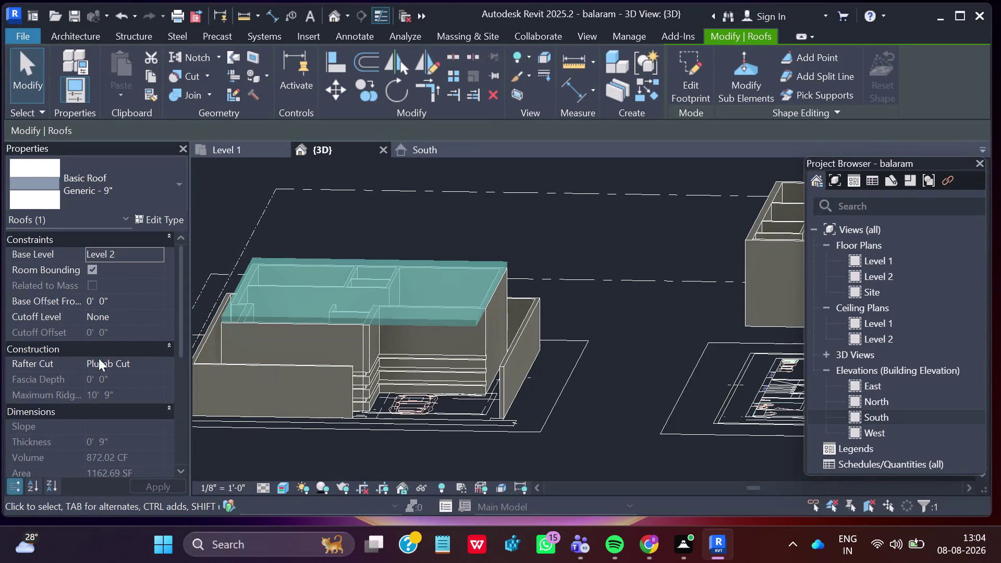
Give the Level 2 roof a 0' 6" base offset, then open the South elevation.
click(102, 294)
click(105, 306)
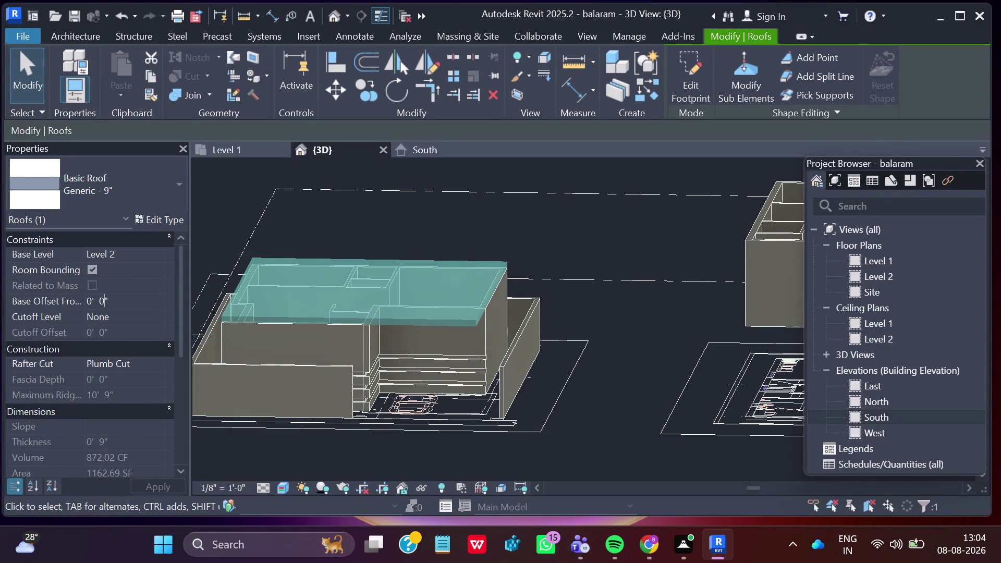
key(BackSpace)
key(6)
key(Return)
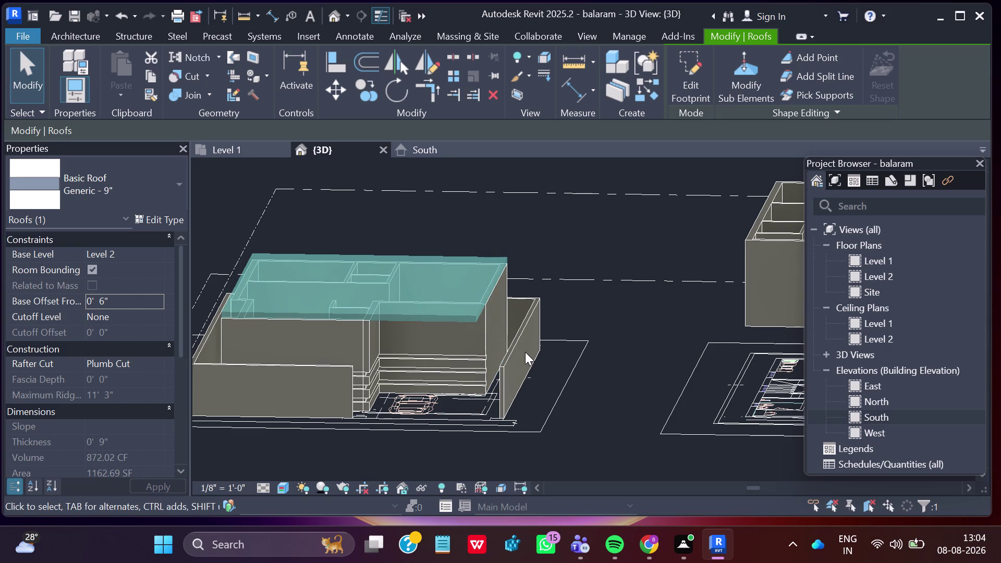
scroll(down, 3)
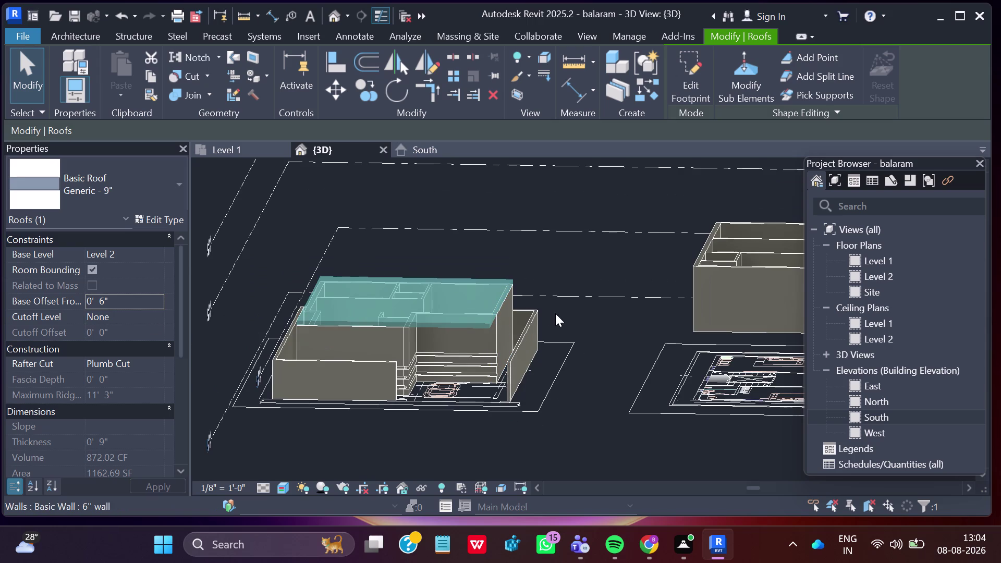
click(431, 148)
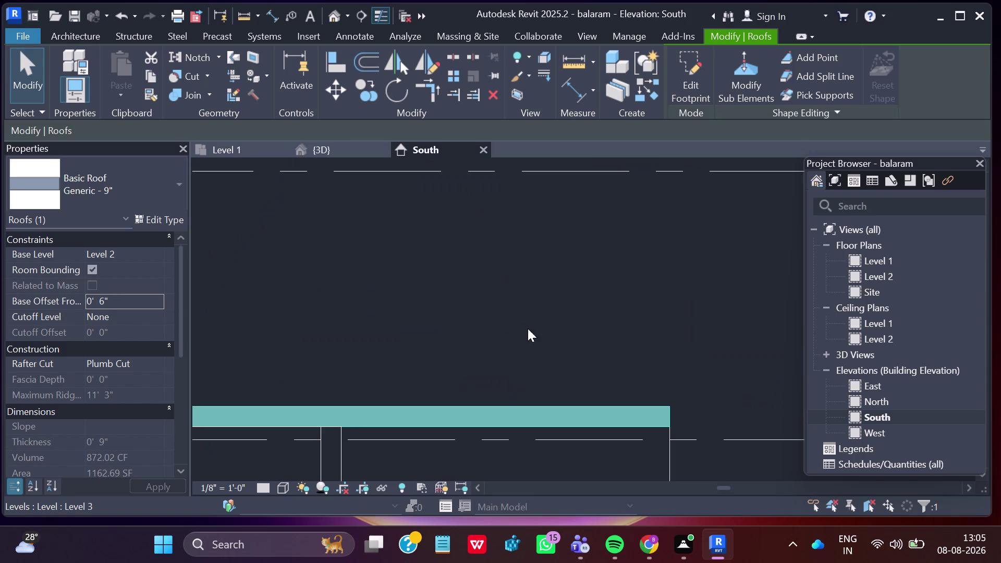
scroll(down, 3)
scroll(down, 3)
scroll(down, 3)
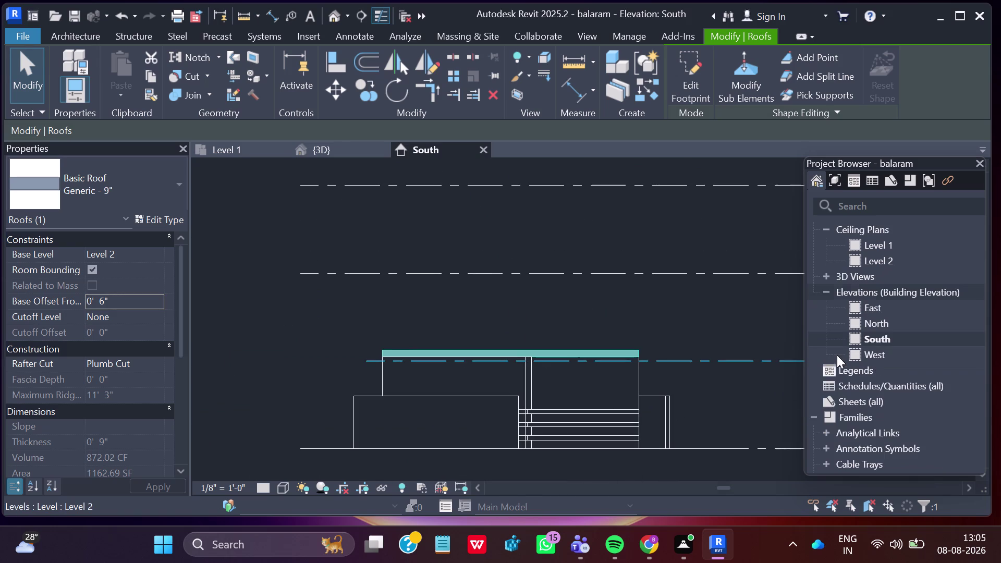
middle_drag(770, 348, 579, 328)
scroll(down, 3)
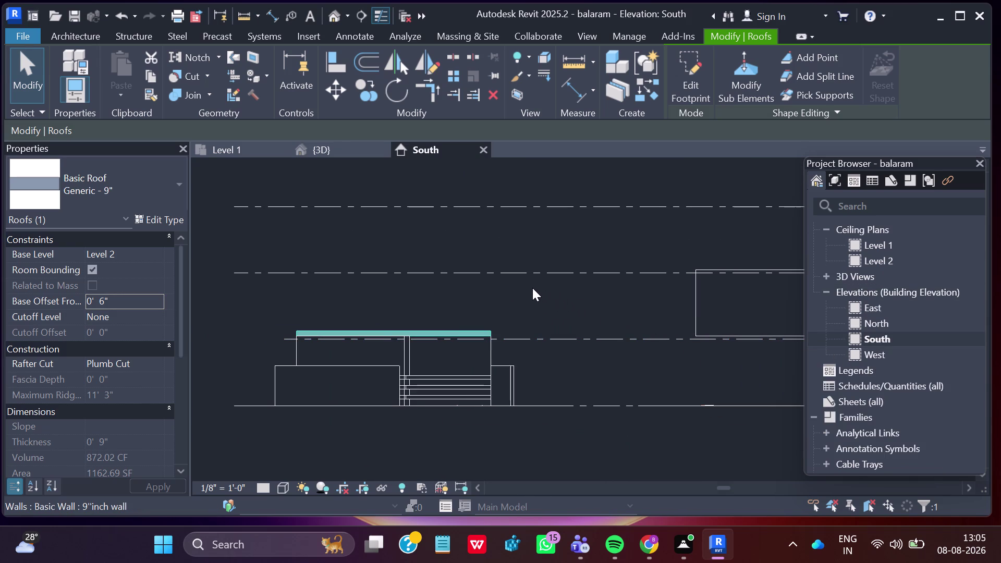
click(713, 318)
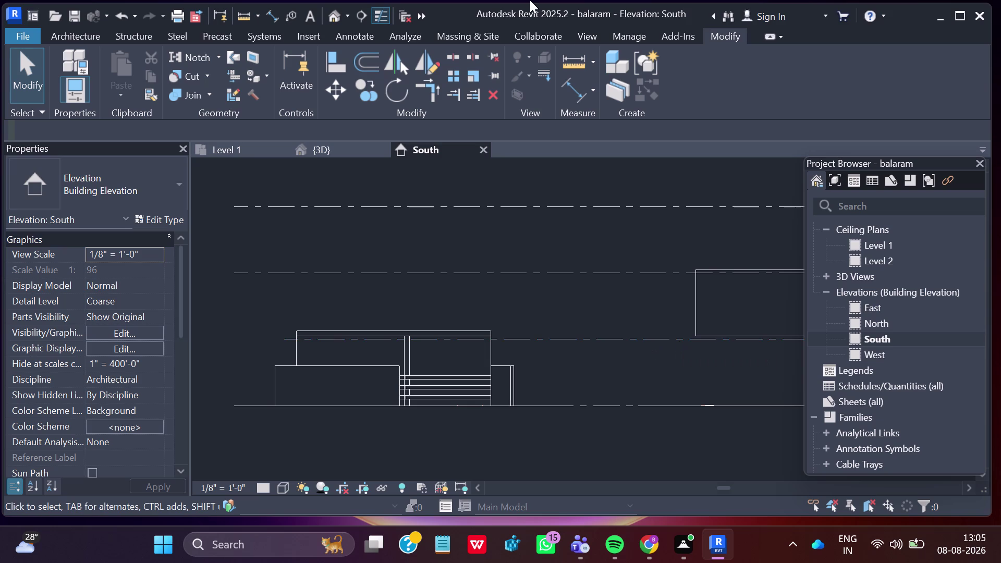
click(359, 148)
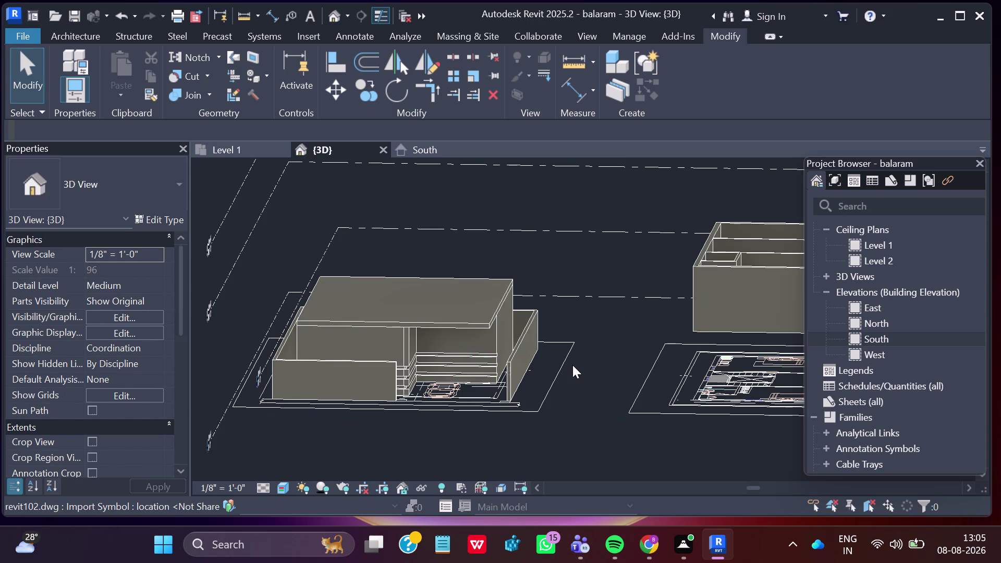
Orbit and pan the 3D house to compare its height against Levels 1 to 4.
middle_drag(567, 354, 580, 308)
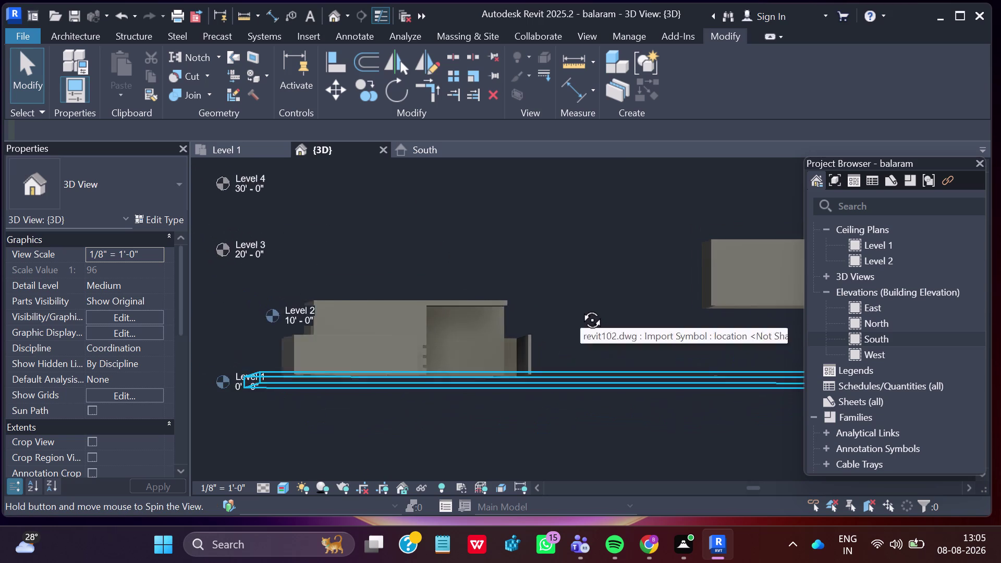
middle_drag(580, 308, 578, 319)
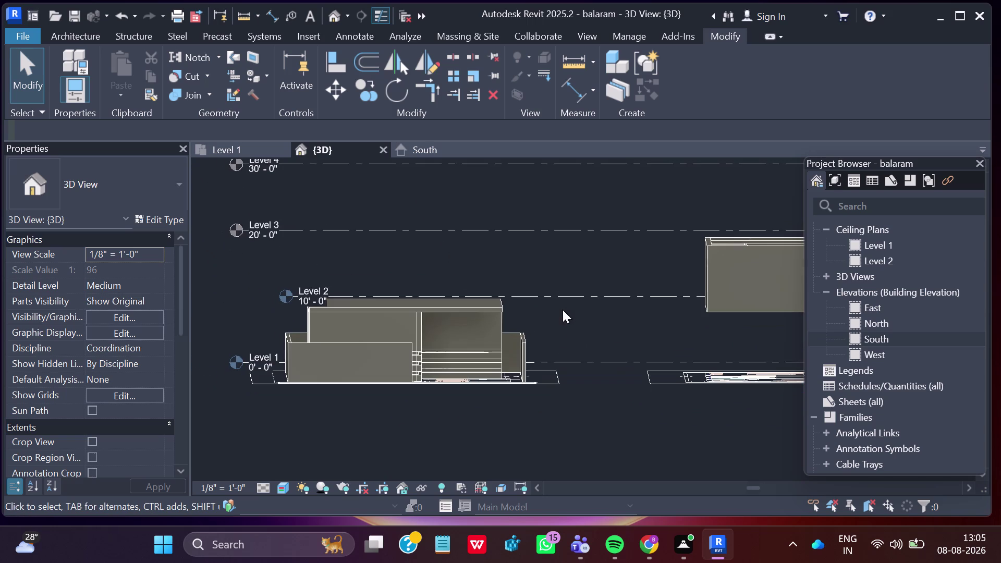
middle_drag(555, 327, 560, 308)
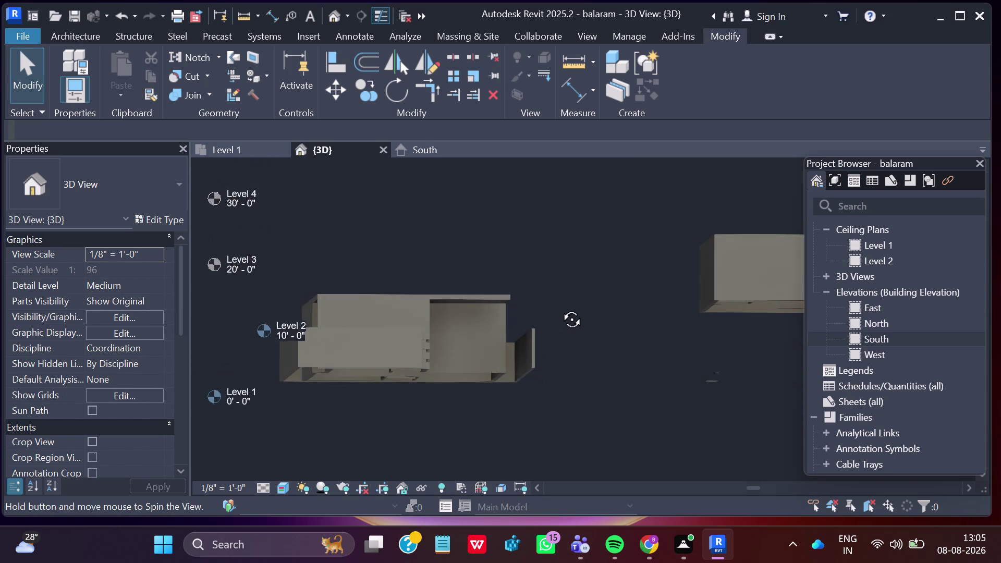
middle_drag(560, 308, 553, 313)
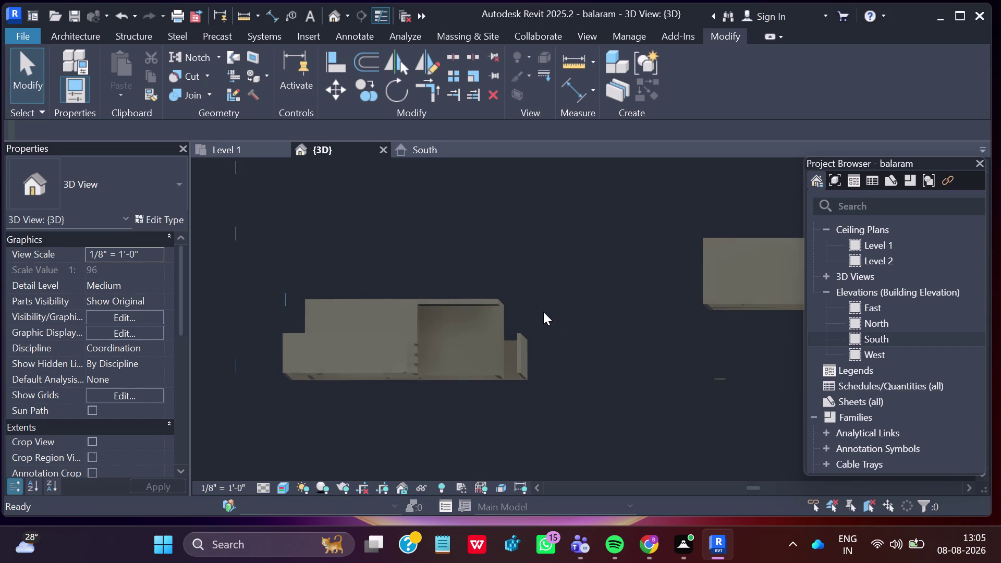
middle_drag(564, 324, 569, 339)
scroll(down, 3)
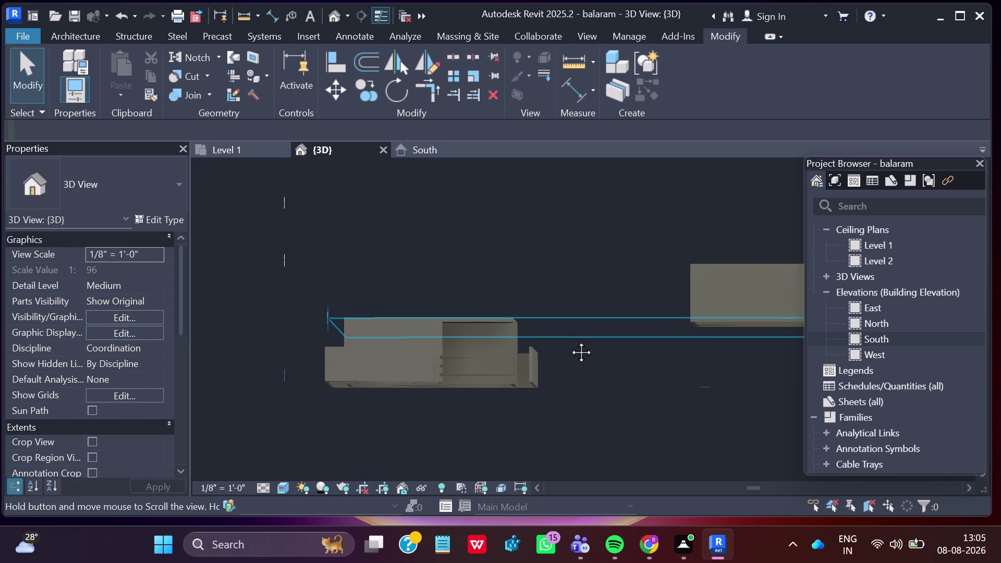
middle_drag(570, 339, 569, 352)
middle_click(567, 348)
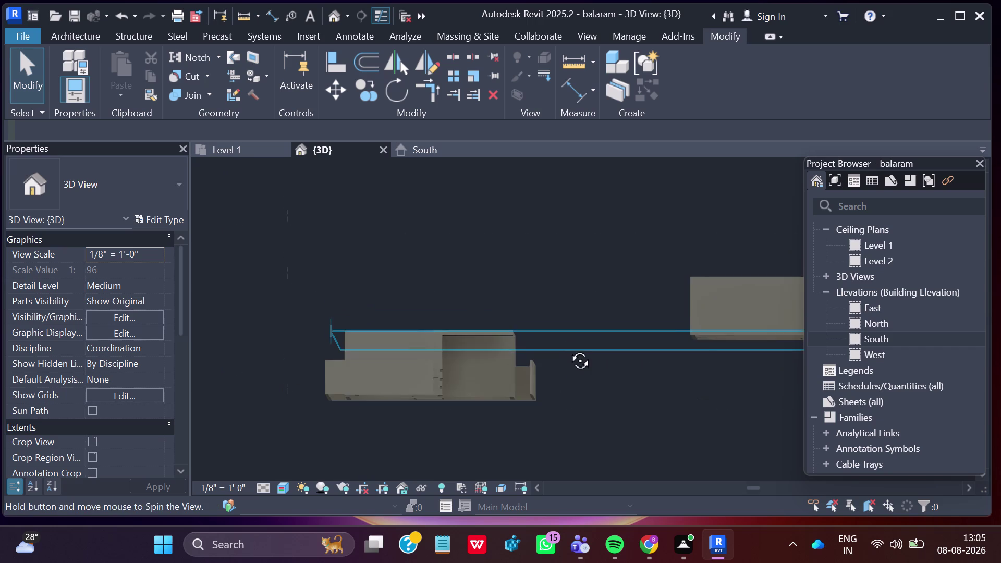
middle_drag(566, 349, 569, 362)
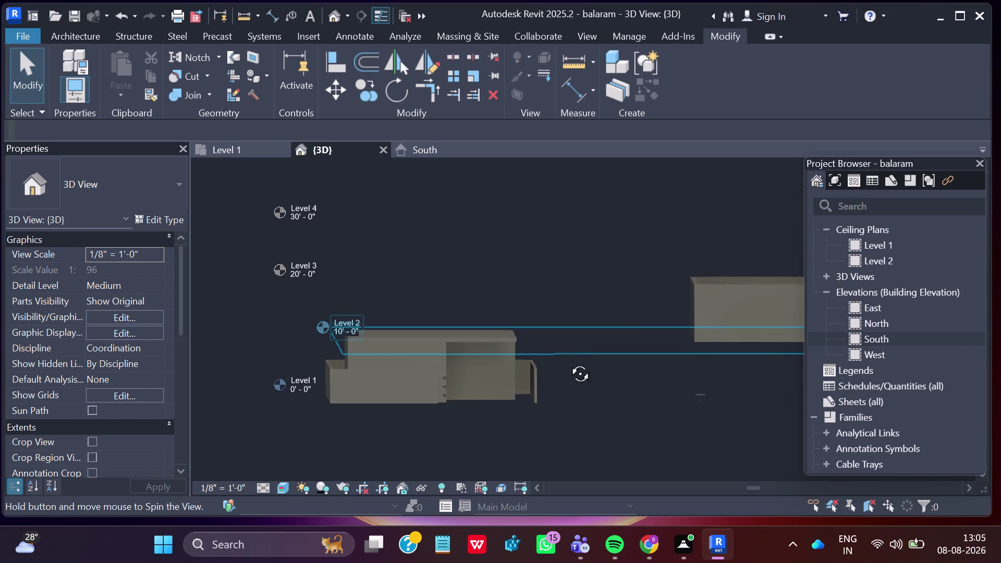
middle_drag(568, 362, 558, 352)
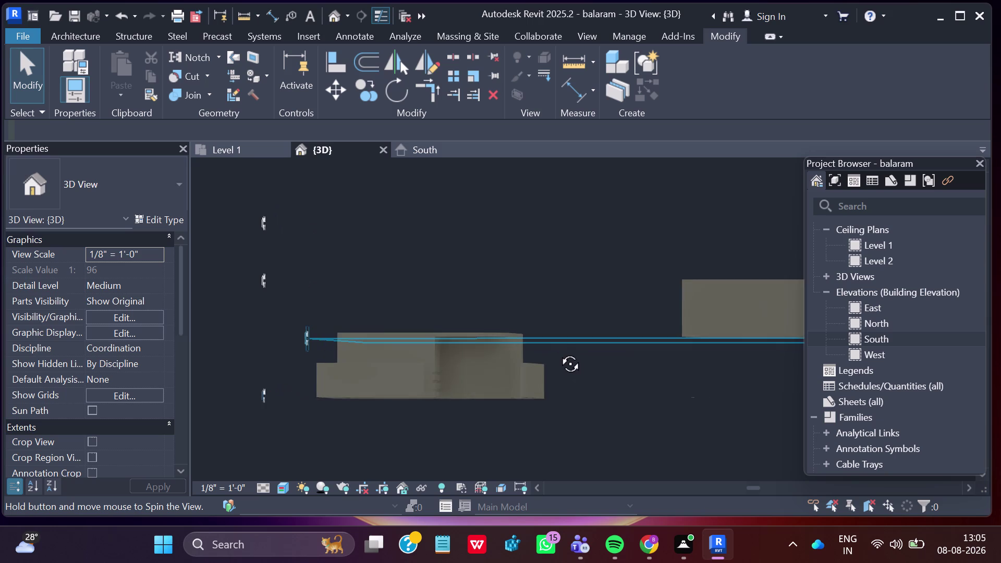
middle_drag(558, 352, 564, 359)
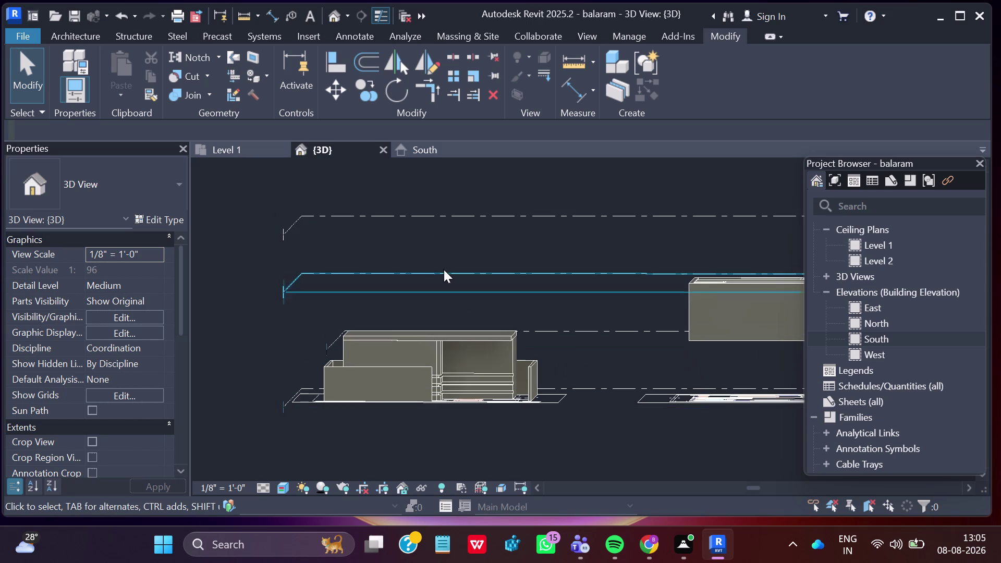
Start the Move tool from the Modify tab, then cancel it.
click(724, 34)
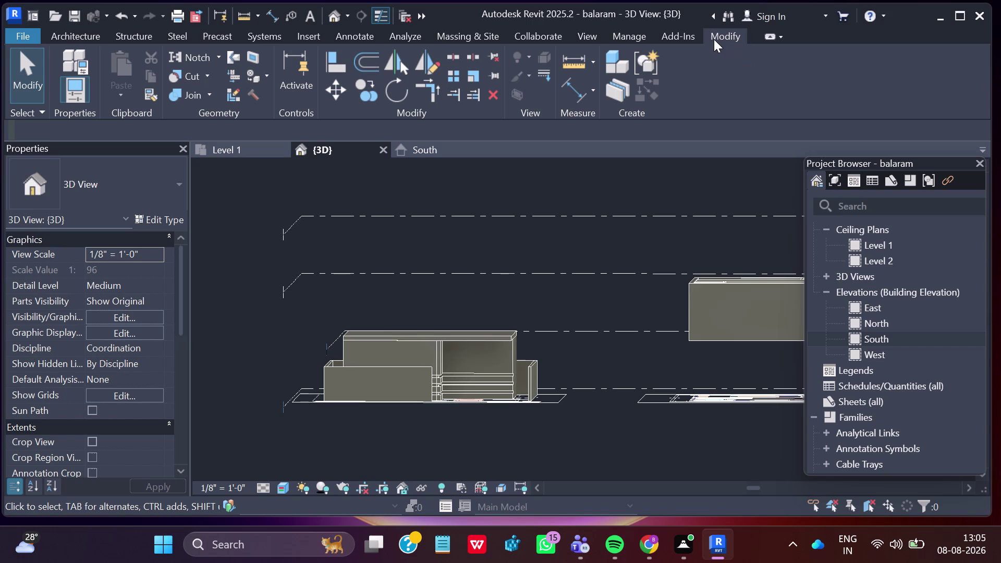
click(713, 39)
click(332, 86)
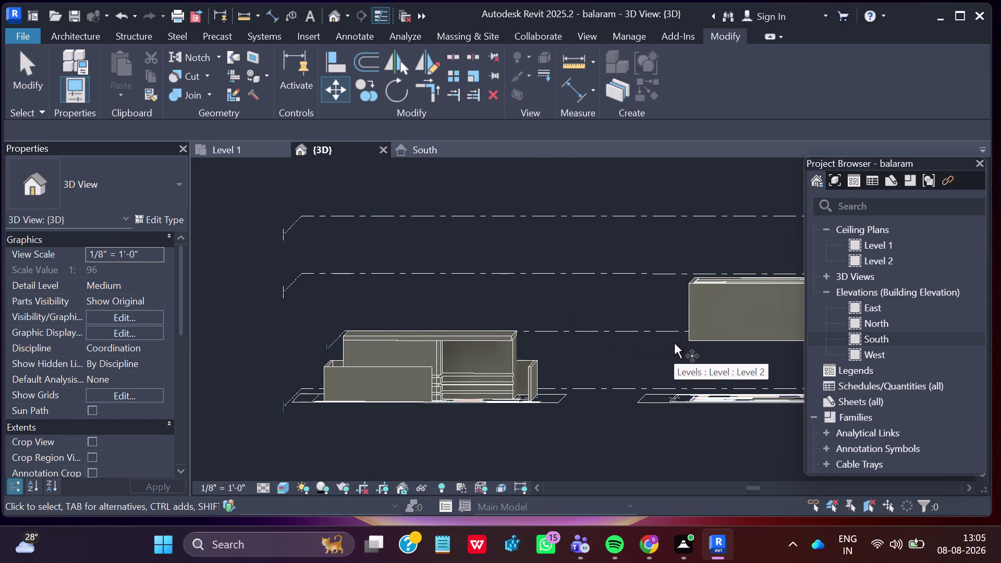
scroll(up, 3)
scroll(down, 3)
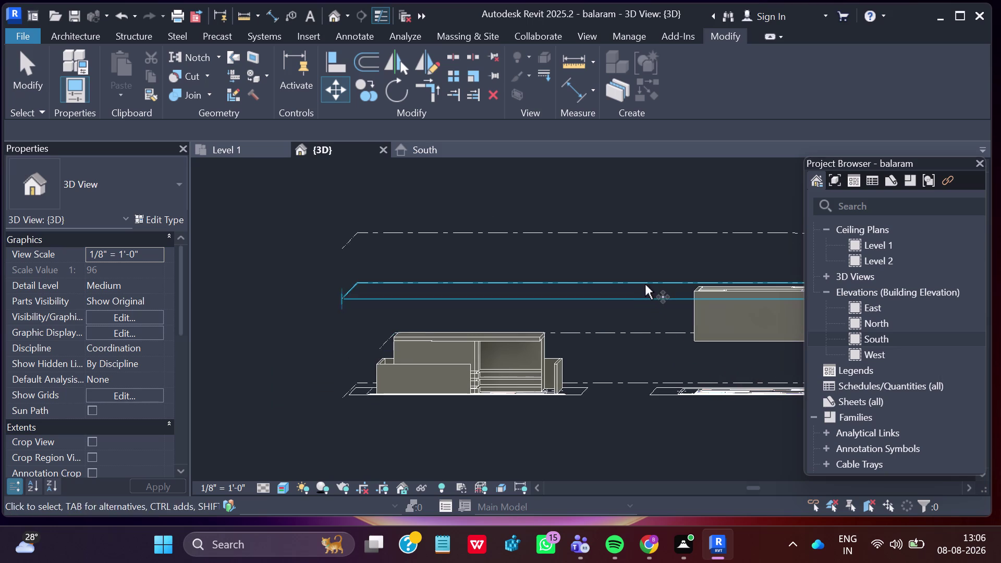
key(Escape)
Frame both wall blocks and window-select the thirteen second-floor walls.
middle_drag(646, 301, 675, 305)
scroll(down, 3)
middle_drag(688, 384, 579, 351)
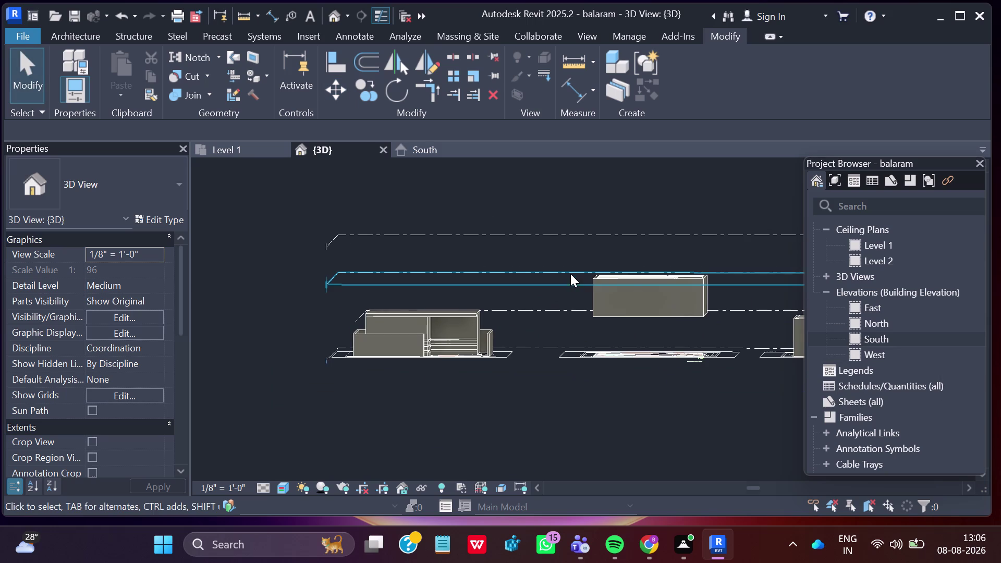
drag(550, 252, 739, 335)
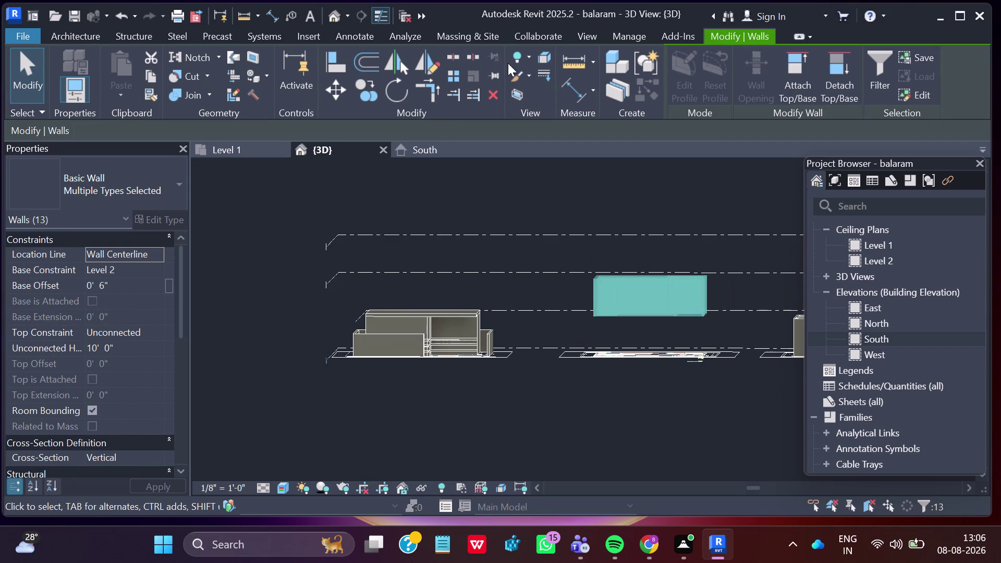
click(333, 91)
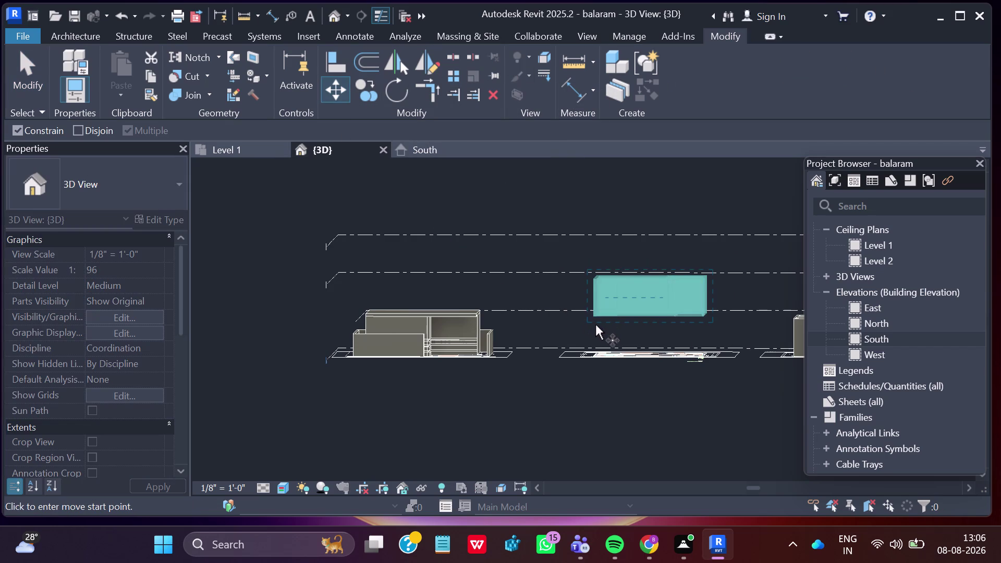
scroll(up, 3)
click(591, 308)
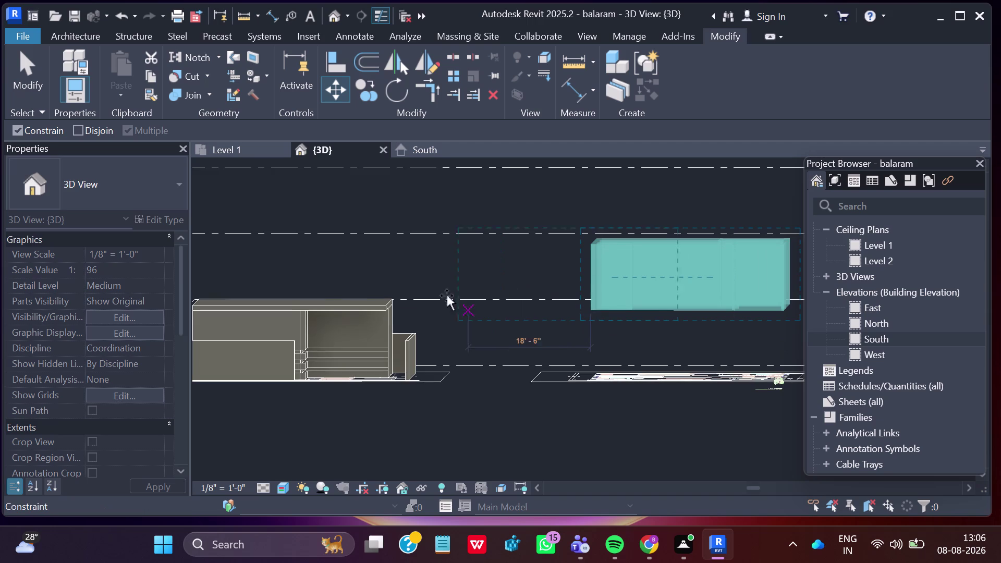
scroll(down, 3)
scroll(down, 3)
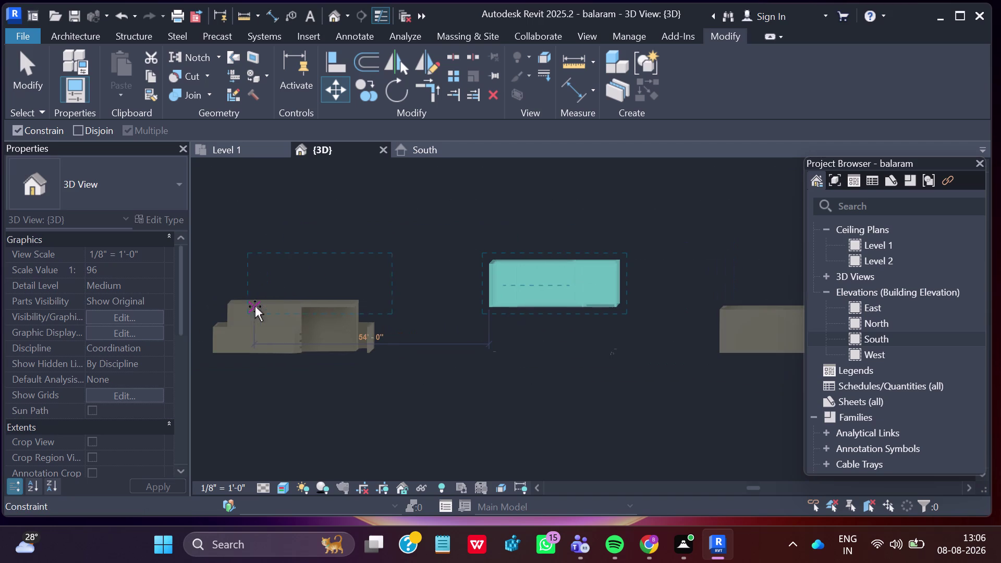
scroll(up, 3)
scroll(up, 3)
scroll(up, 3)
middle_drag(243, 309, 364, 323)
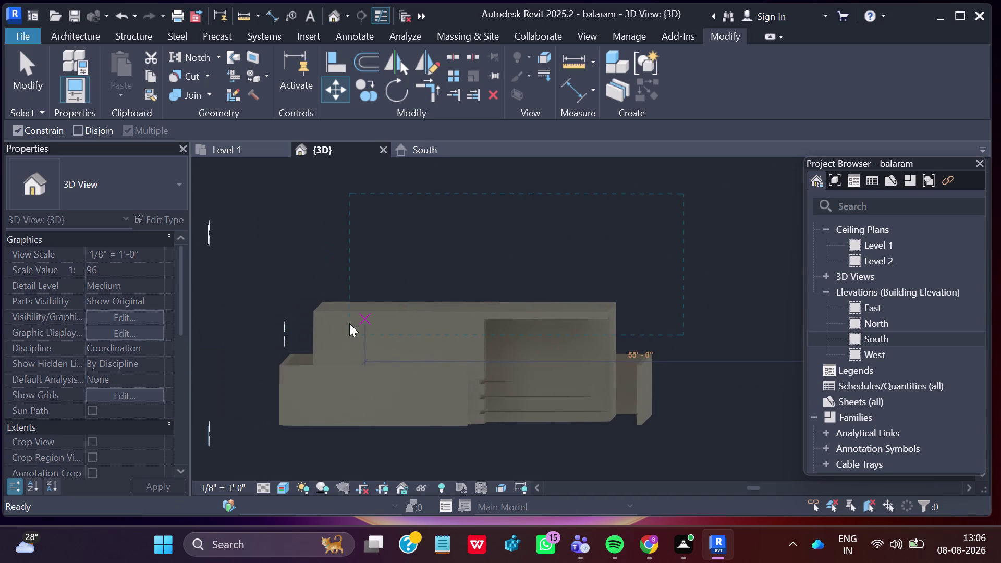
scroll(up, 3)
scroll(up, 3)
scroll(up, 3)
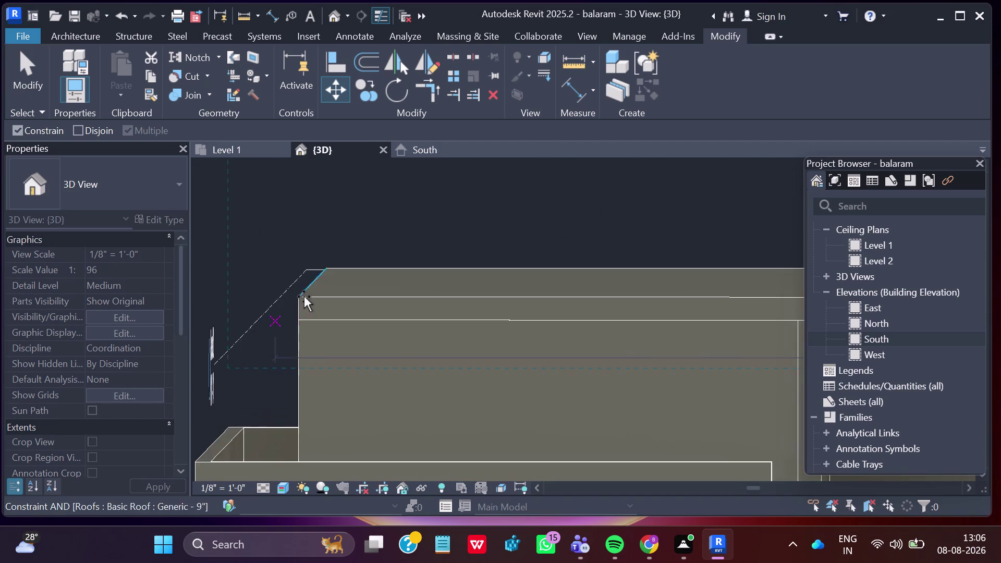
scroll(up, 3)
scroll(up, 3)
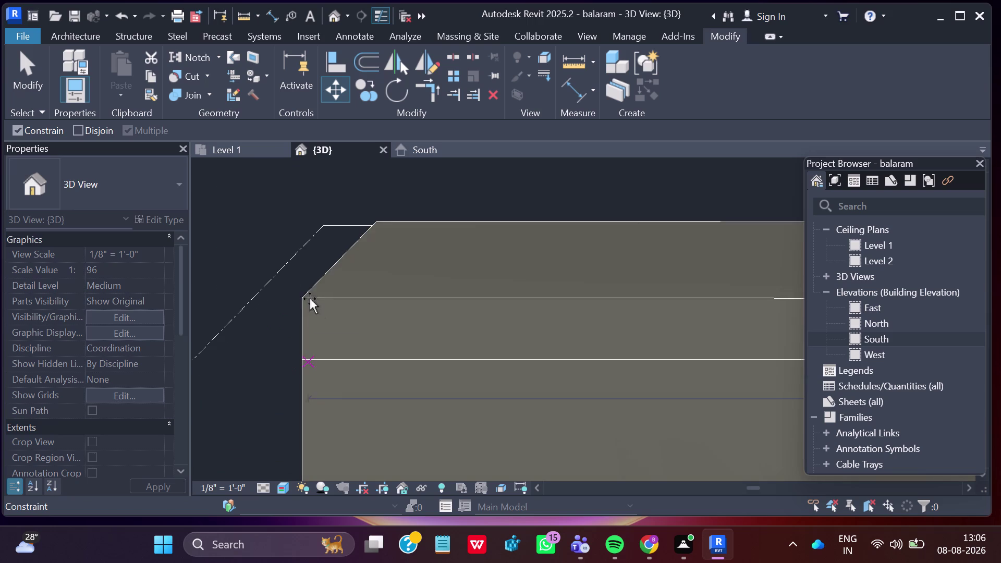
scroll(up, 3)
scroll(up, 3)
scroll(up, 3)
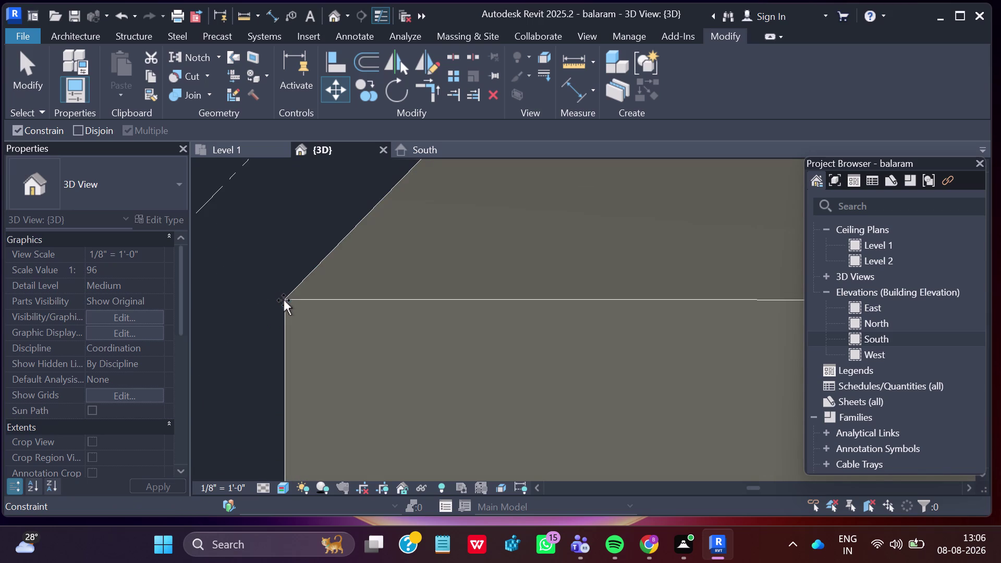
scroll(up, 3)
scroll(up, 3)
scroll(up, 3)
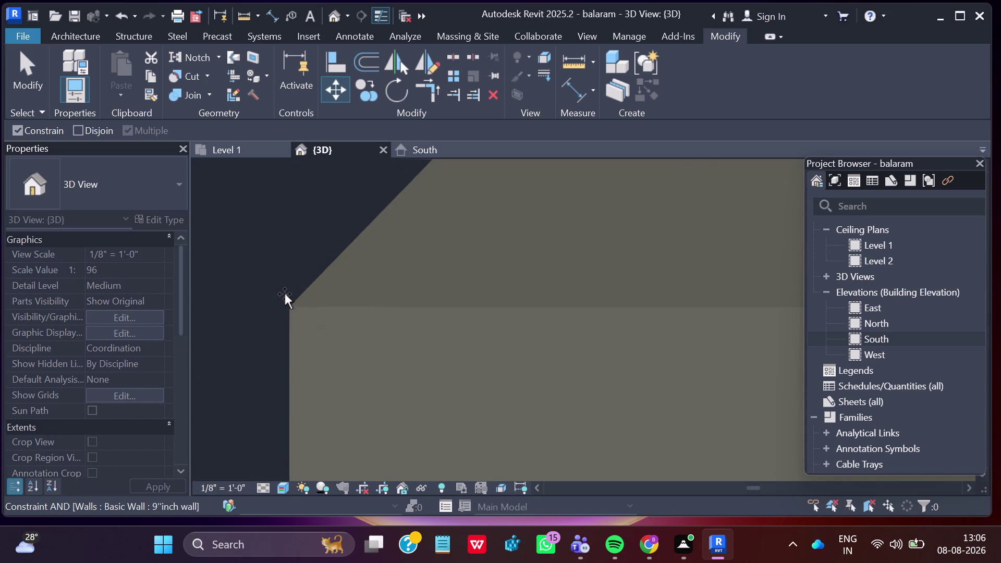
scroll(up, 3)
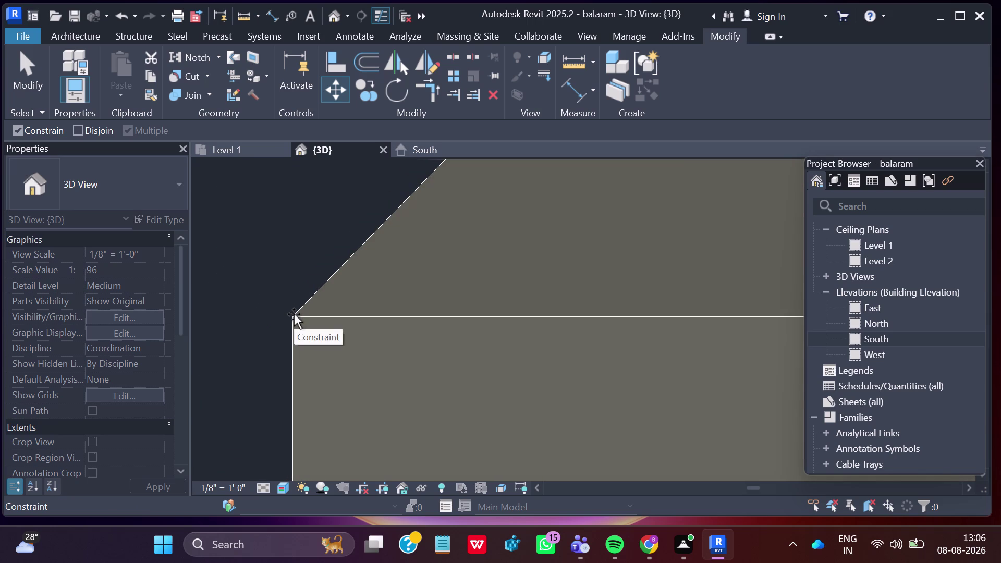
scroll(up, 3)
scroll(up, 3)
scroll(up, 3)
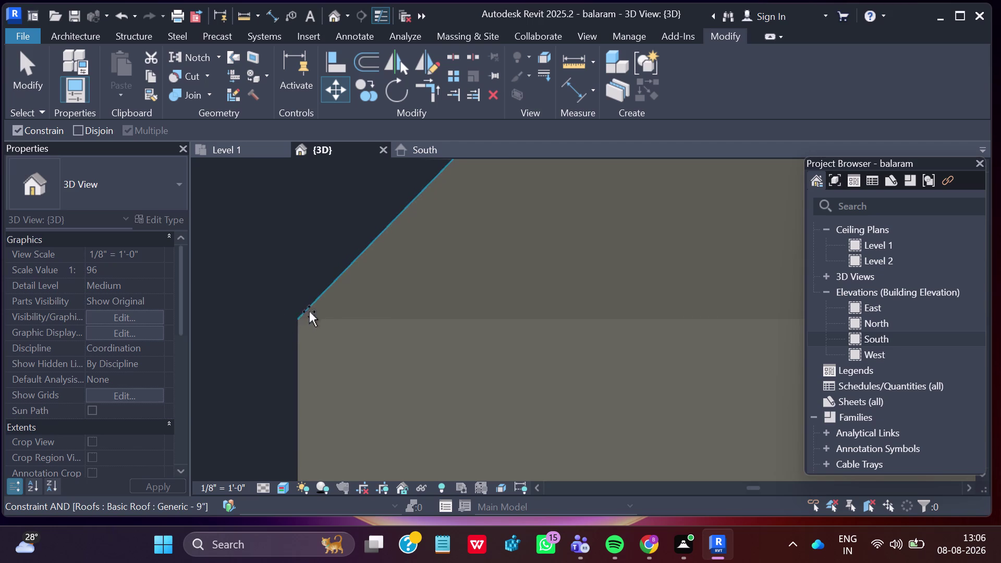
scroll(up, 3)
scroll(up, 3)
scroll(up, 3)
scroll(up, 3)
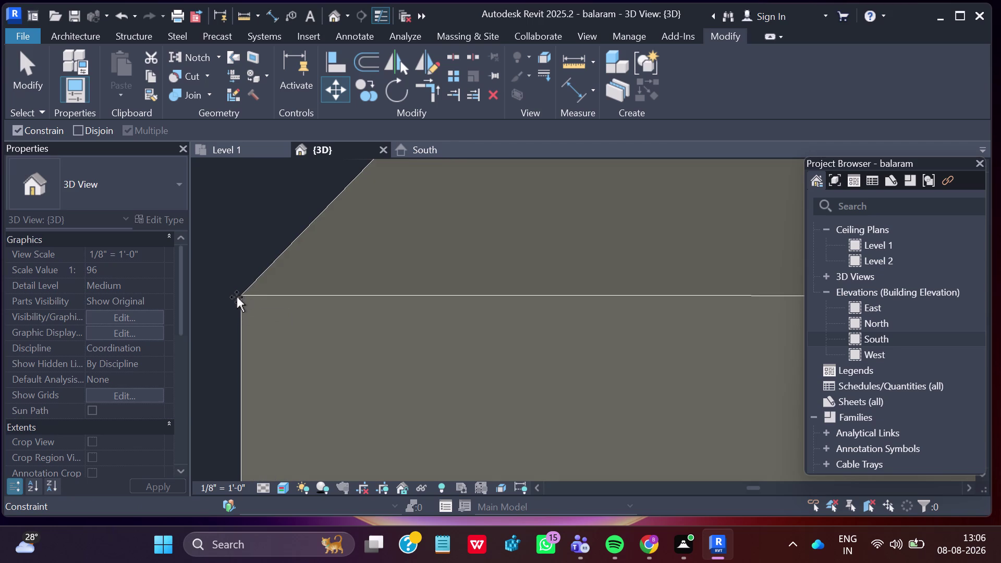
click(239, 295)
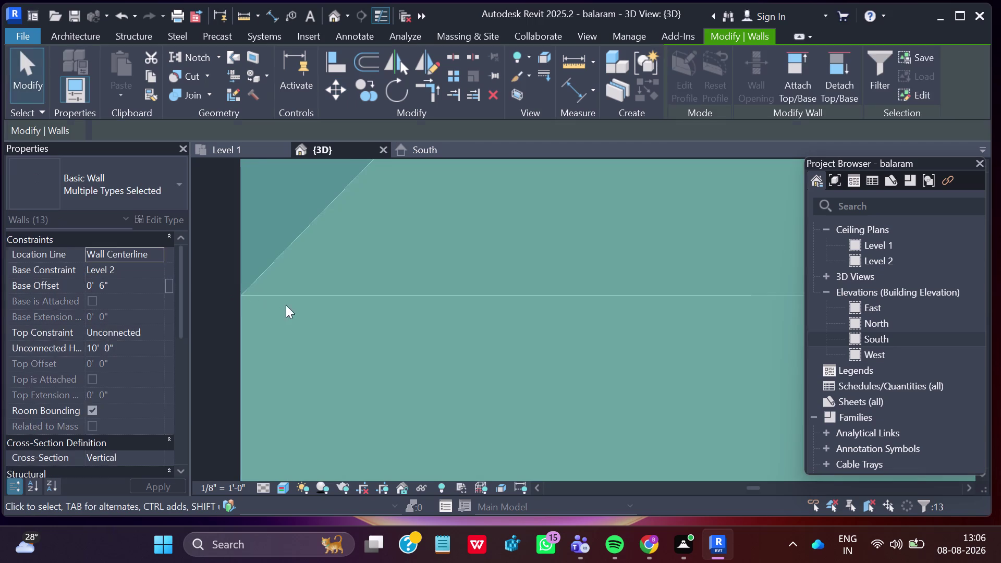
scroll(down, 3)
scroll(down, 3)
scroll(down, 3)
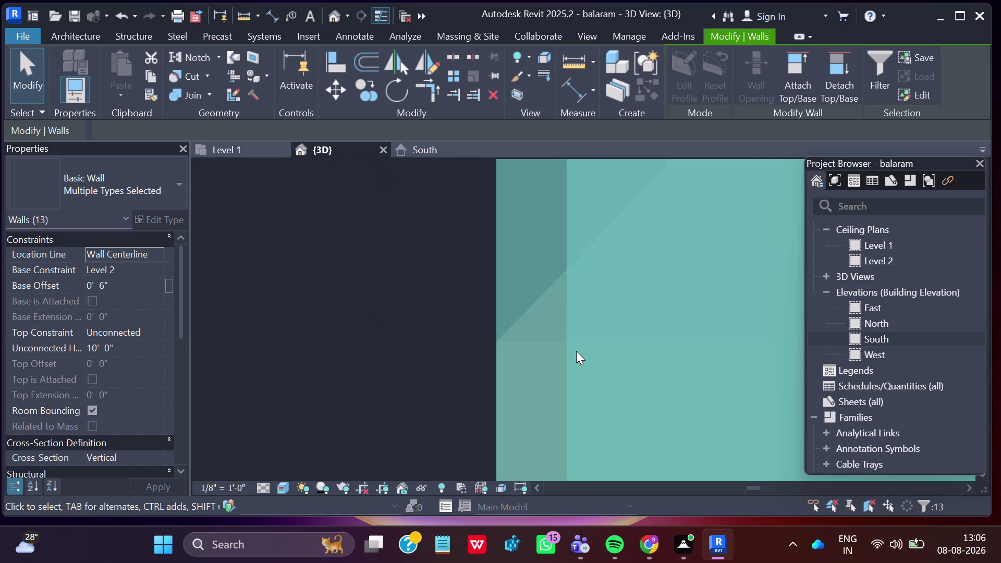
scroll(down, 3)
scroll(down, 3)
middle_drag(686, 362, 267, 329)
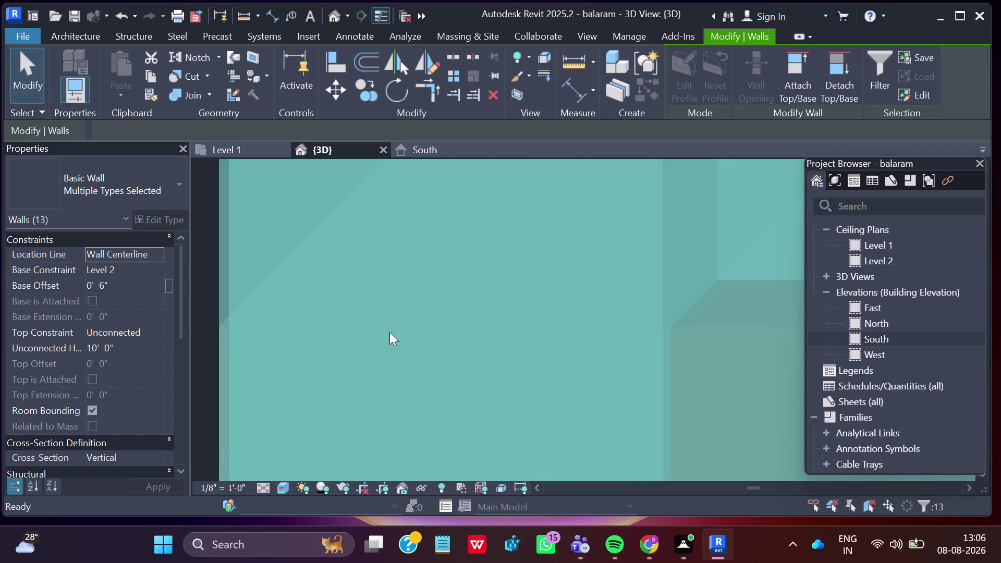
scroll(down, 3)
middle_drag(700, 342, 211, 359)
scroll(down, 3)
scroll(down, 3)
scroll(down, 3)
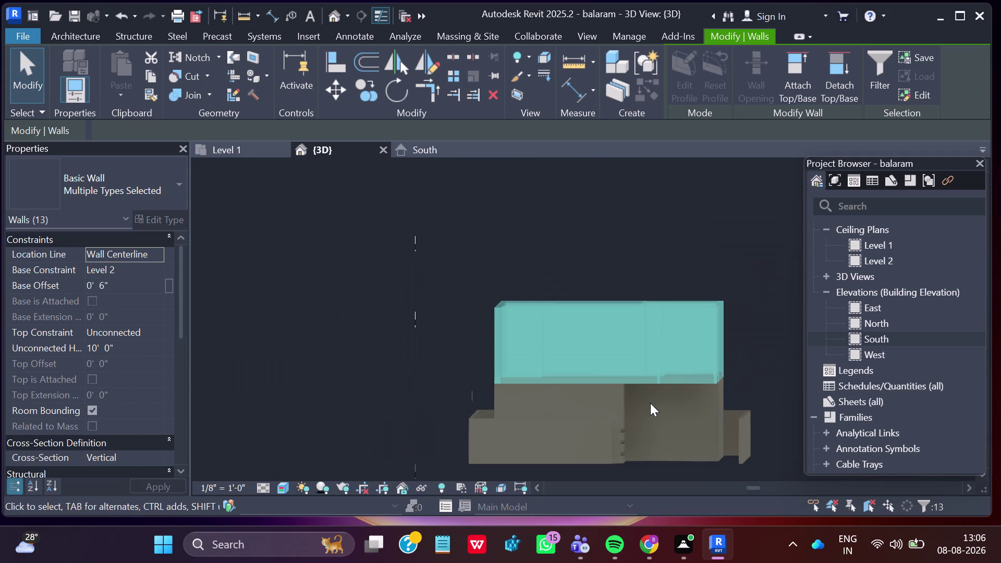
key(Escape)
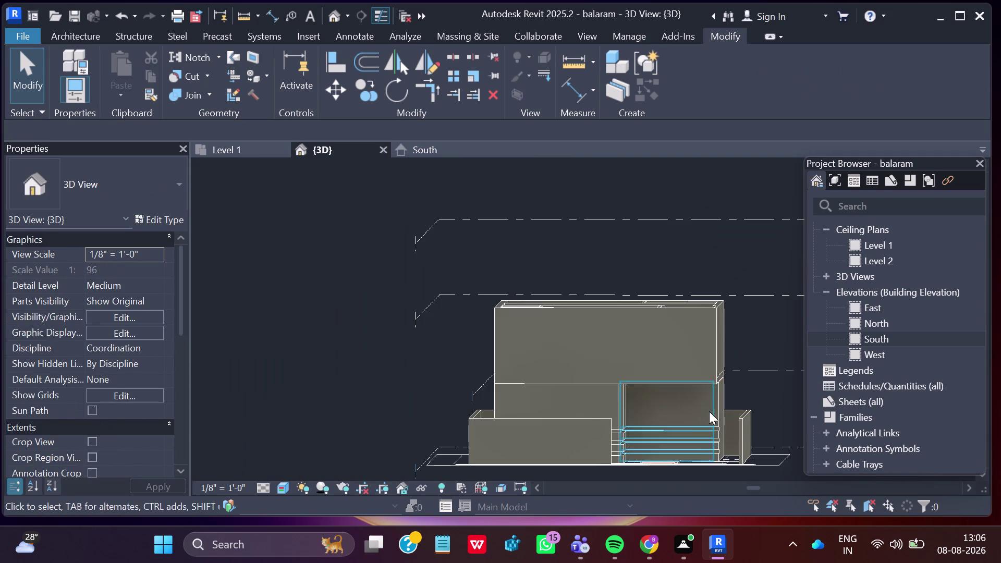
Orbit the 3D view to look down into the house from above.
scroll(down, 3)
middle_drag(754, 400, 654, 407)
scroll(down, 3)
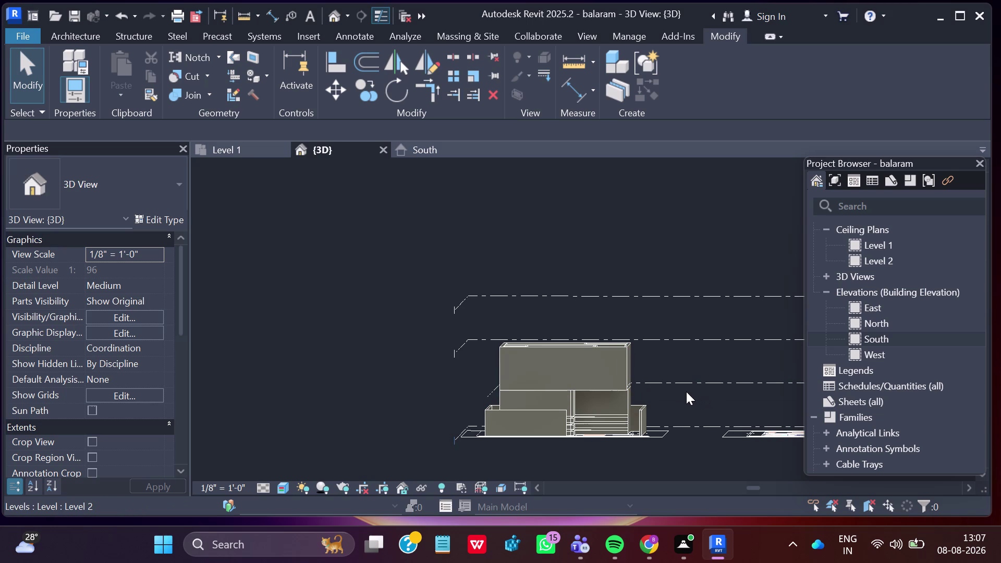
middle_drag(651, 374, 641, 493)
scroll(down, 3)
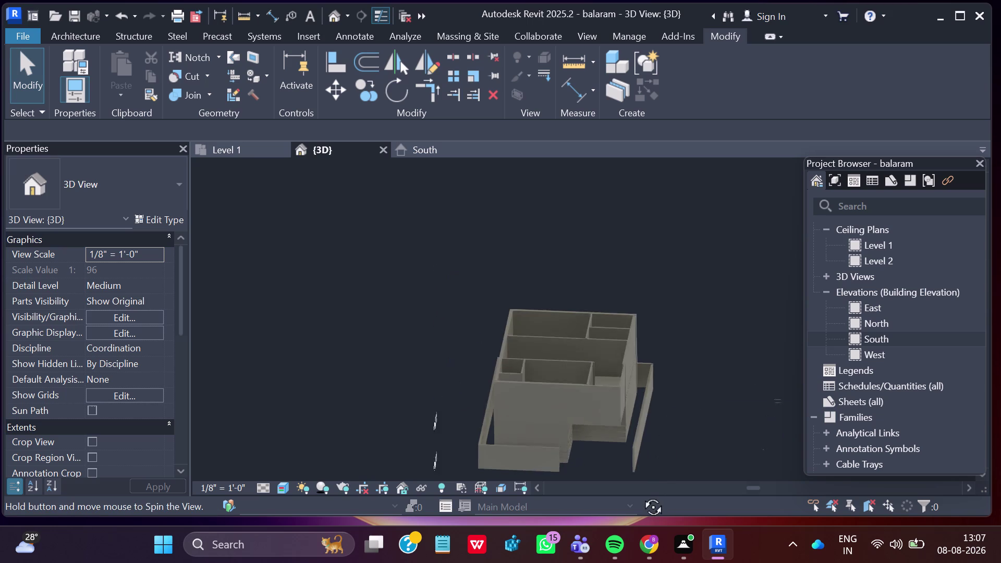
middle_drag(642, 492, 641, 495)
middle_drag(655, 360, 666, 432)
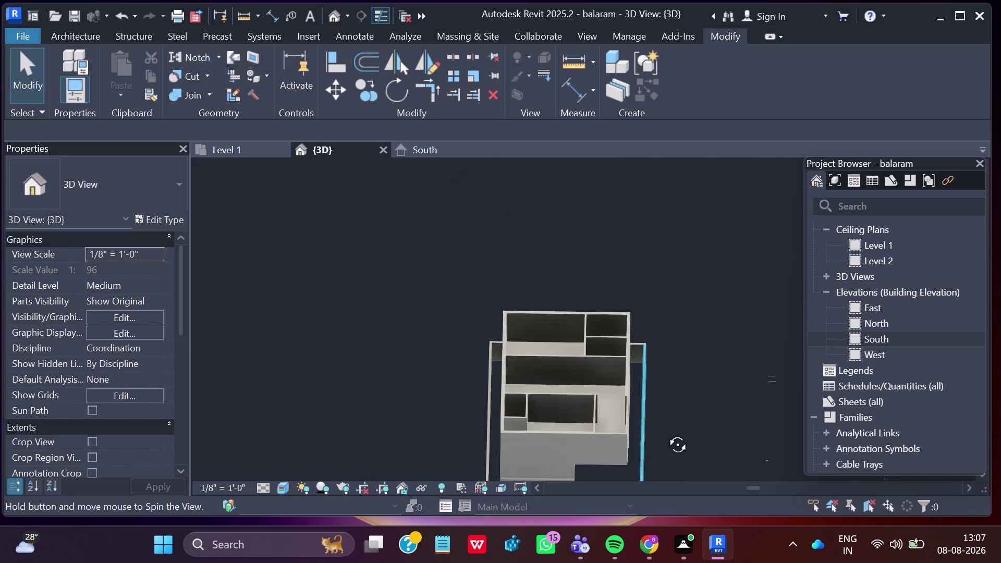
Frame the house and imported plan, then start a Roof by Footprint.
middle_drag(666, 433, 662, 448)
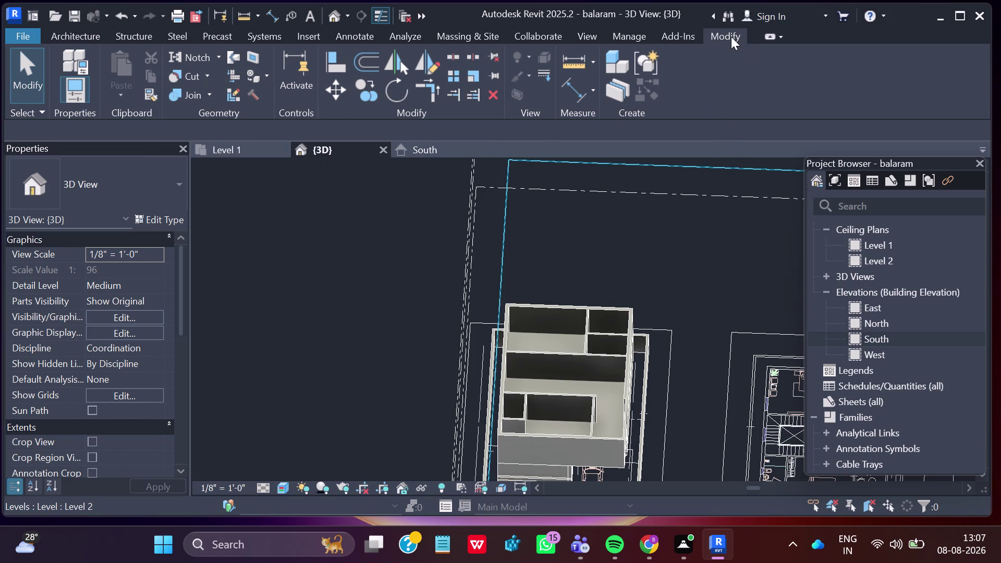
click(73, 36)
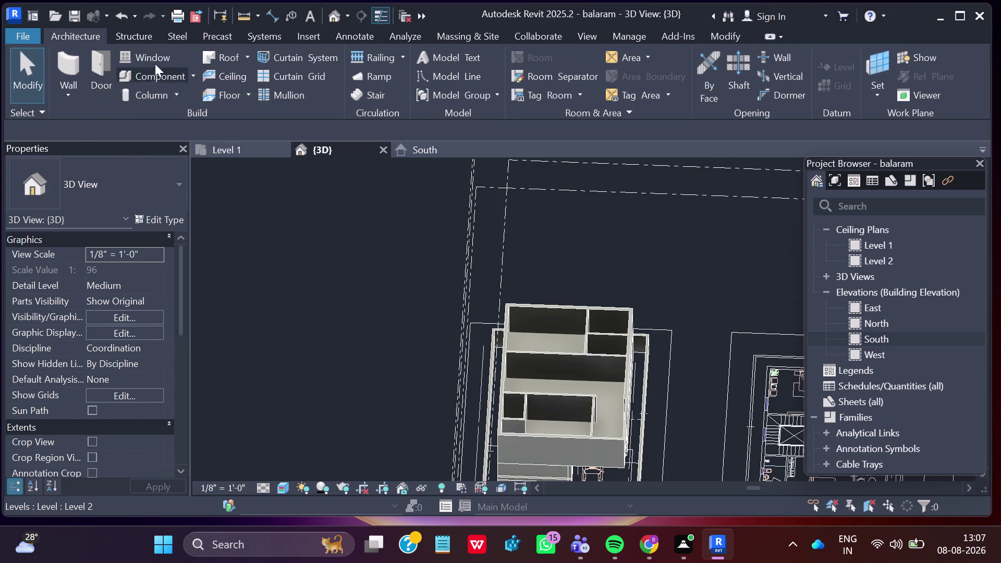
click(227, 58)
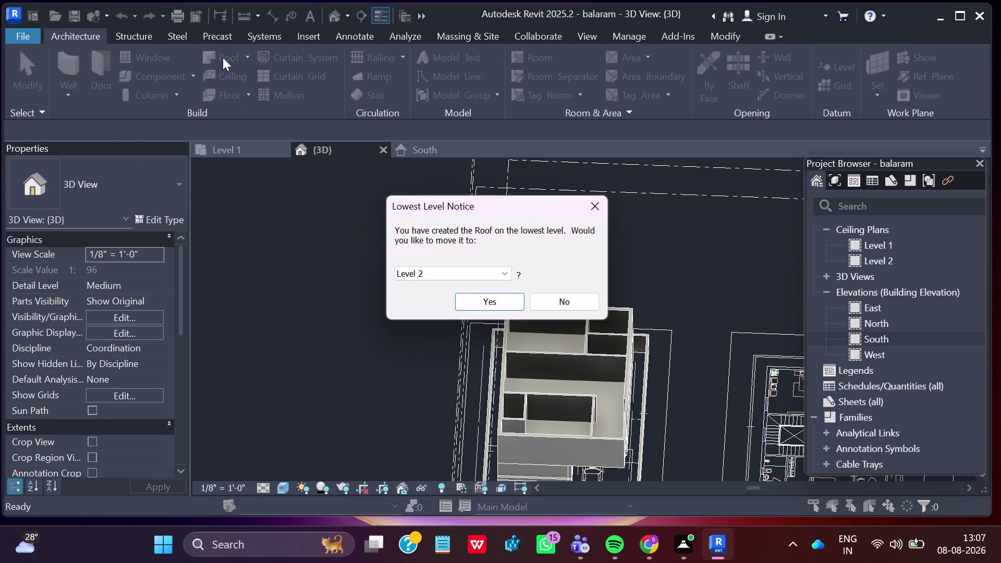
Choose Level 3 in the Lowest Level Notice and confirm moving the roof there.
click(506, 272)
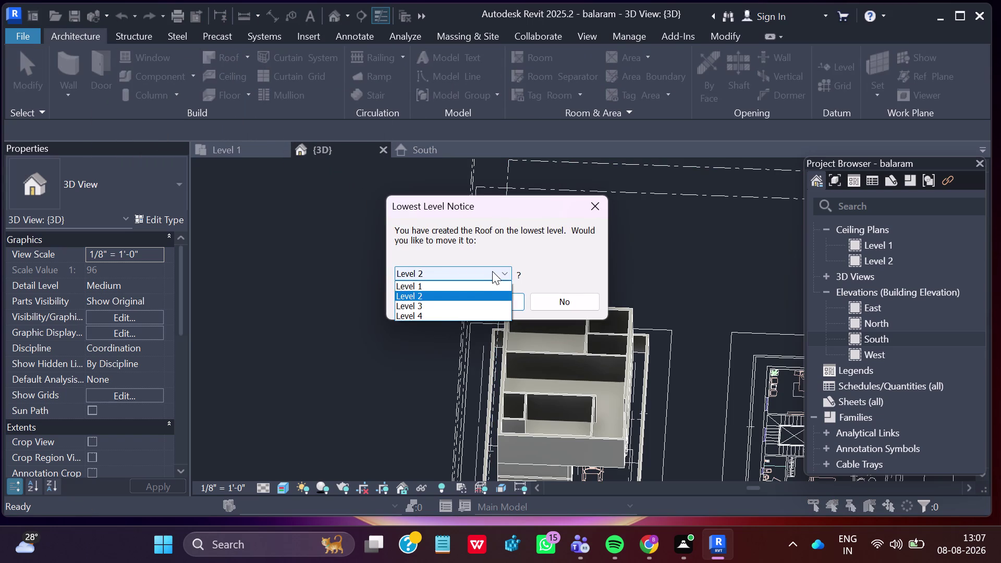
click(468, 302)
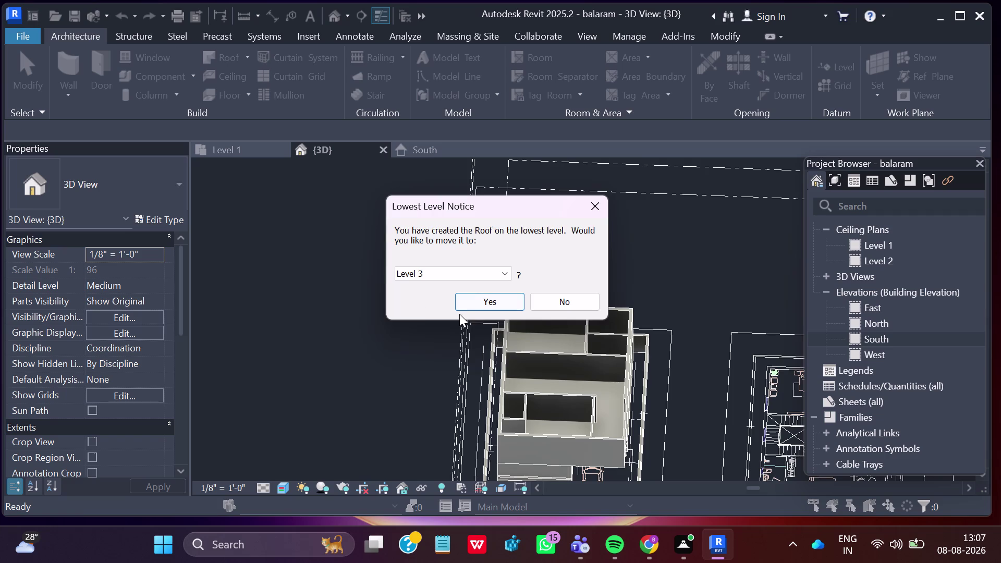
click(500, 300)
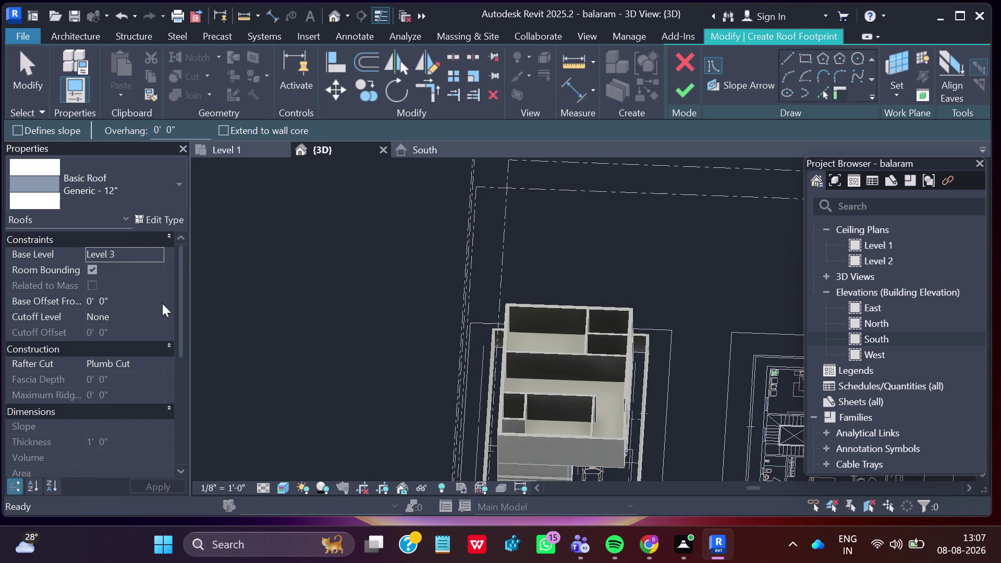
Set the Level 3 roof's base offset to 0' 6" and pick the Rectangle draw tool.
click(105, 299)
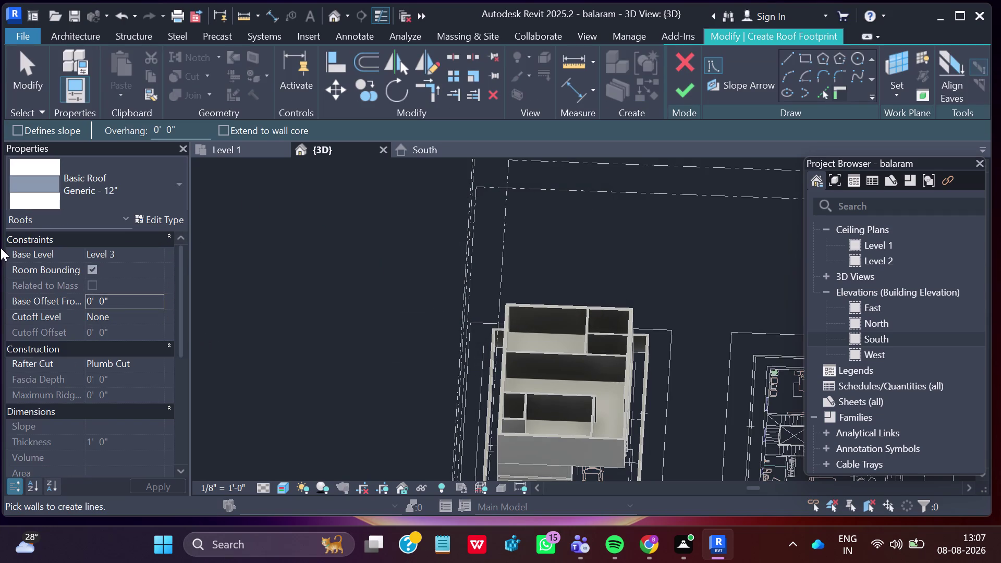
click(101, 299)
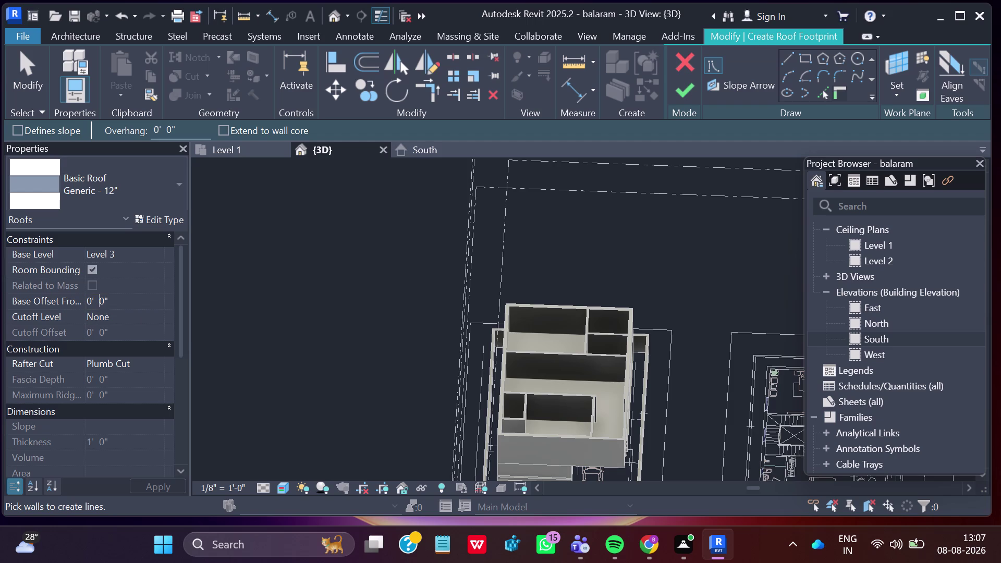
click(101, 299)
key(BackSpace)
key(6)
key(Return)
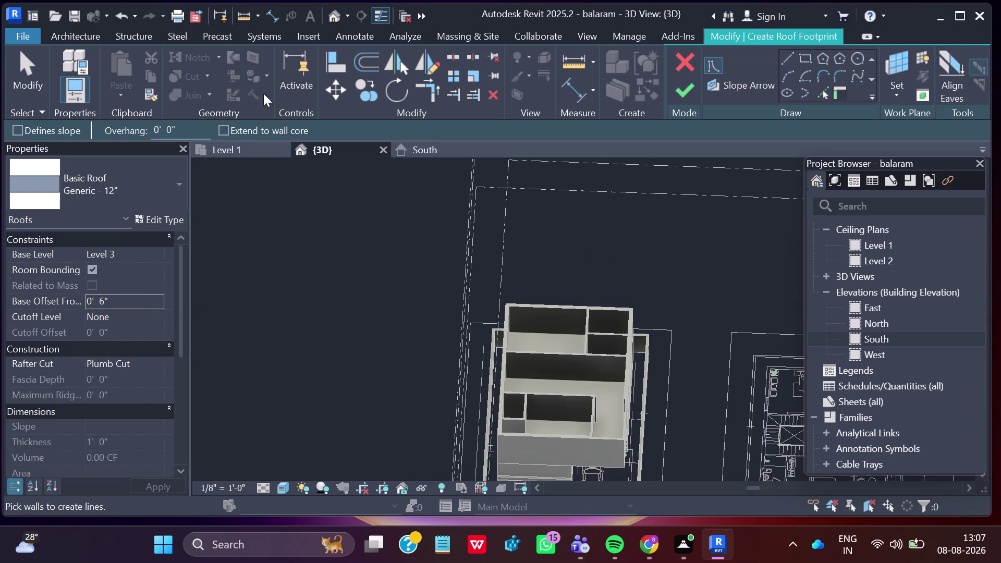
click(803, 60)
scroll(up, 3)
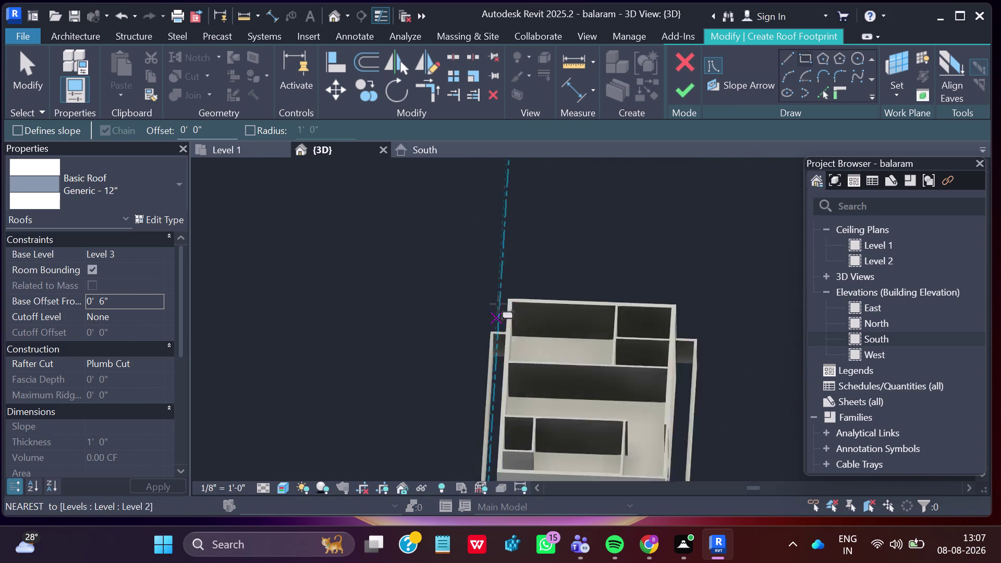
Zoom in and place the first corner of the rectangular roof outline.
scroll(up, 3)
scroll(up, 3)
scroll(up, 3)
scroll(up, 3)
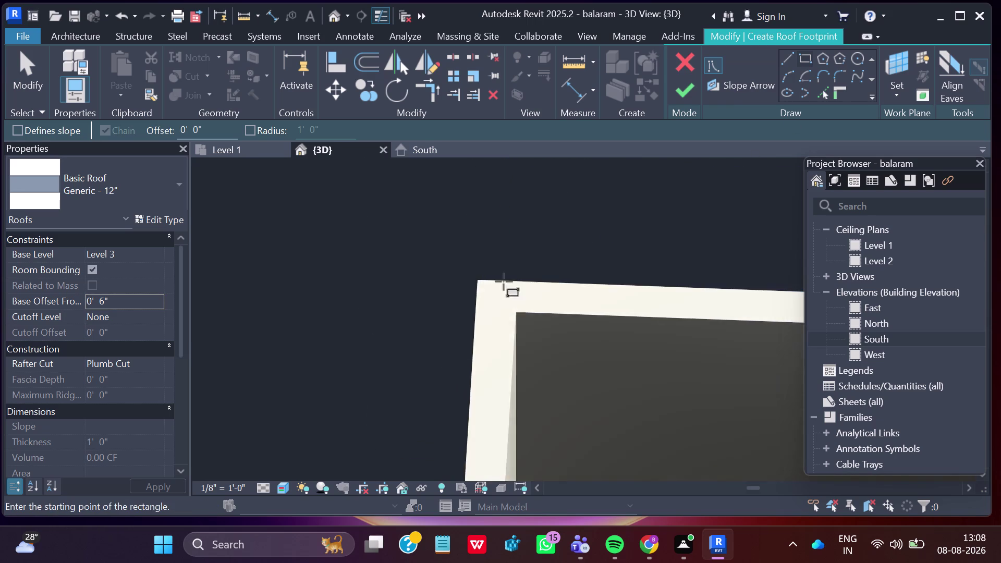
scroll(up, 3)
scroll(up, 3)
scroll(up, 3)
scroll(up, 3)
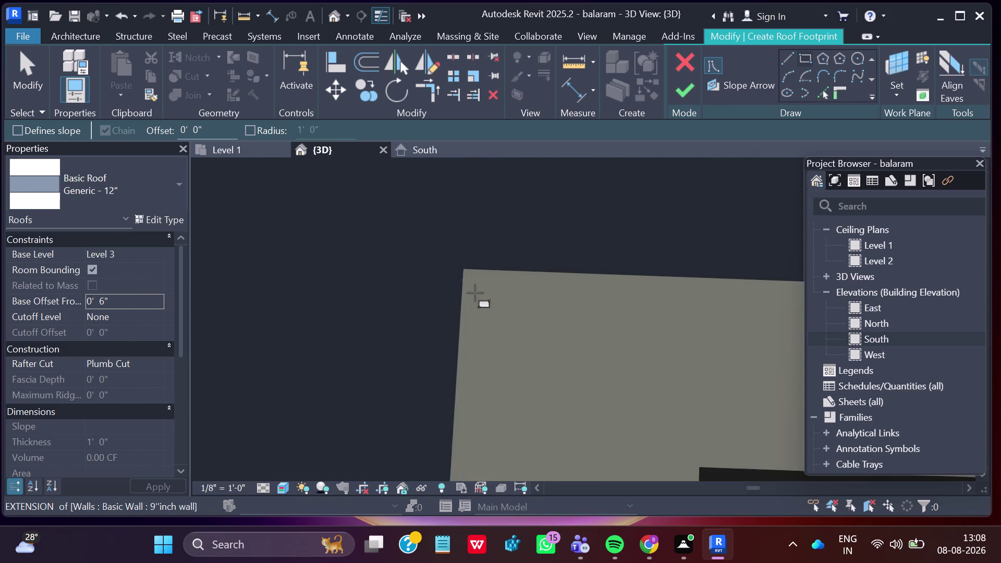
scroll(up, 3)
scroll(up, 3)
scroll(up, 3)
scroll(up, 3)
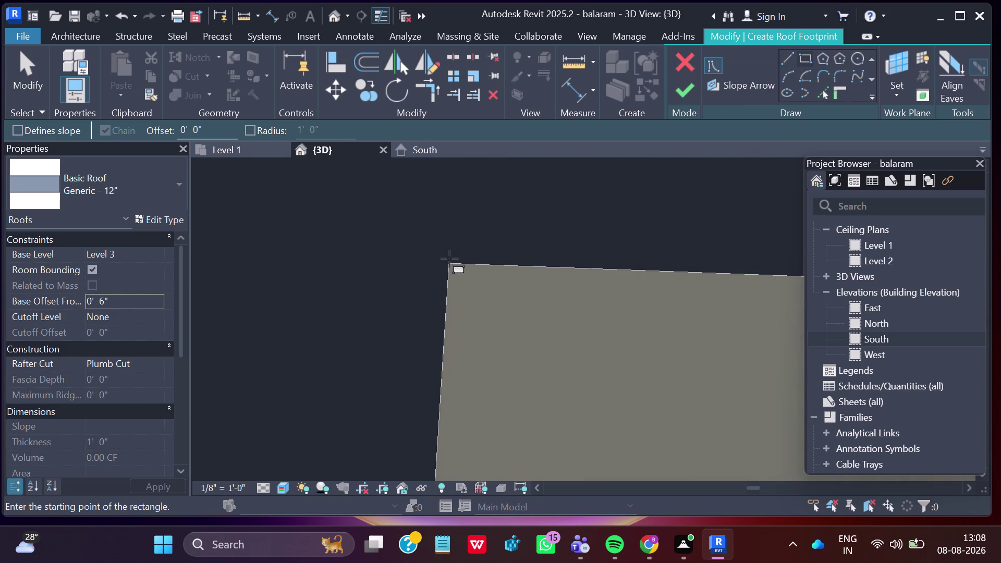
scroll(up, 3)
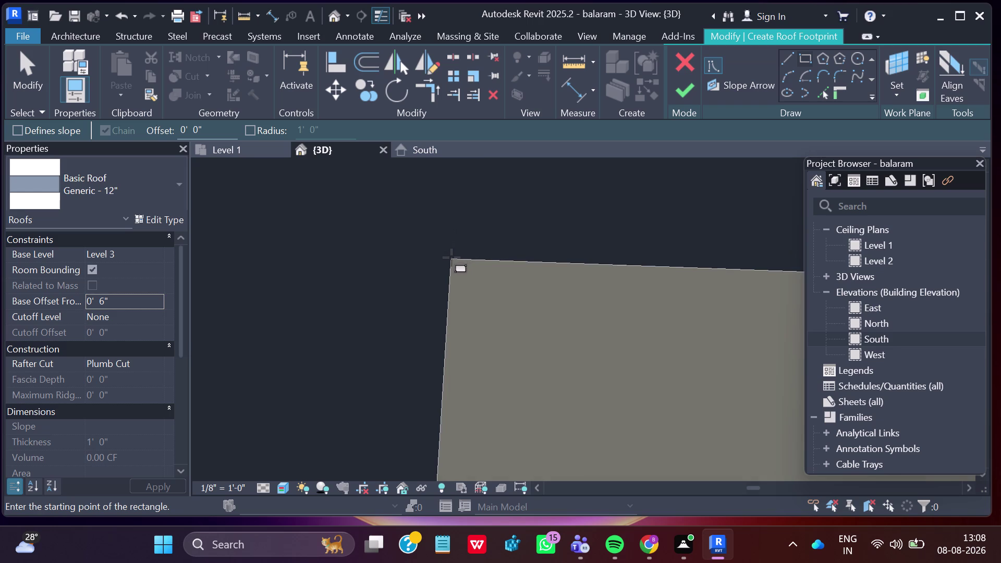
scroll(up, 3)
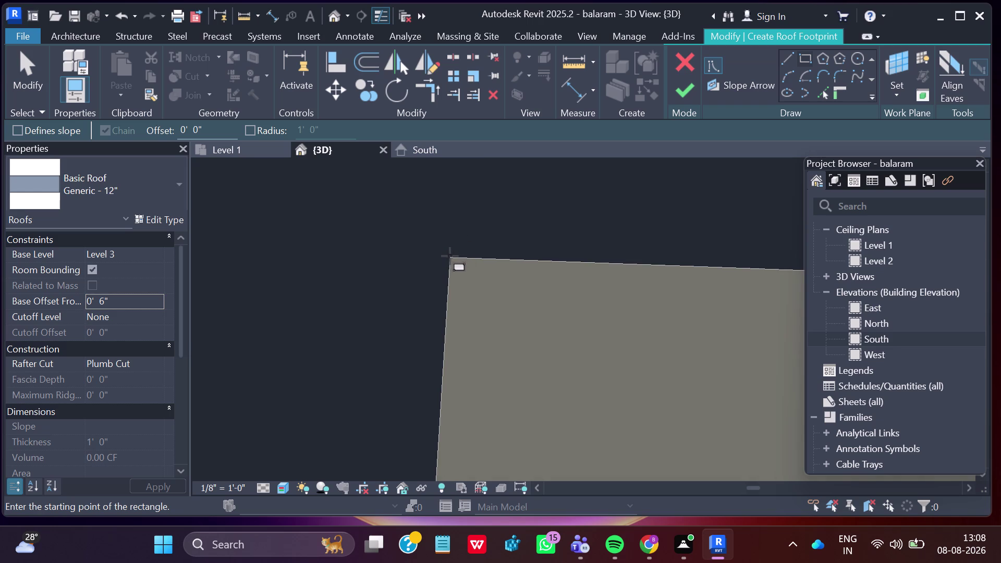
click(450, 256)
Pan across the house toward the outline's opposite corner.
scroll(down, 3)
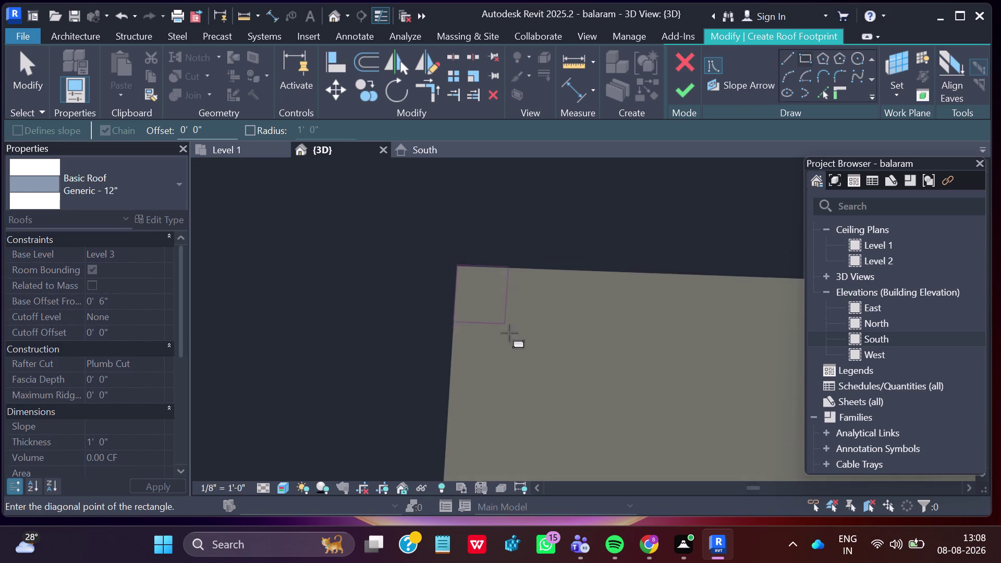
scroll(down, 3)
scroll(down, 3)
scroll(down, 3)
middle_drag(632, 425, 565, 359)
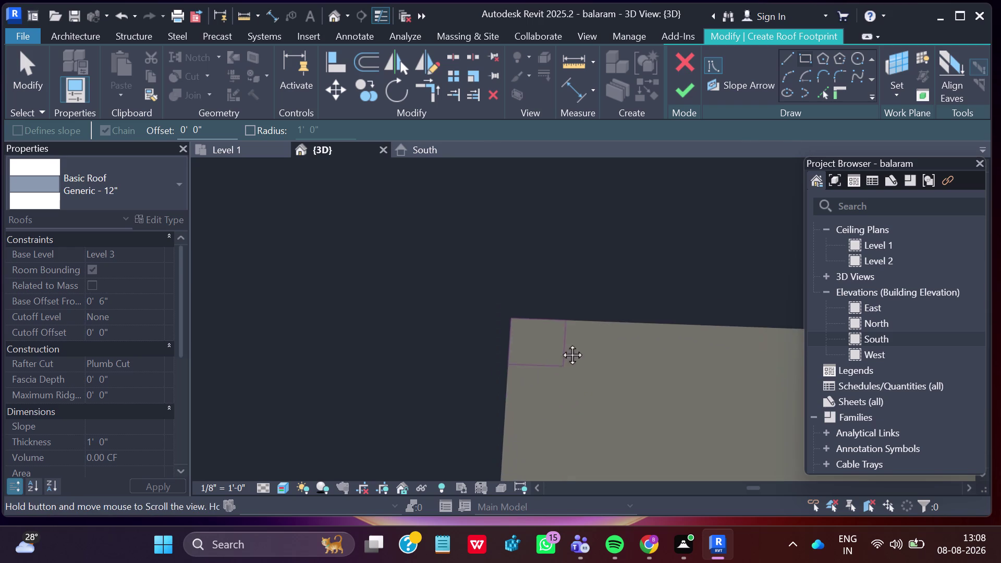
middle_drag(565, 359, 552, 325)
scroll(down, 3)
middle_drag(647, 430, 541, 303)
scroll(down, 3)
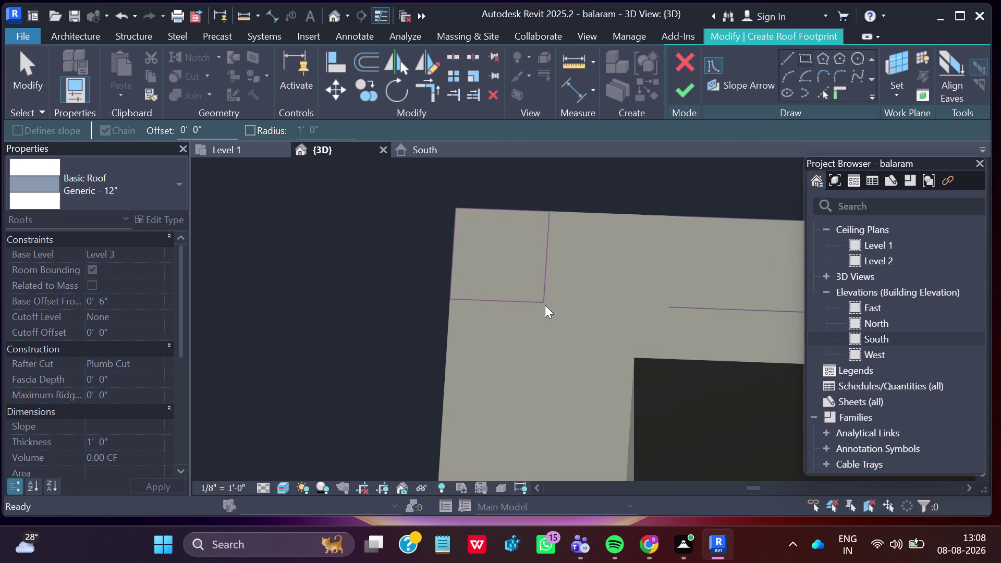
scroll(down, 3)
scroll(down, 3)
middle_drag(702, 452, 578, 291)
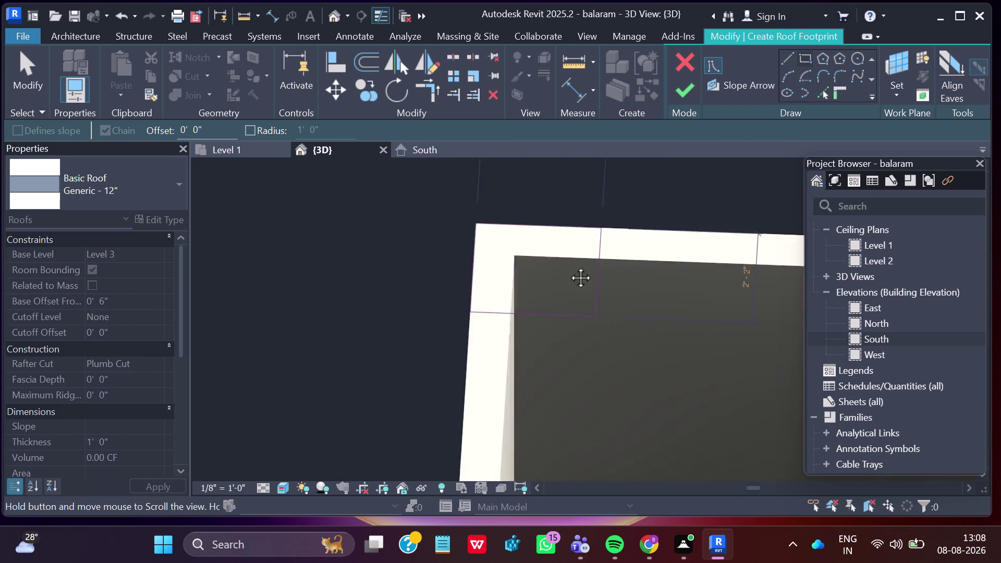
middle_drag(578, 291, 547, 195)
scroll(down, 3)
scroll(down, 3)
scroll(down, 3)
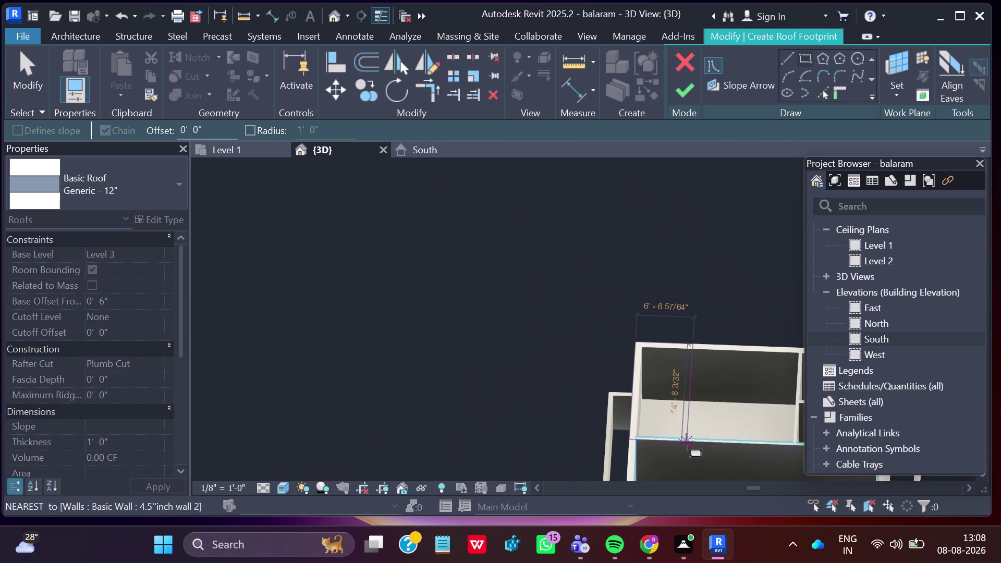
middle_drag(687, 443, 425, 283)
scroll(down, 3)
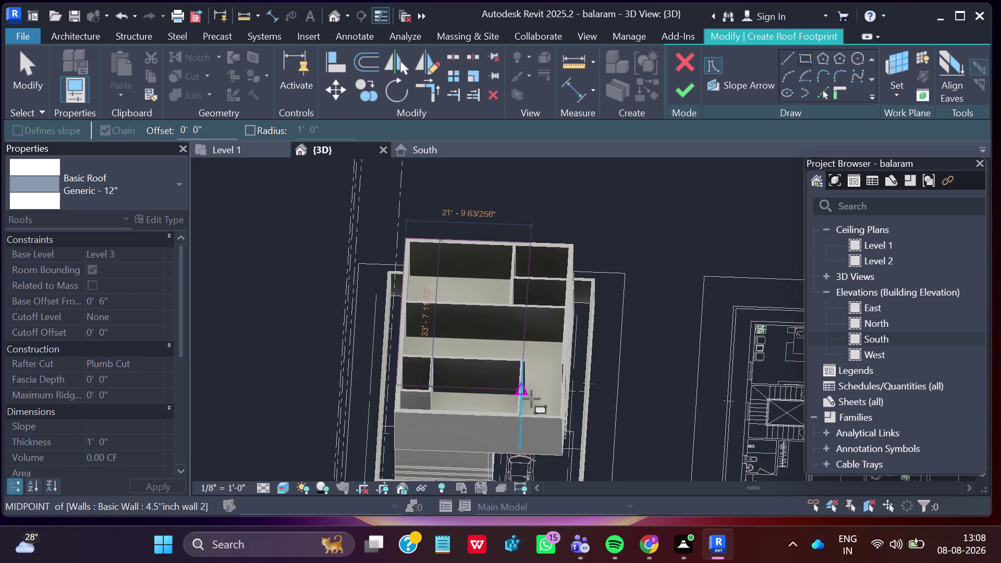
Zoom in and fix the footprint line's end at the wall corner.
scroll(up, 3)
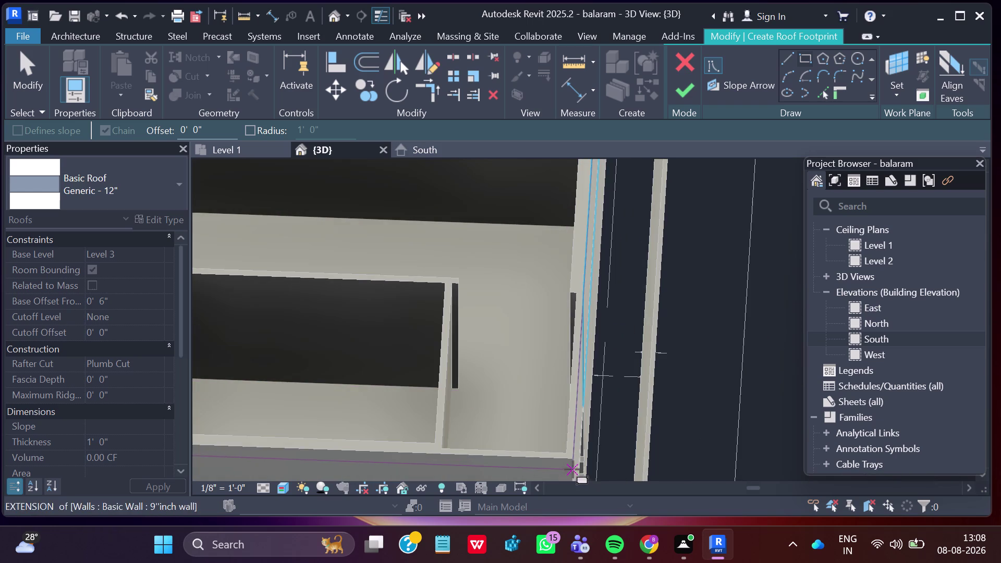
middle_drag(573, 470, 559, 370)
scroll(up, 3)
scroll(up, 3)
scroll(up, 3)
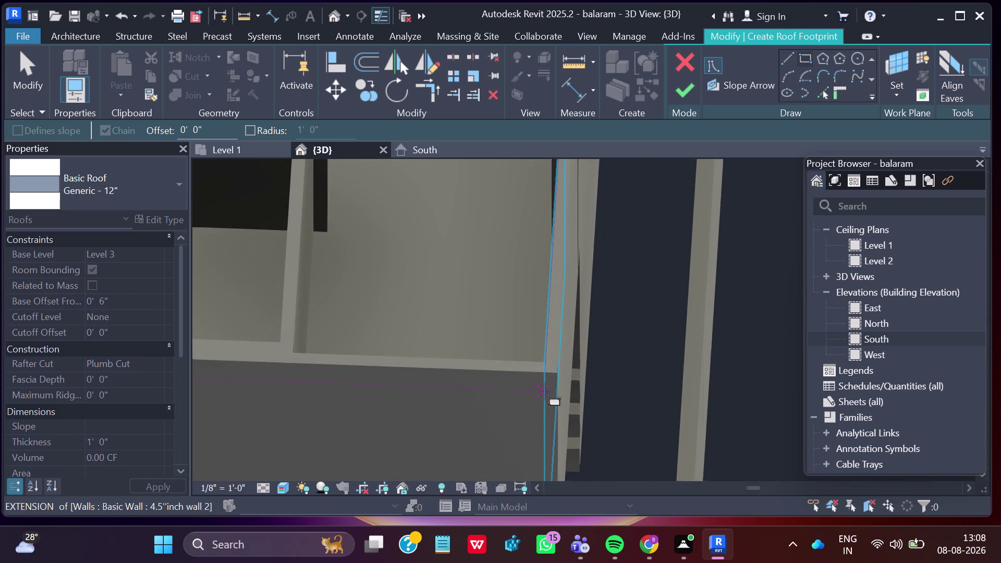
scroll(up, 3)
scroll(up, 3)
scroll(up, 3)
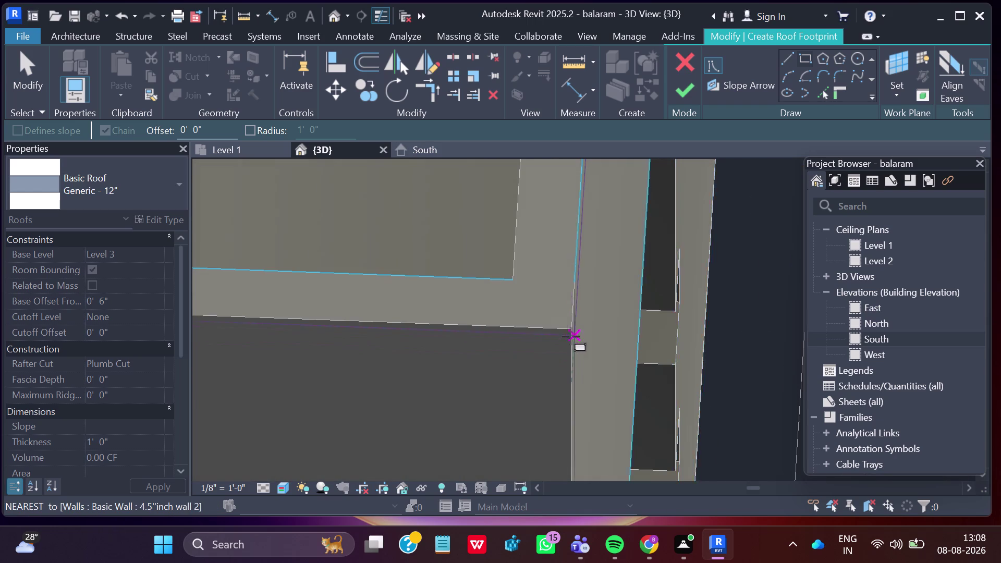
scroll(up, 3)
scroll(up, 3)
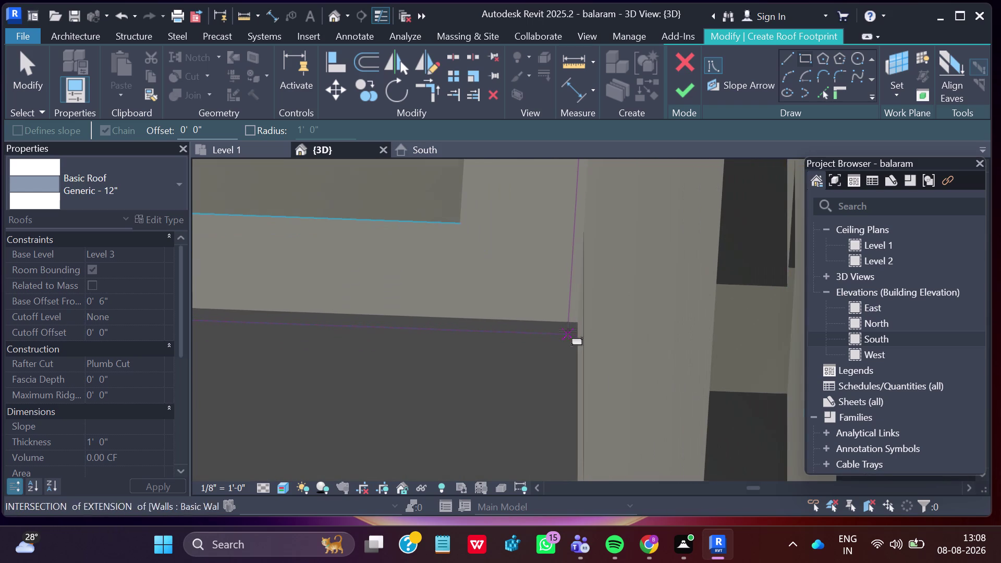
scroll(up, 3)
scroll(up, 3)
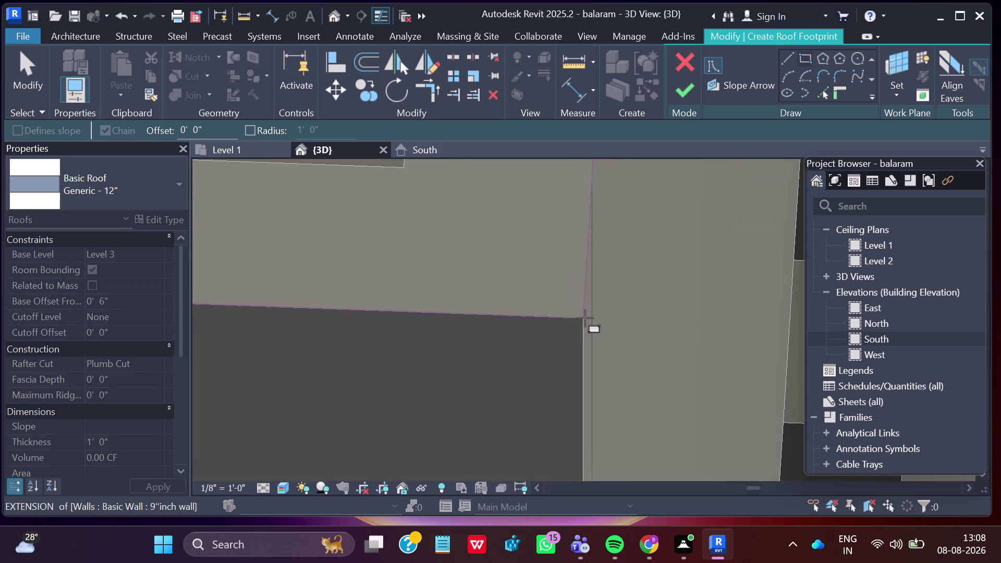
click(585, 316)
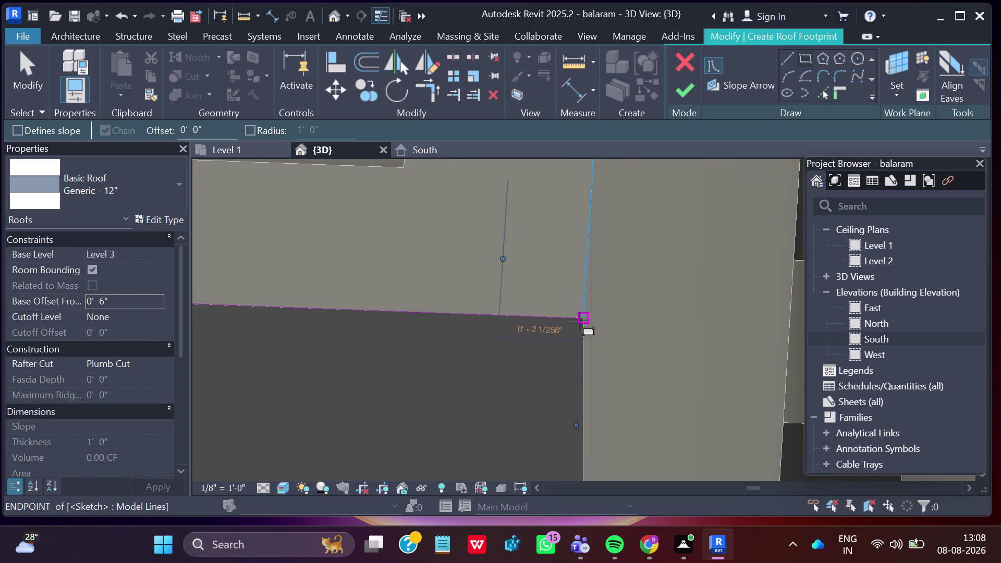
Stop line drawing, finish the footprint sketch, and attach the highlighted walls to the roof.
key(Escape)
scroll(down, 3)
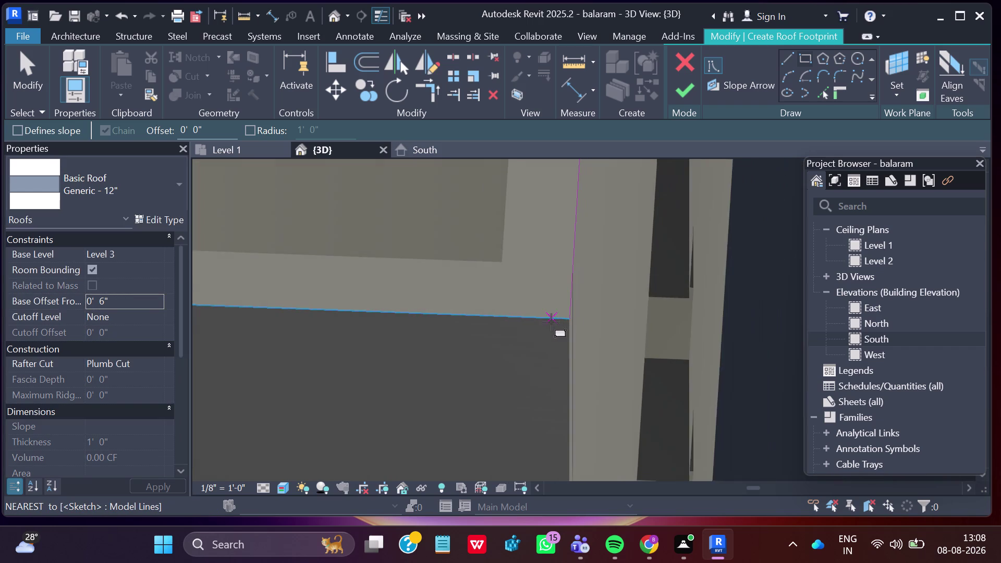
scroll(down, 3)
scroll(down, 3)
scroll(down, 3)
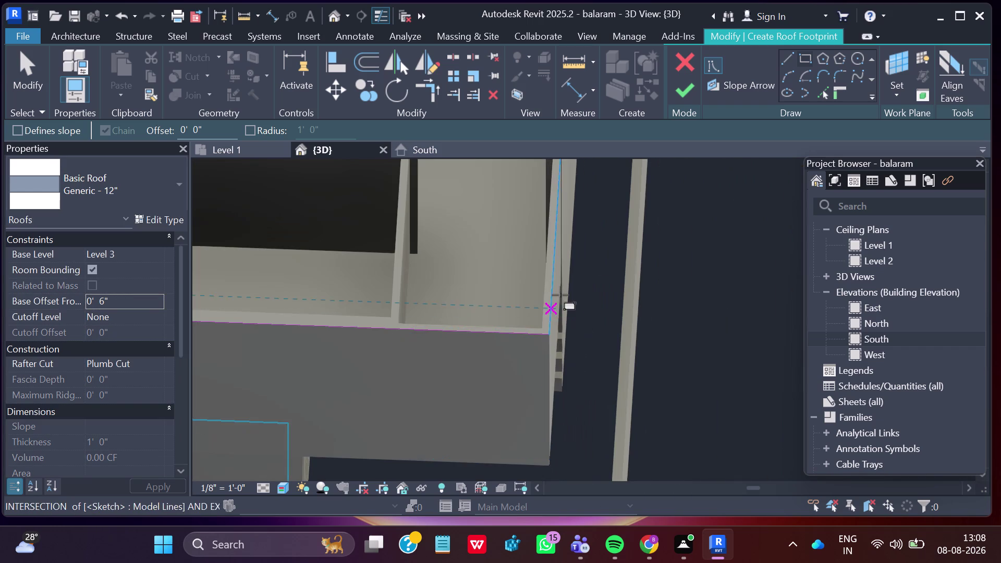
key(Escape)
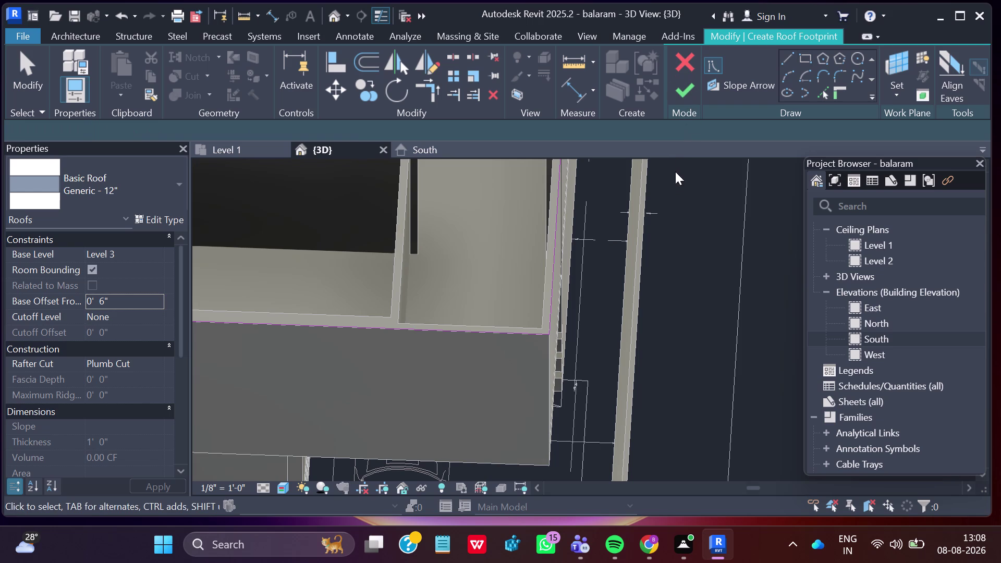
click(680, 101)
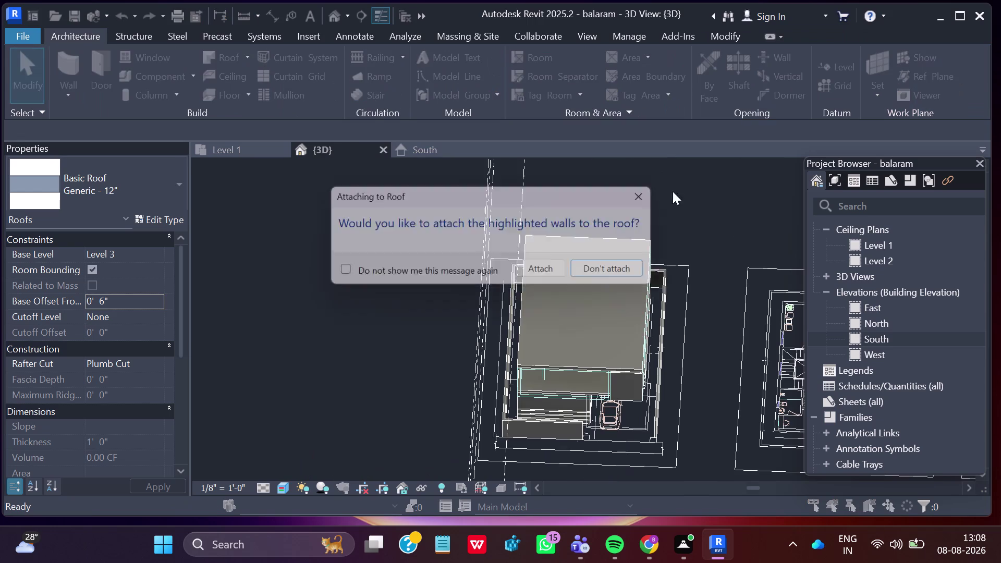
click(544, 273)
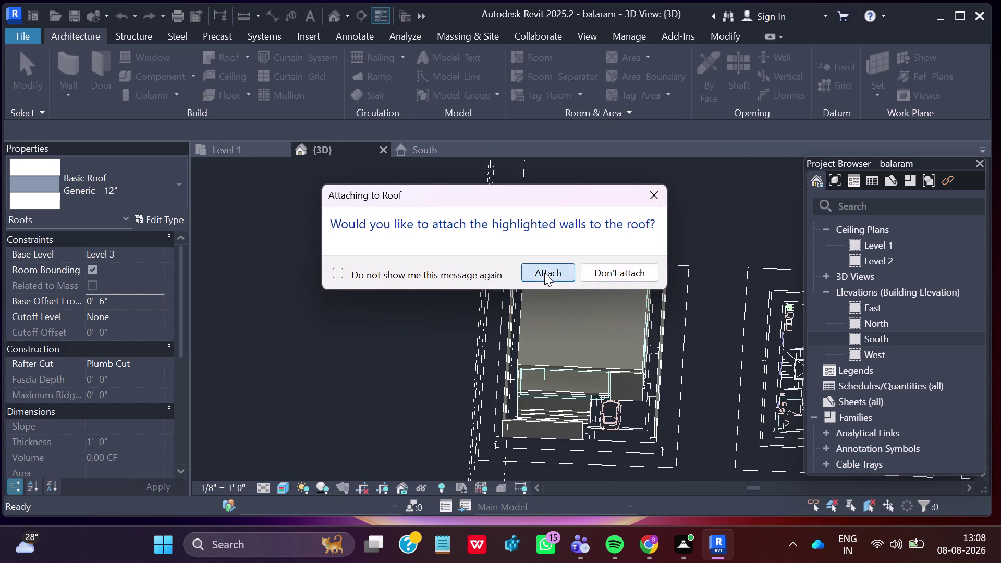
scroll(down, 3)
key(Escape)
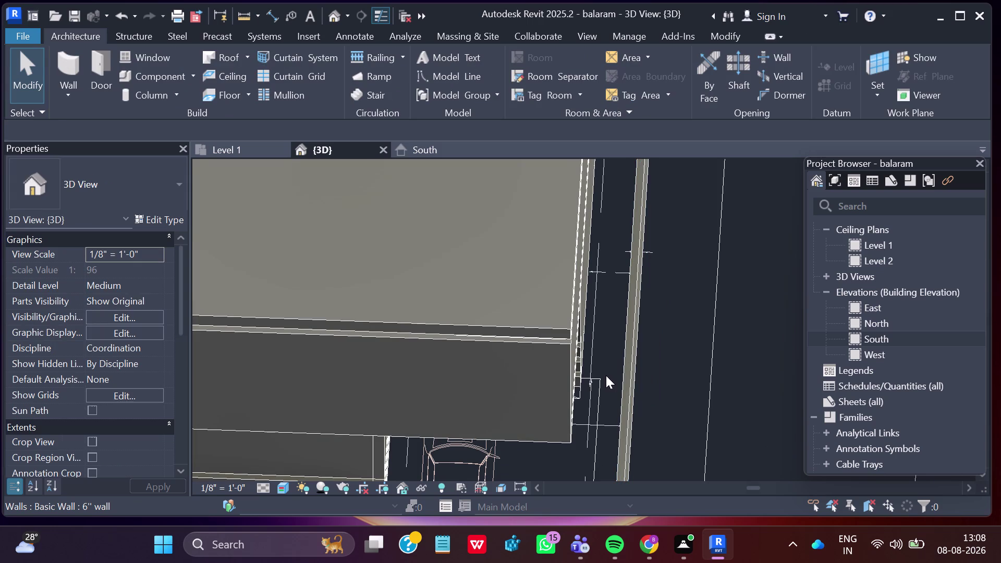
Zoom and pan to the outer corner of the Level 3 roof.
middle_drag(622, 388, 624, 266)
scroll(down, 3)
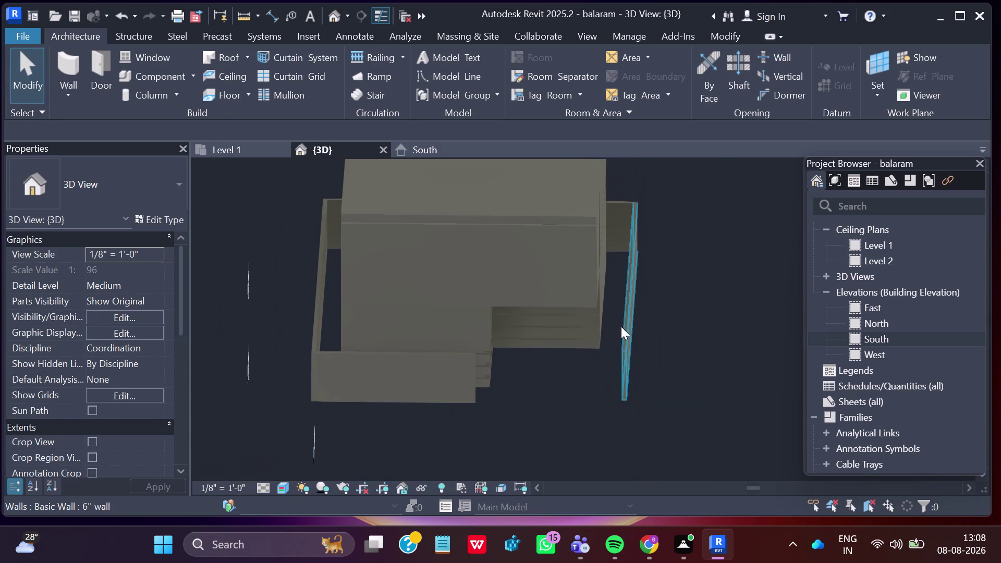
scroll(up, 3)
scroll(up, 3)
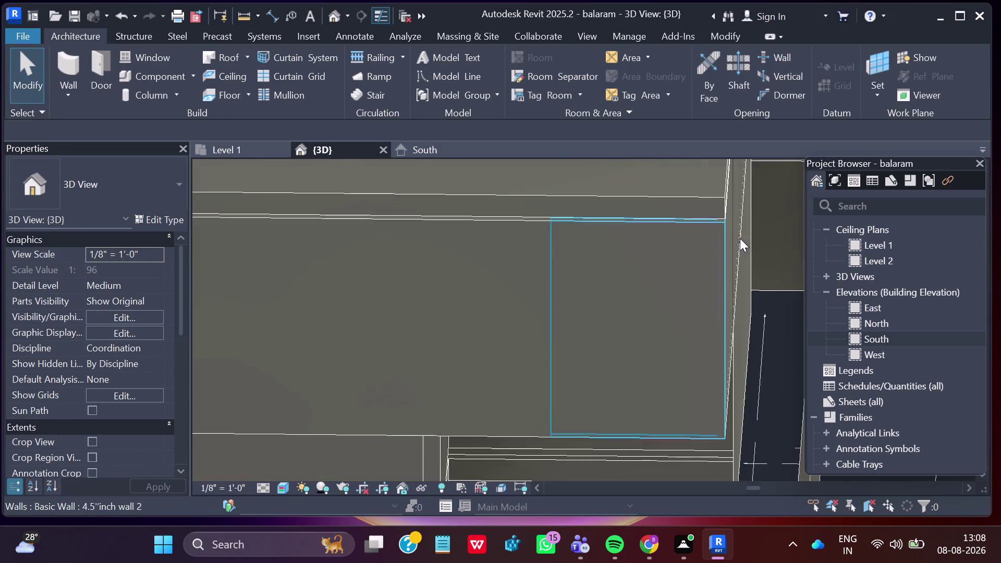
middle_drag(741, 235, 716, 337)
scroll(up, 3)
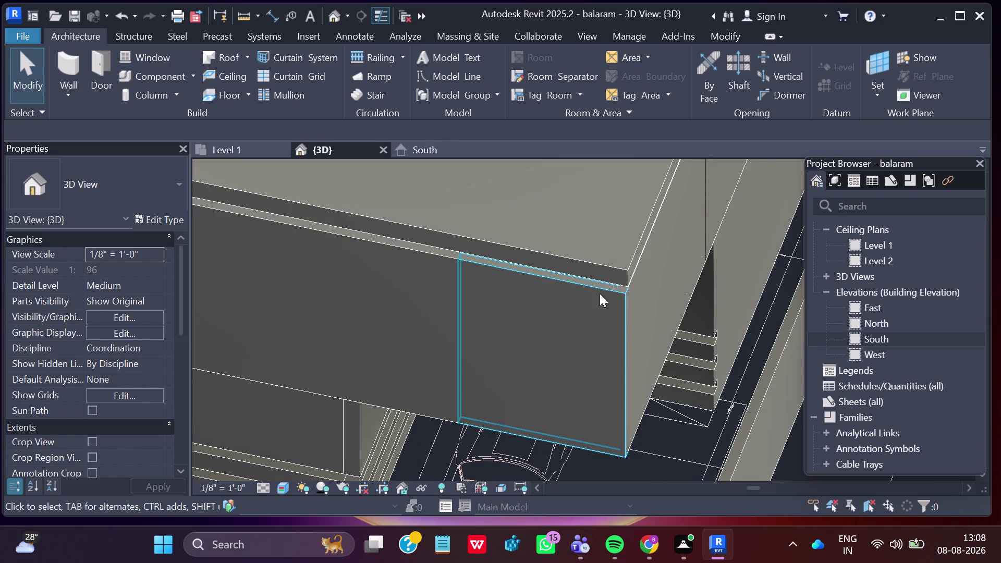
scroll(up, 3)
scroll(up, 3)
scroll(up, 3)
middle_click(624, 273)
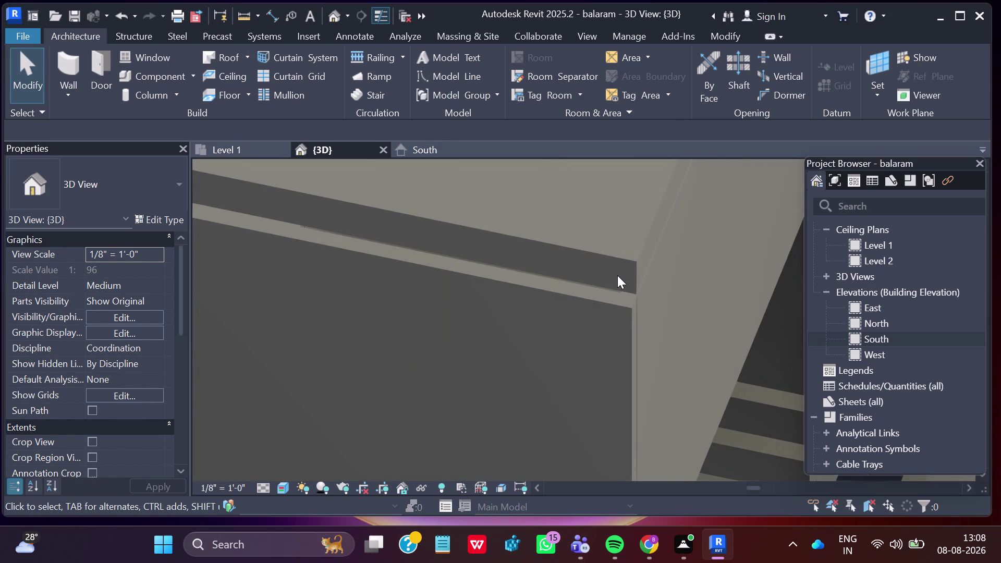
Select the Level 3 roof at its edge, delete it, then start another footprint roof.
click(580, 264)
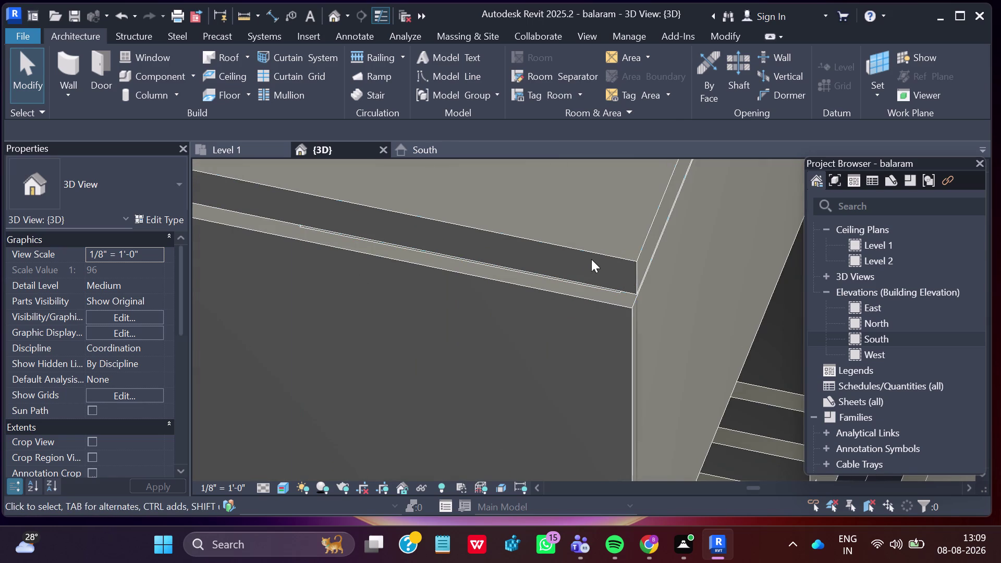
click(604, 241)
scroll(down, 3)
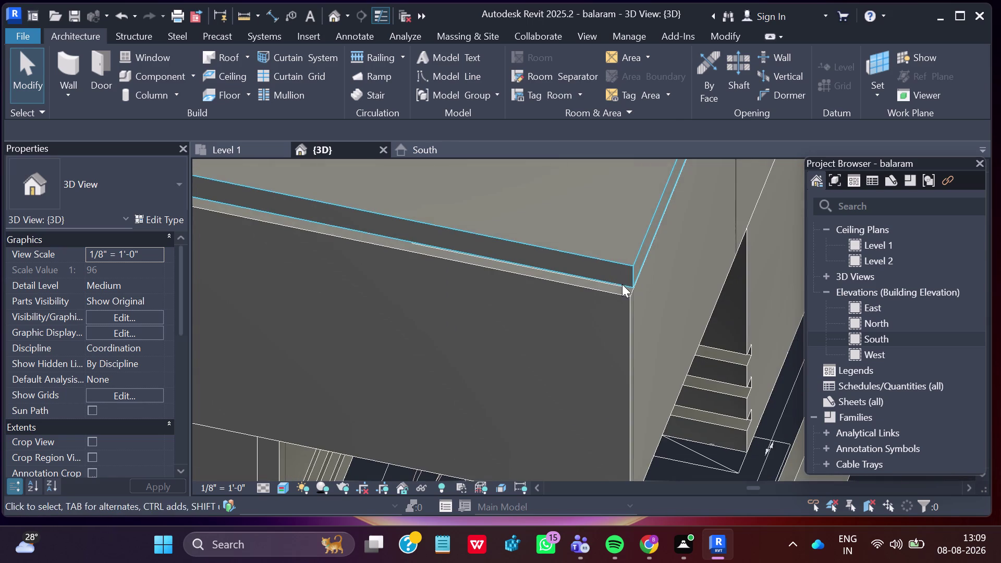
key(Escape)
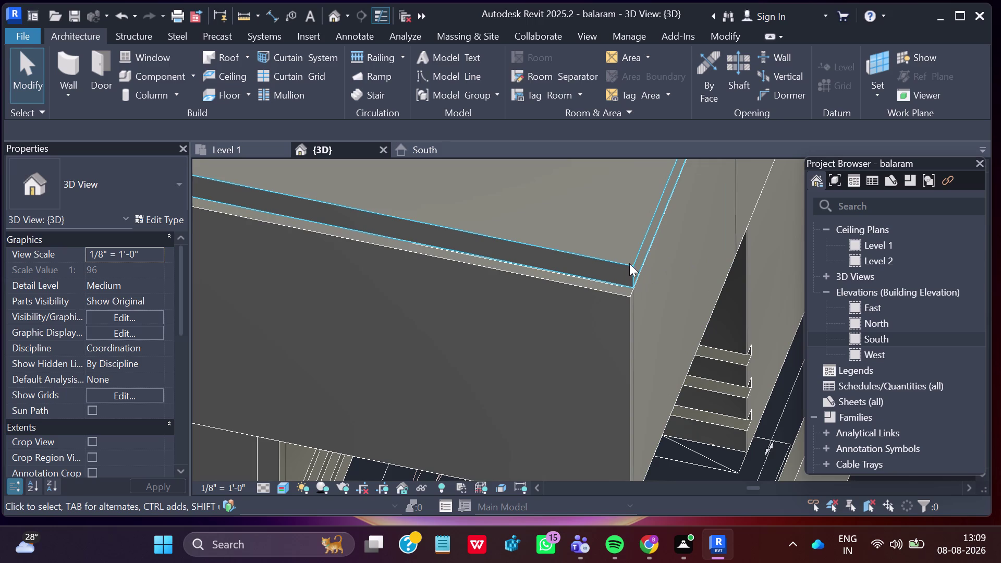
click(629, 263)
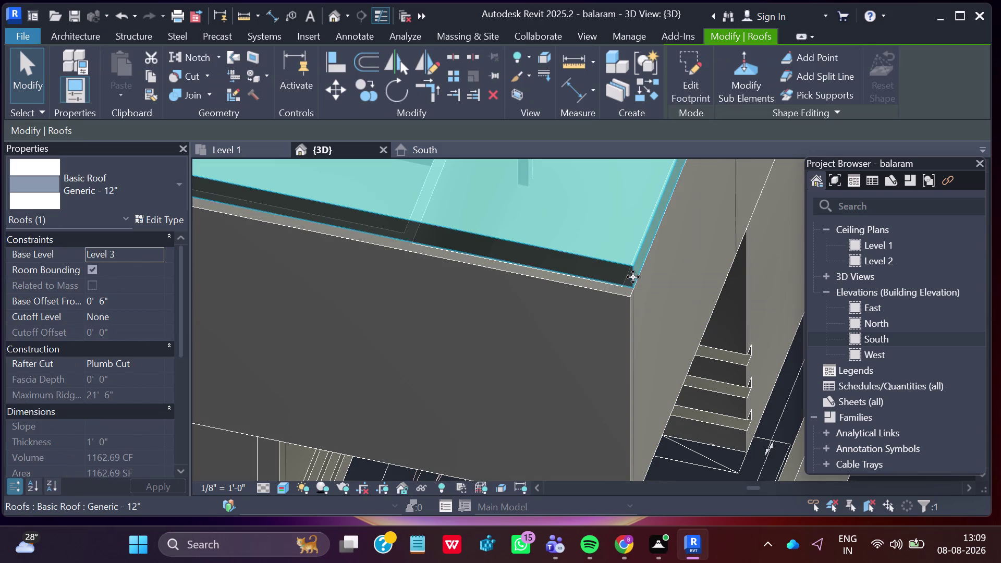
click(633, 277)
key(Delete)
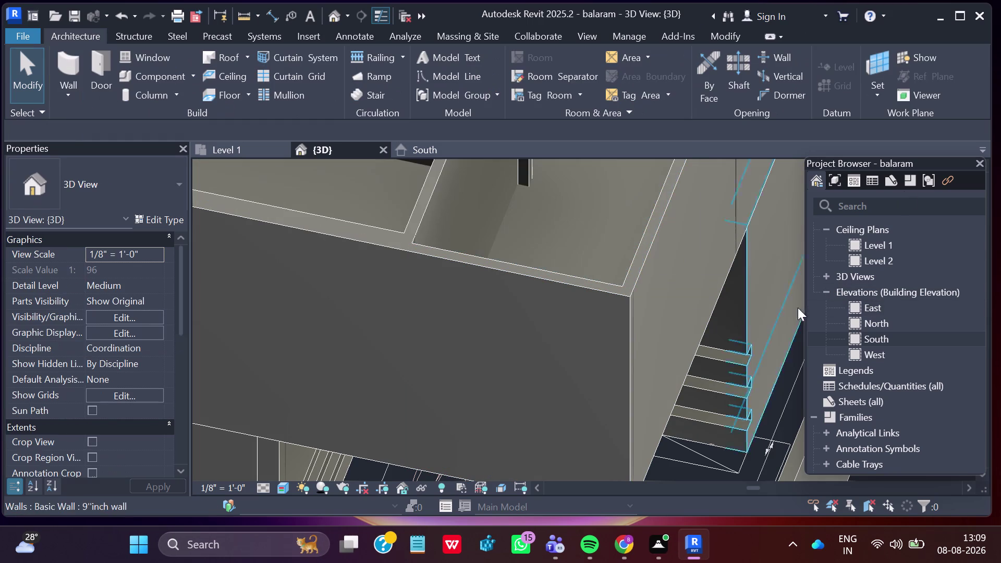
scroll(down, 3)
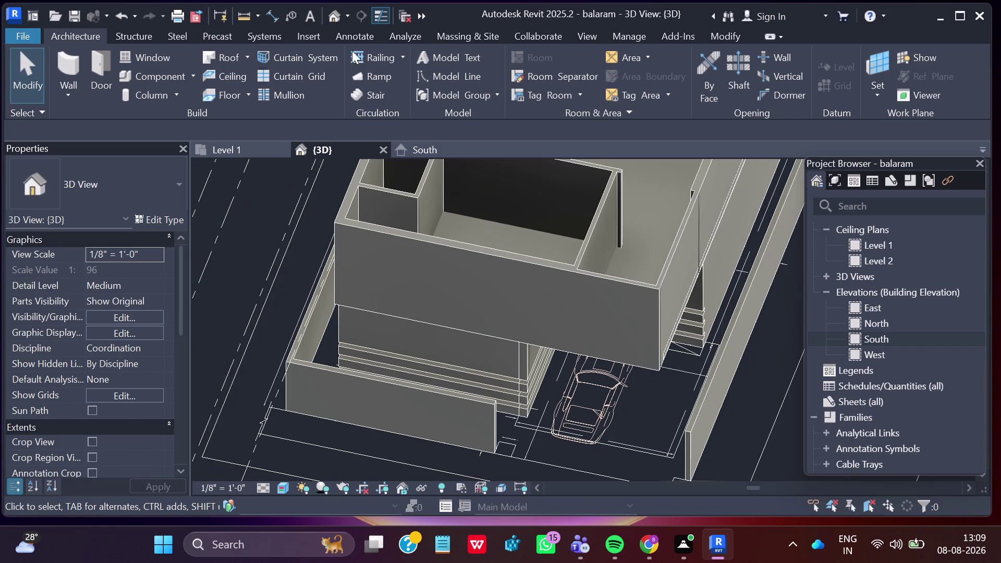
click(219, 62)
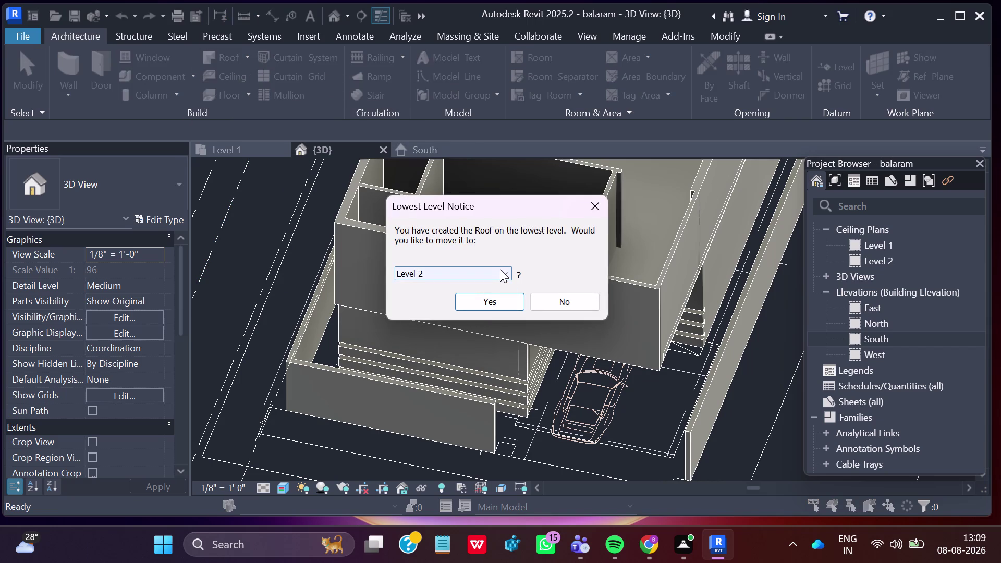
Place the new roof on Level 3.
click(500, 270)
click(482, 301)
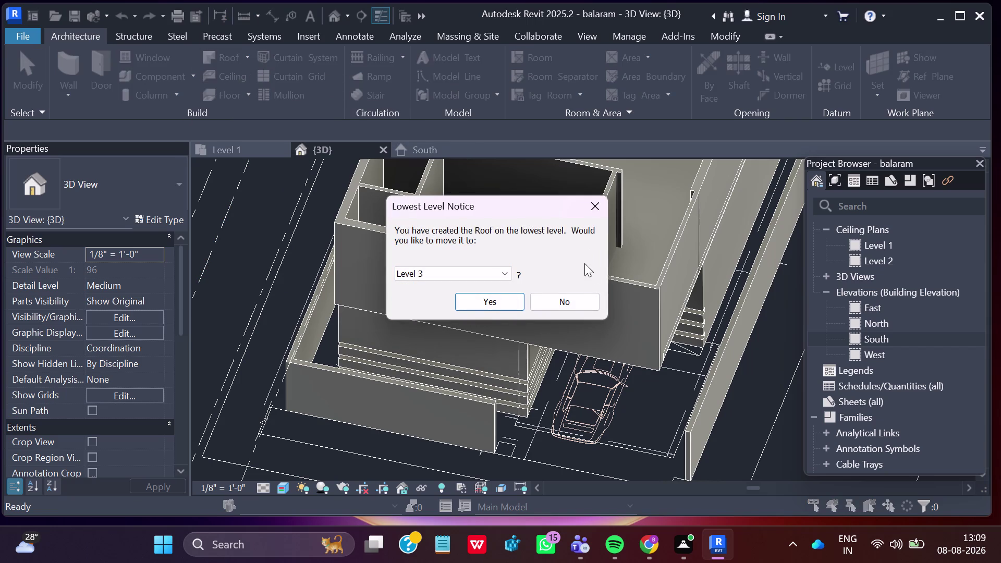
click(502, 299)
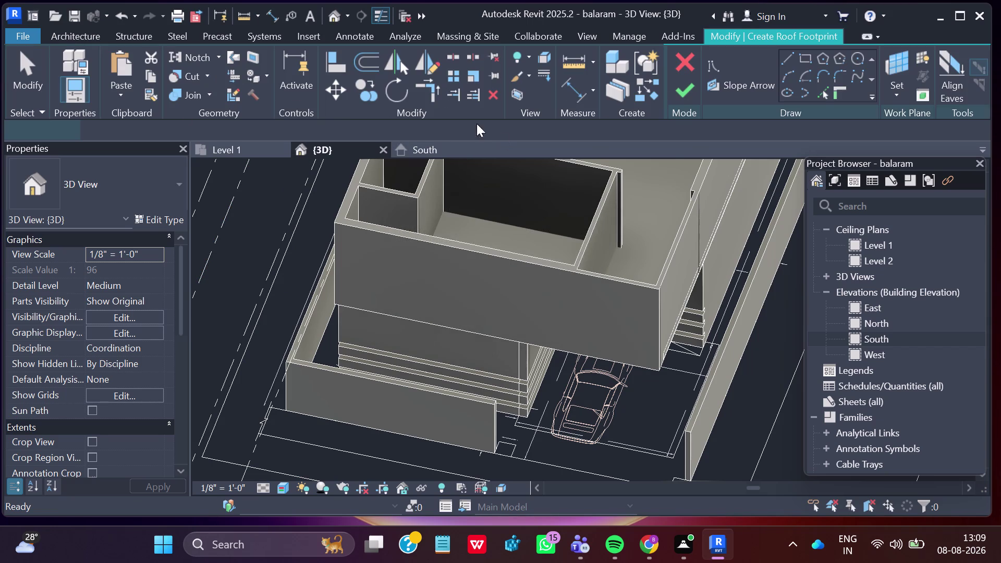
With the Rectangle tool, snap the footprint's first corner to an outer wall corner.
click(803, 63)
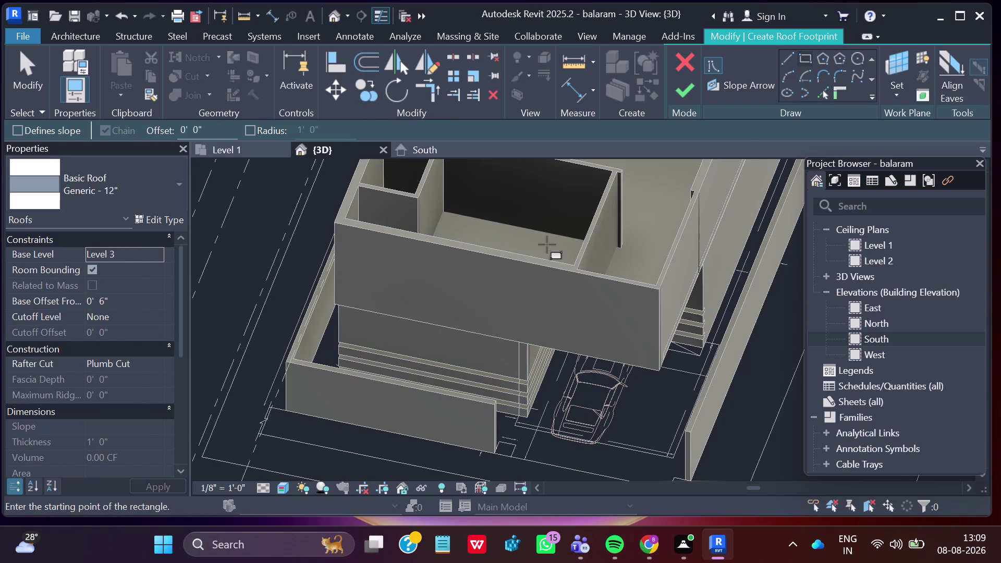
scroll(down, 3)
middle_drag(605, 217, 571, 409)
scroll(up, 3)
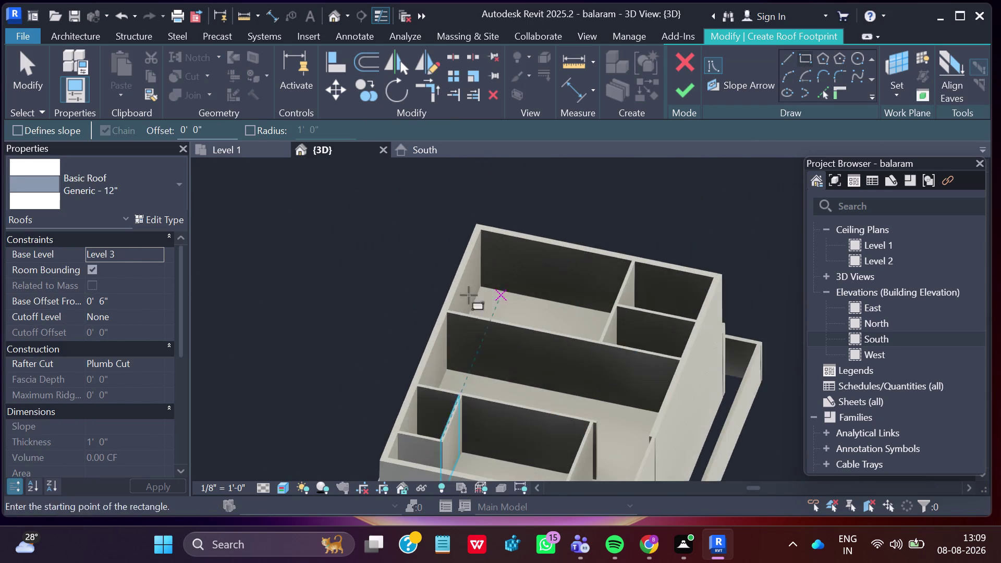
scroll(up, 3)
scroll(up, 3)
middle_drag(543, 201, 517, 367)
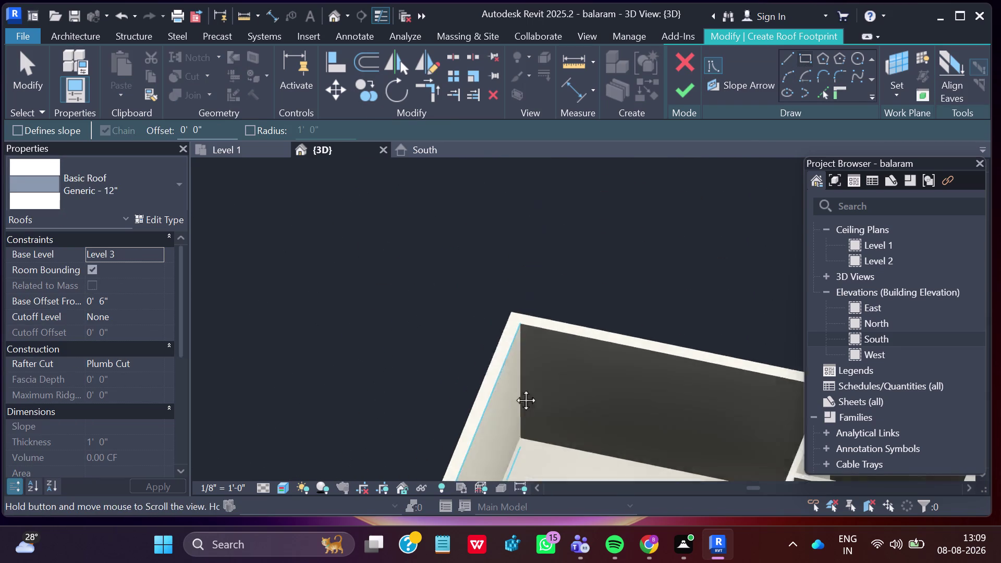
middle_drag(517, 366, 512, 398)
scroll(up, 3)
scroll(up, 3)
scroll(up, 3)
scroll(up, 3)
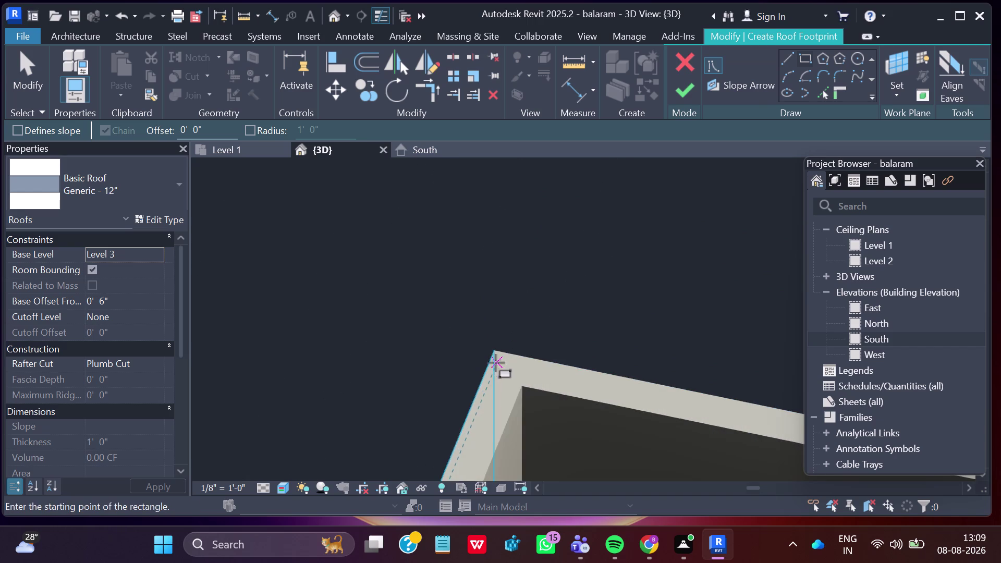
scroll(up, 3)
scroll(up, 3)
scroll(up, 3)
scroll(up, 3)
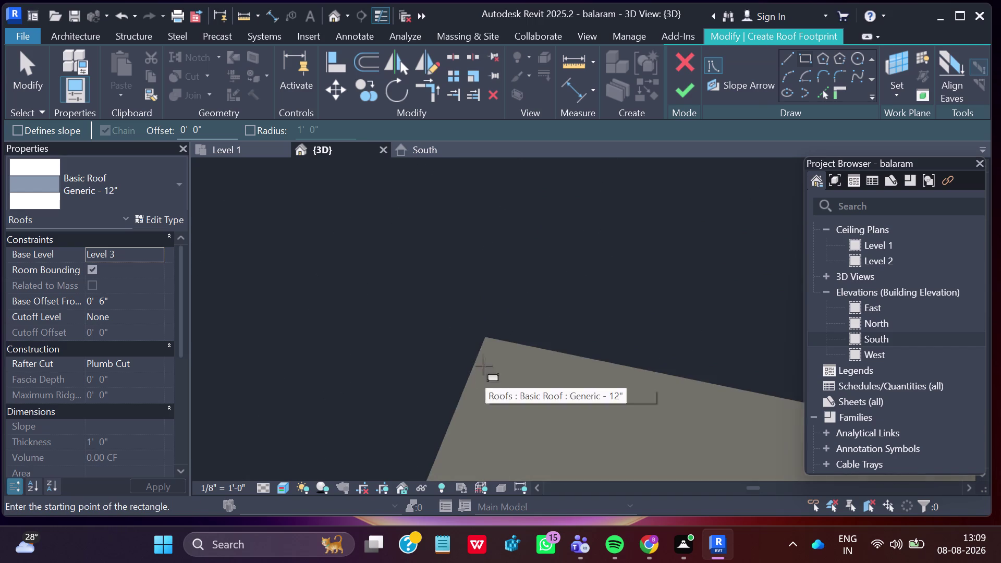
scroll(up, 3)
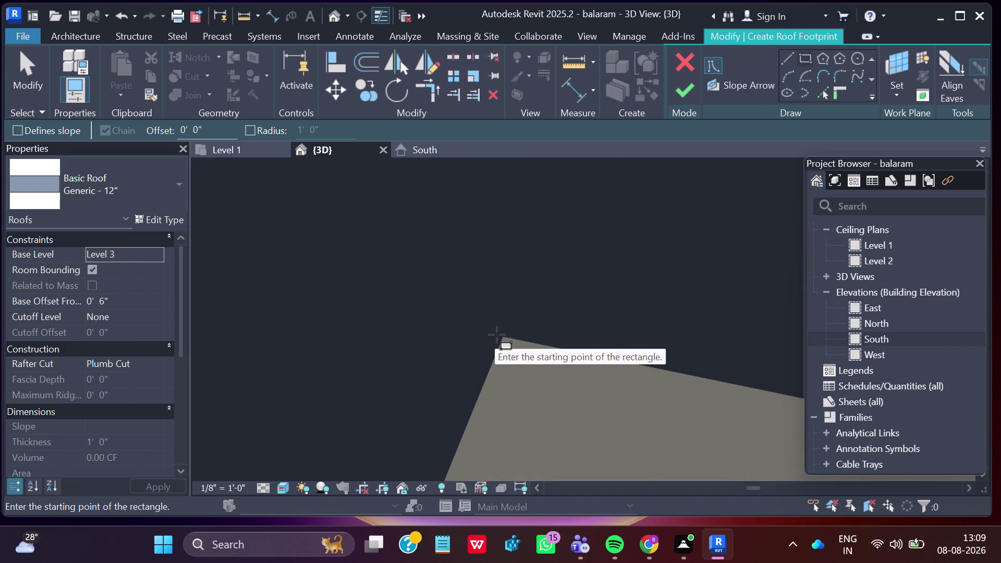
scroll(up, 3)
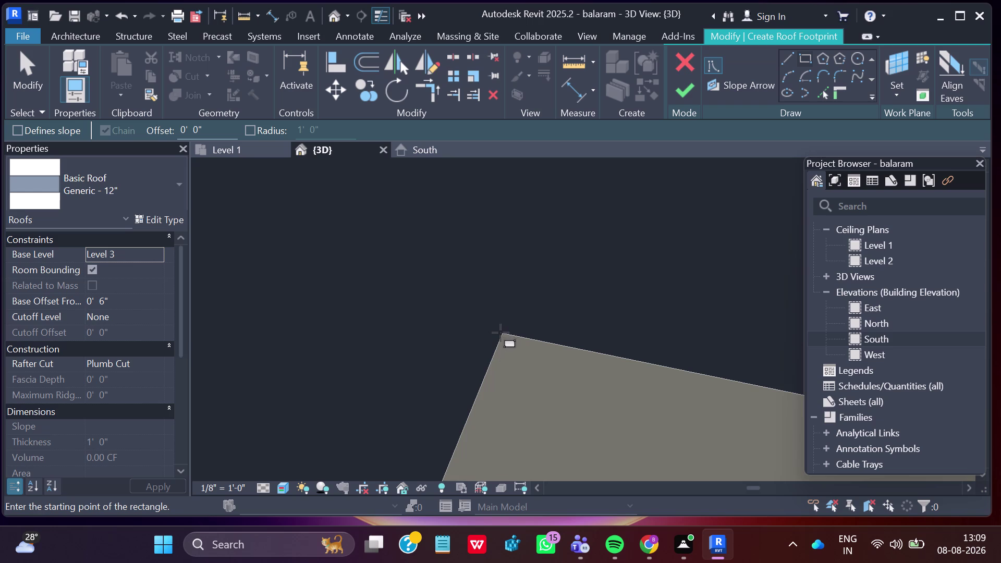
click(502, 333)
Snap the rectangle's opposite corner to the far outer wall corner.
scroll(down, 3)
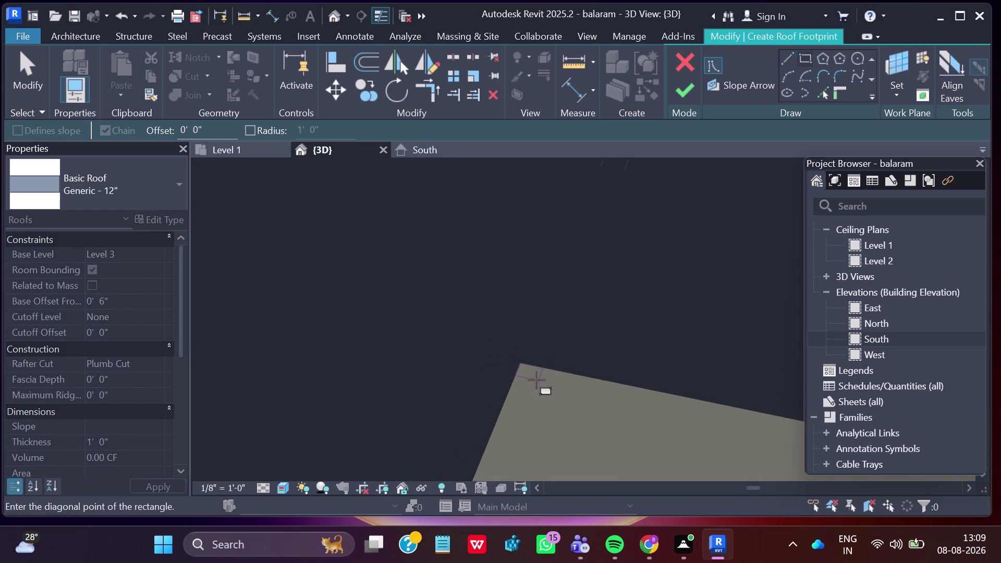
scroll(down, 3)
scroll(down, 3)
middle_drag(629, 447, 500, 245)
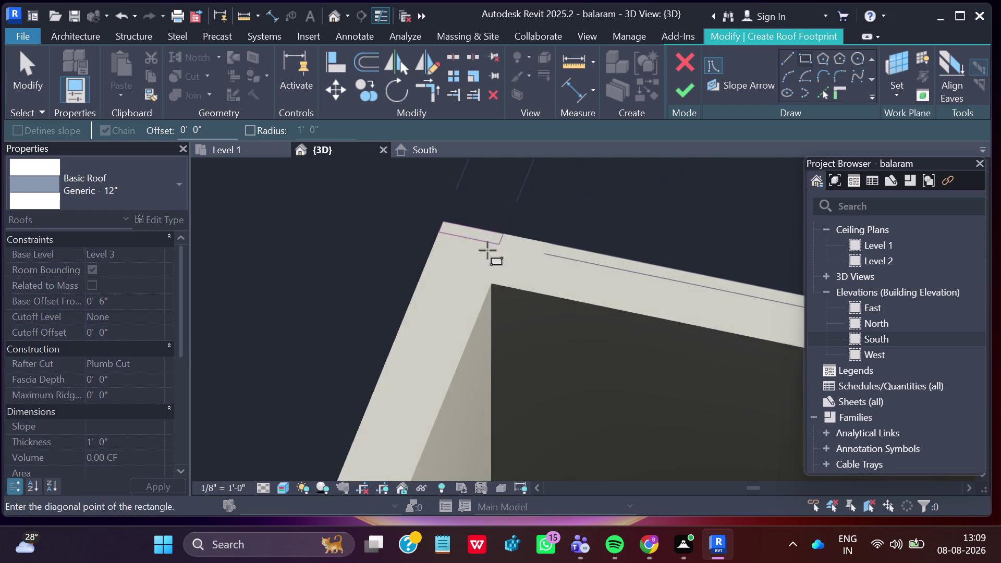
scroll(down, 3)
middle_drag(596, 450, 492, 245)
scroll(down, 3)
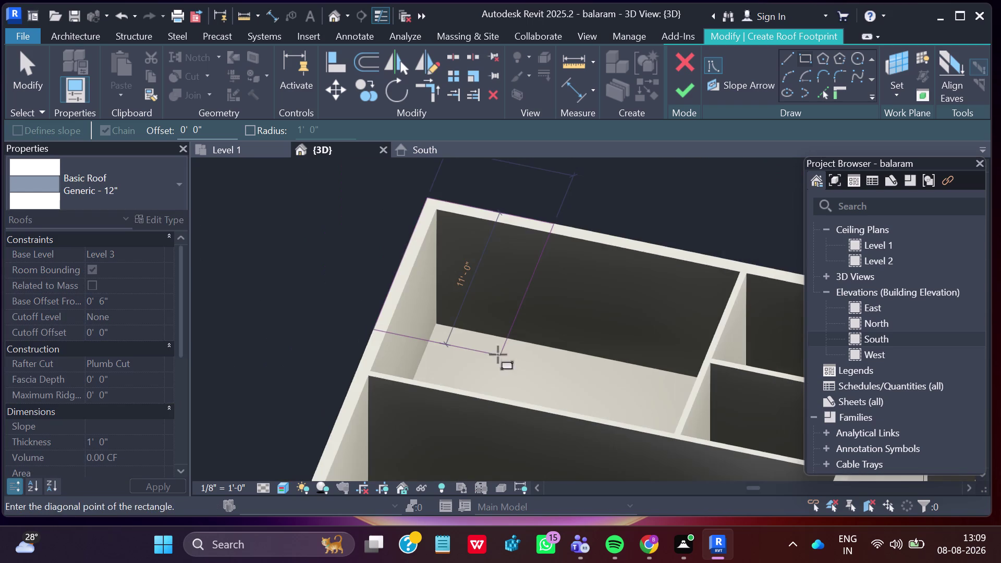
scroll(down, 3)
middle_drag(611, 426, 519, 289)
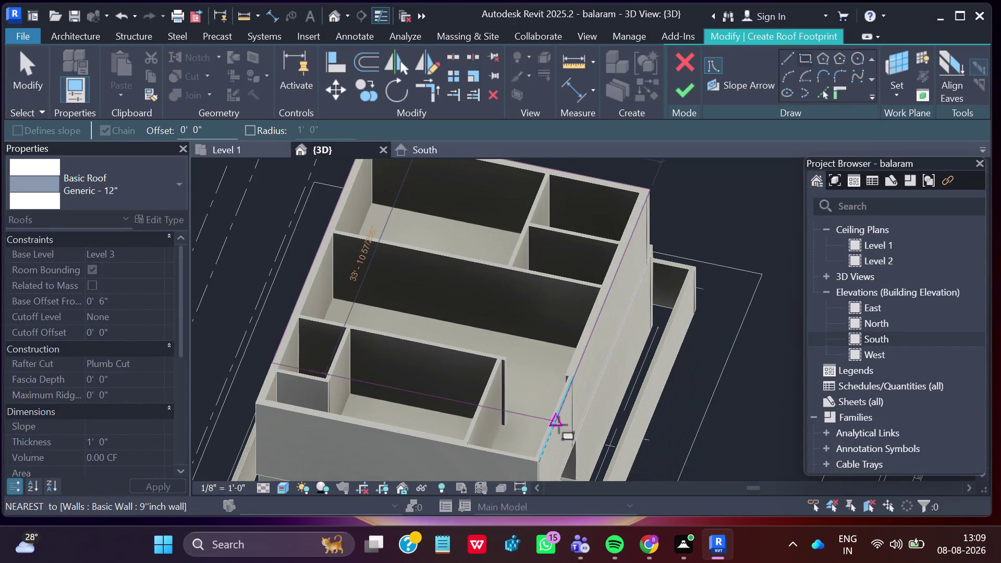
scroll(up, 3)
middle_drag(537, 458, 533, 319)
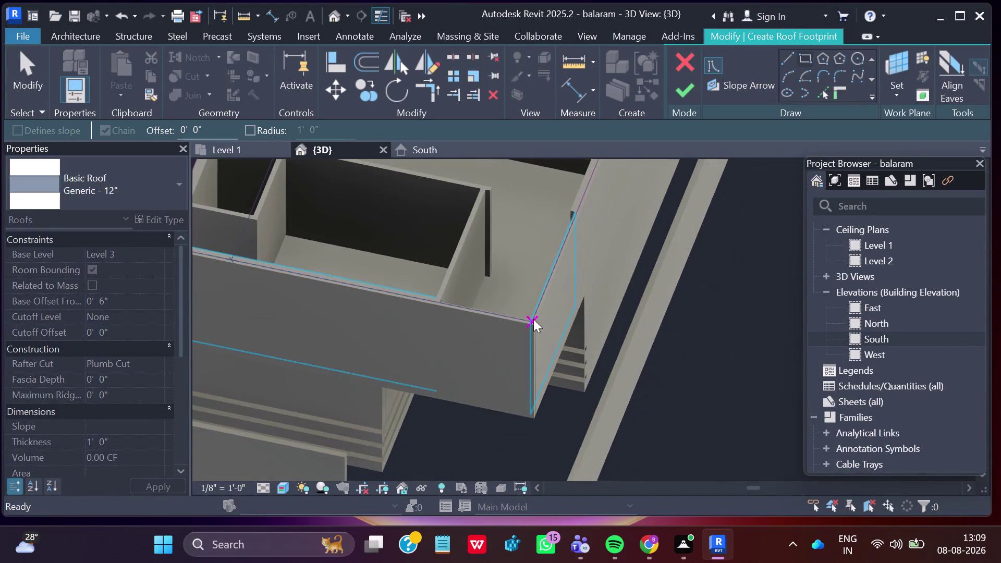
scroll(up, 3)
scroll(up, 3)
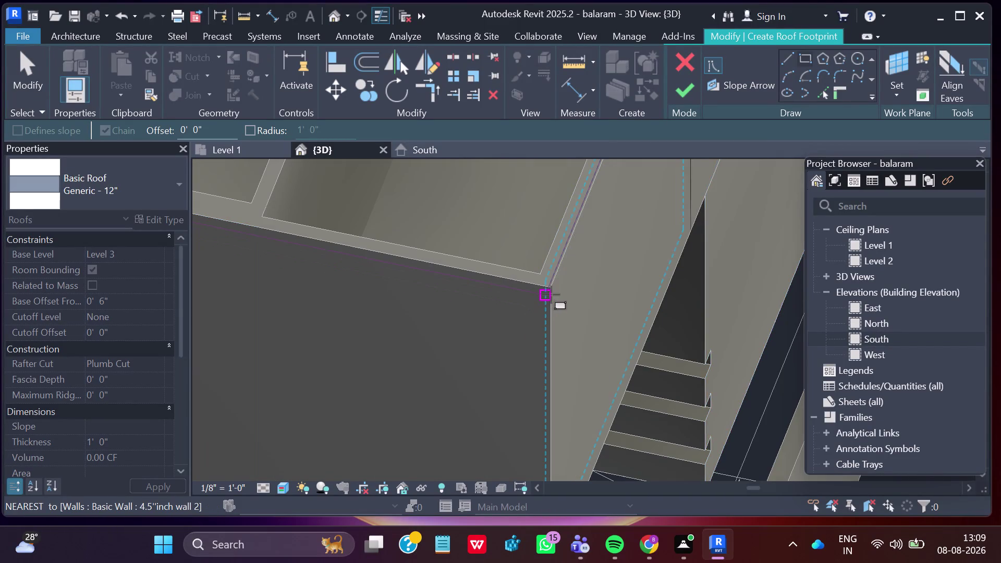
scroll(up, 3)
scroll(up, 3)
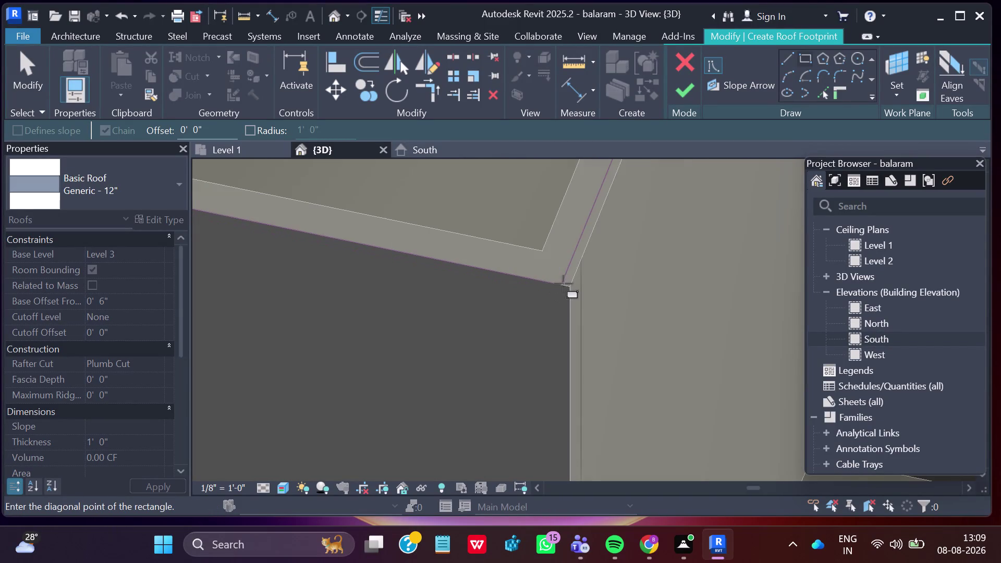
click(571, 286)
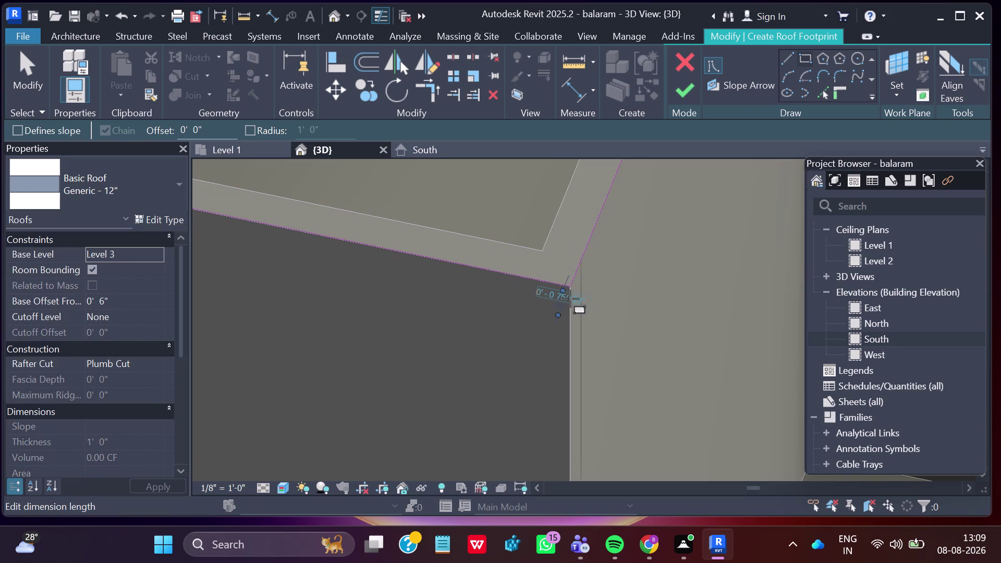
Stop drawing rectangles and finish the roof footprint sketch.
key(Escape)
scroll(down, 3)
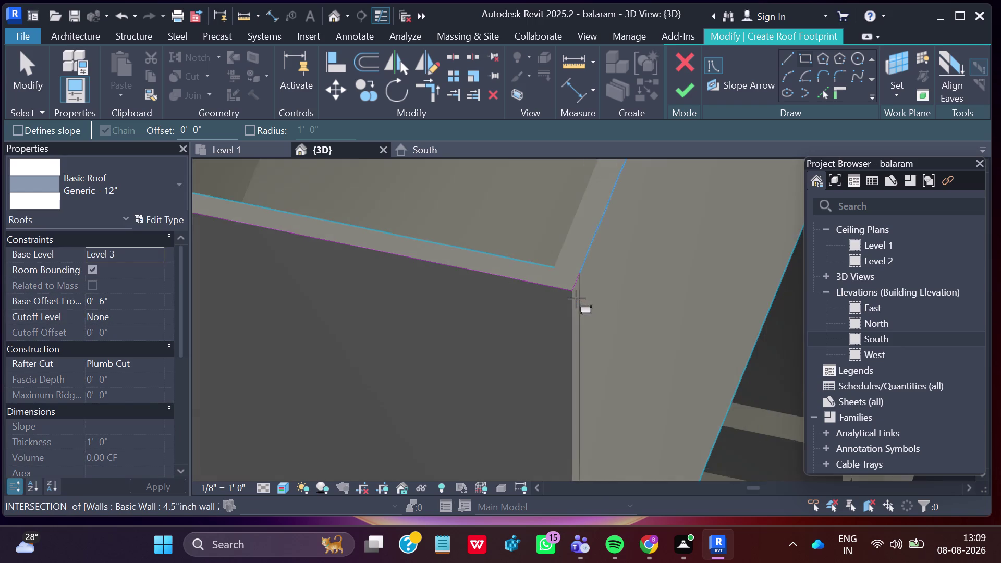
scroll(down, 3)
key(Escape)
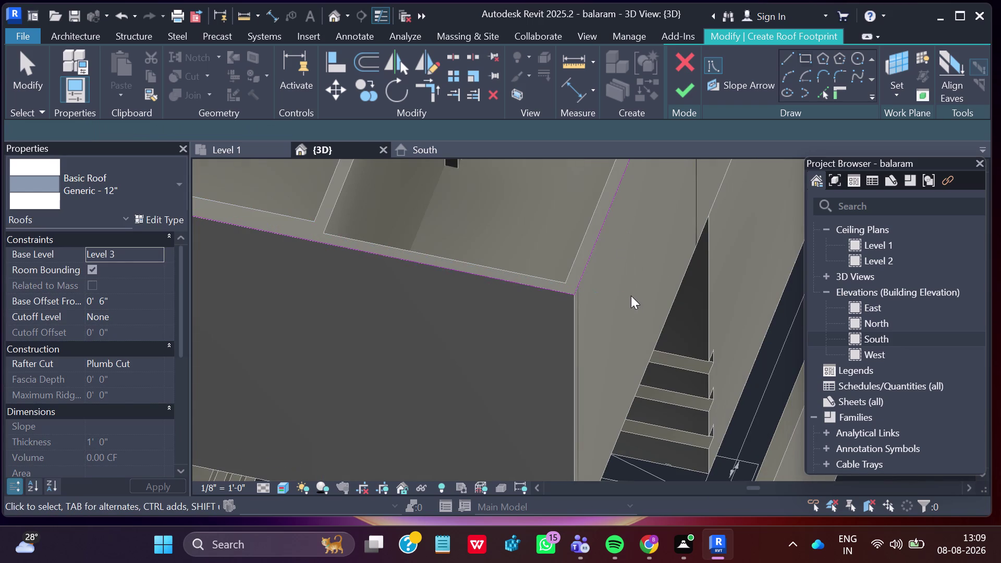
click(689, 93)
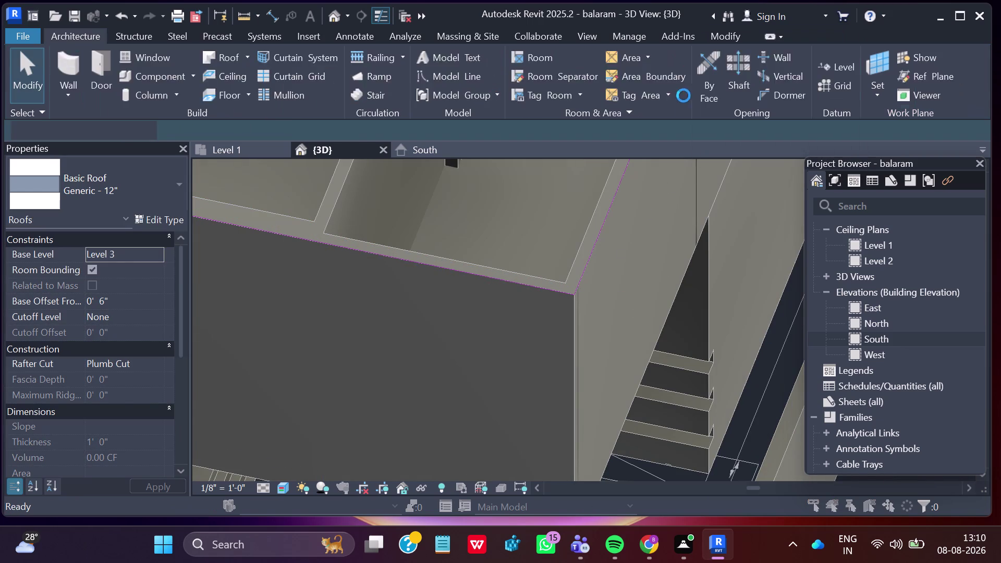
Attach the highlighted upper walls to the new Level 3 roof, then deselect the roof.
click(536, 271)
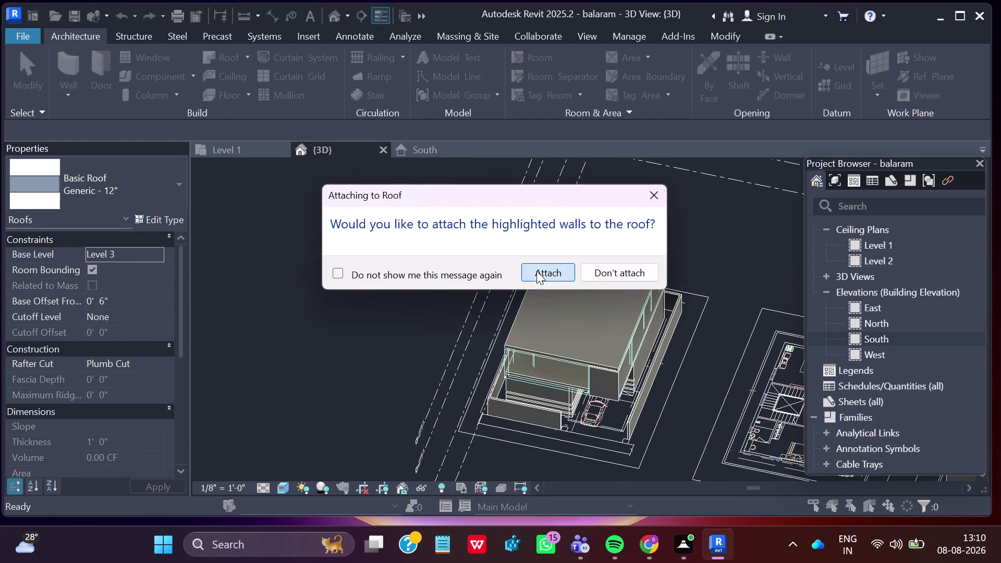
scroll(up, 3)
scroll(down, 3)
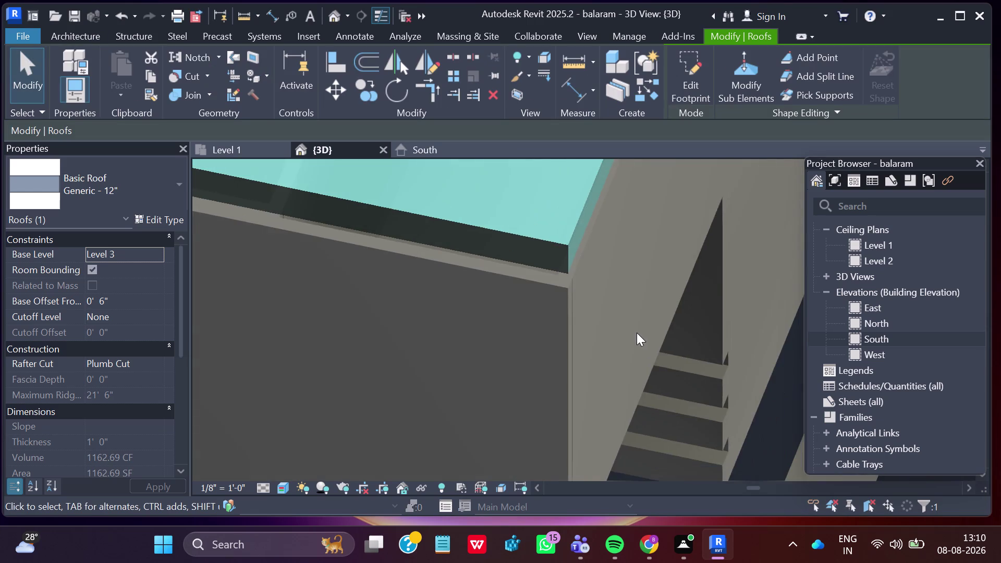
scroll(down, 3)
scroll(down, 3)
key(Escape)
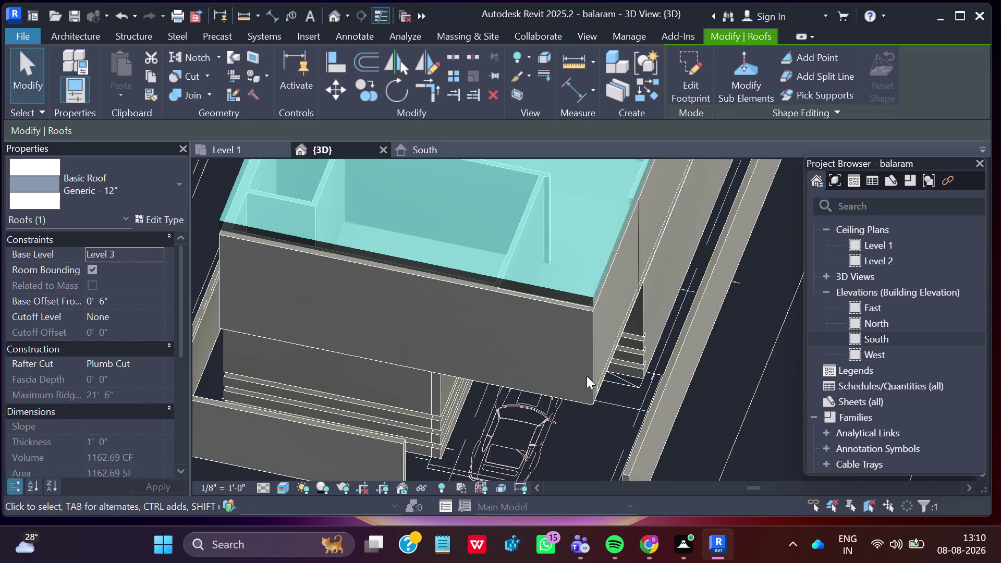
scroll(down, 3)
scroll(down, 3)
scroll(up, 3)
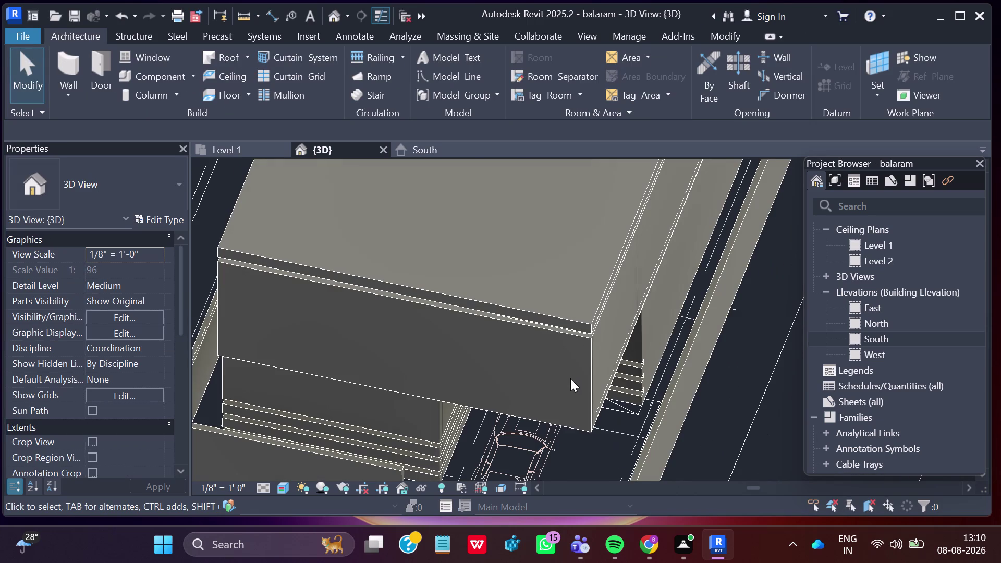
middle_drag(565, 378, 586, 273)
scroll(down, 3)
scroll(up, 3)
scroll(up, 3)
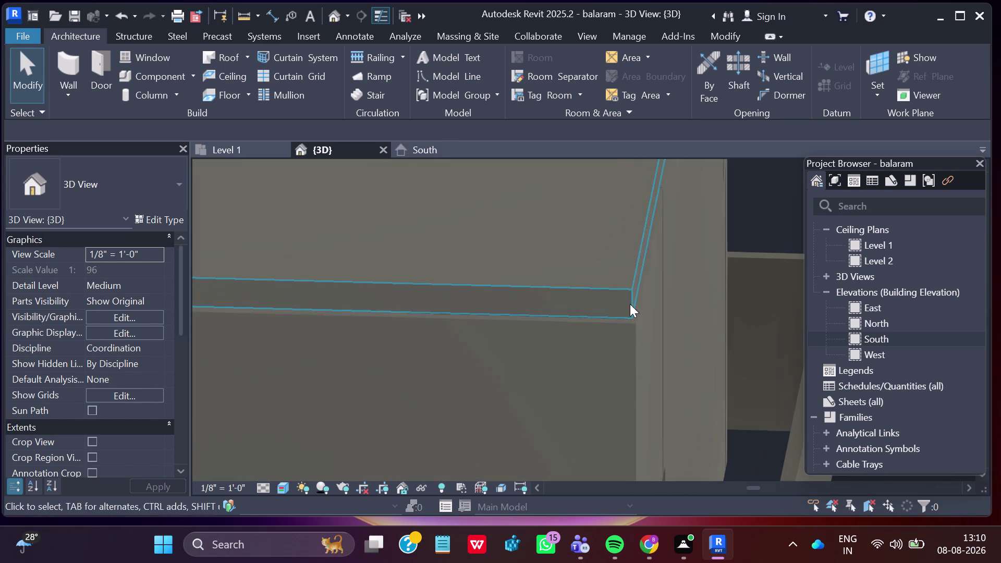
scroll(up, 3)
scroll(up, 3)
scroll(up, 3)
scroll(up, 3)
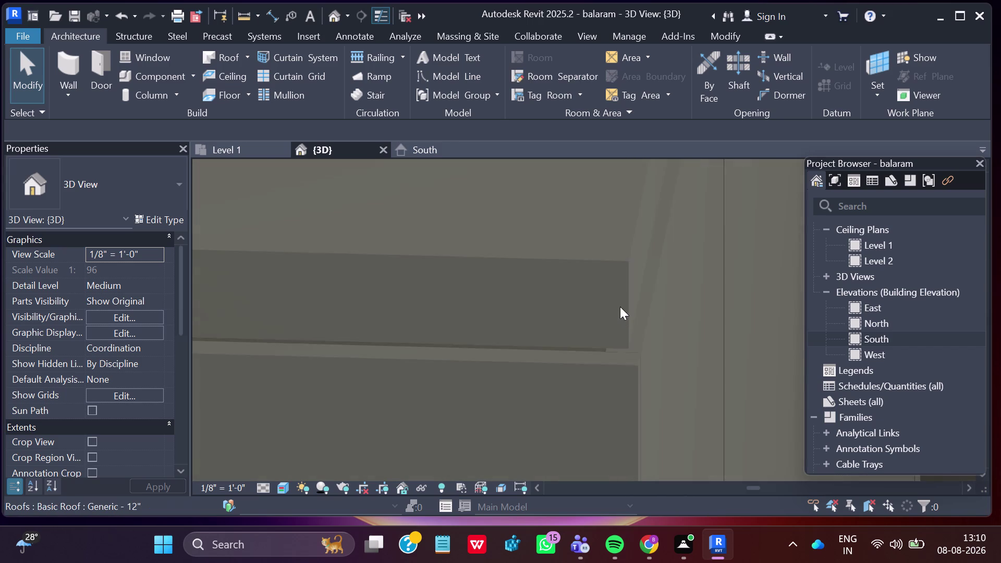
scroll(up, 3)
middle_drag(631, 432, 630, 386)
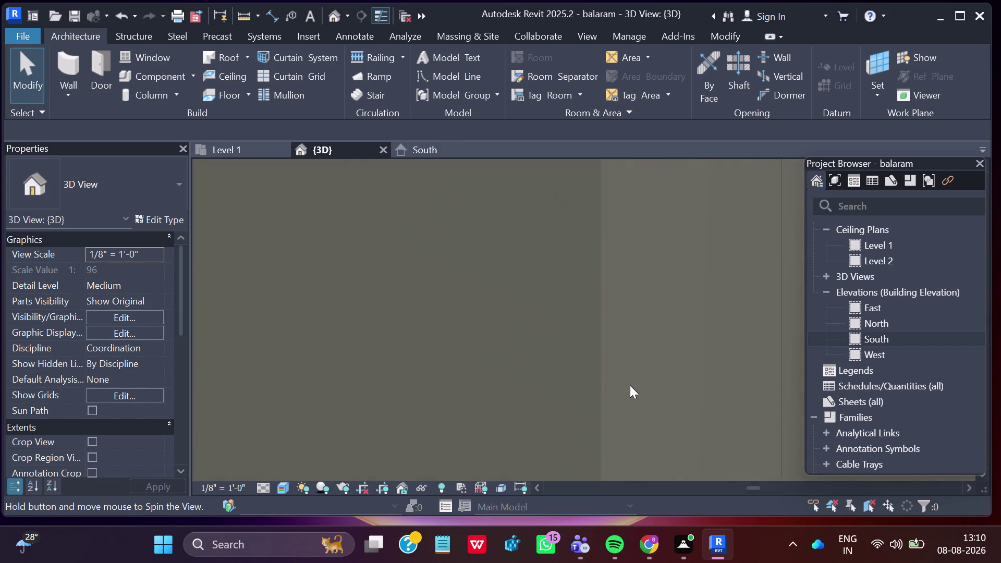
scroll(down, 3)
scroll(down, 3)
scroll(down, 3)
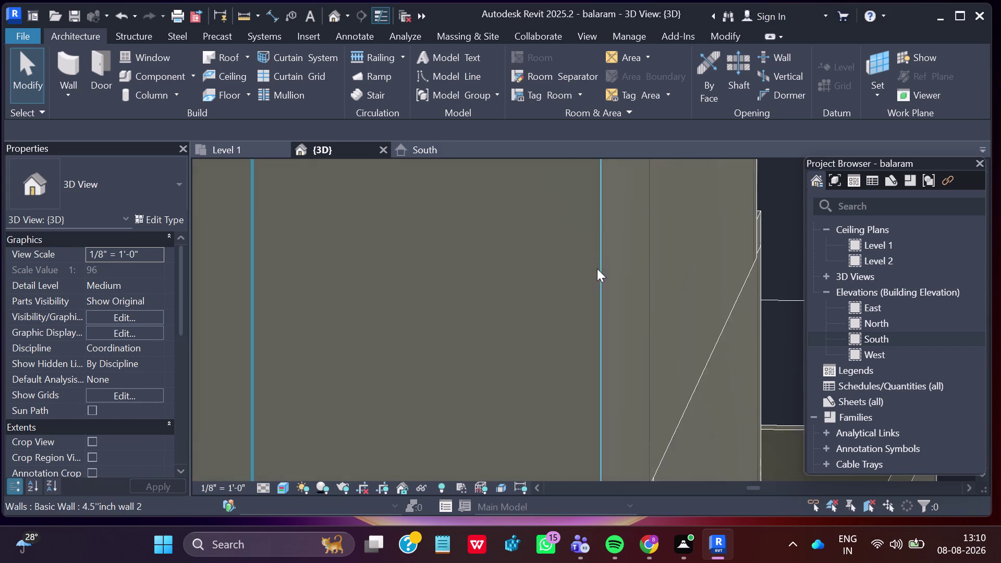
middle_drag(569, 241, 660, 325)
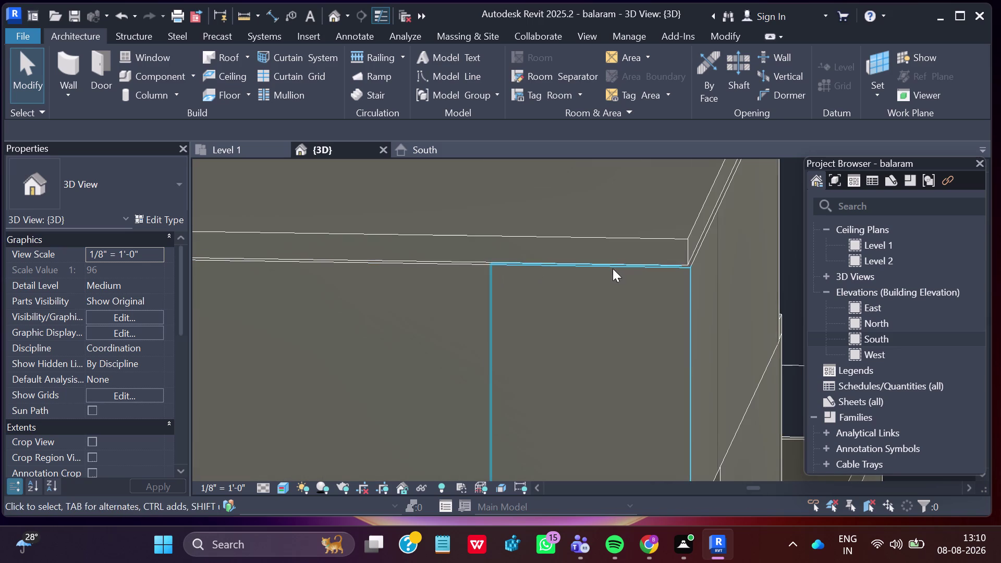
scroll(up, 3)
middle_drag(657, 279, 648, 274)
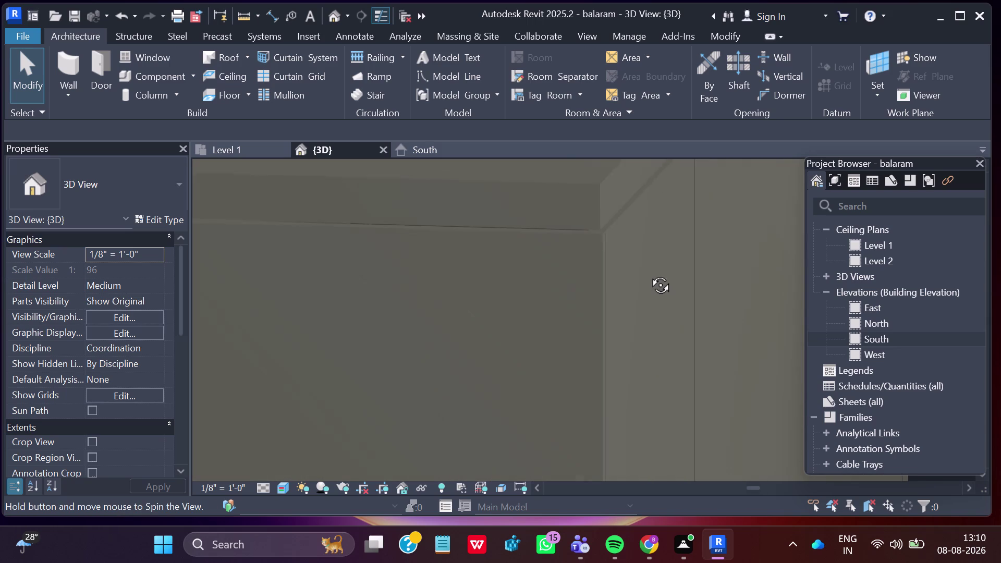
middle_drag(649, 275, 648, 257)
scroll(up, 3)
middle_drag(622, 177, 667, 251)
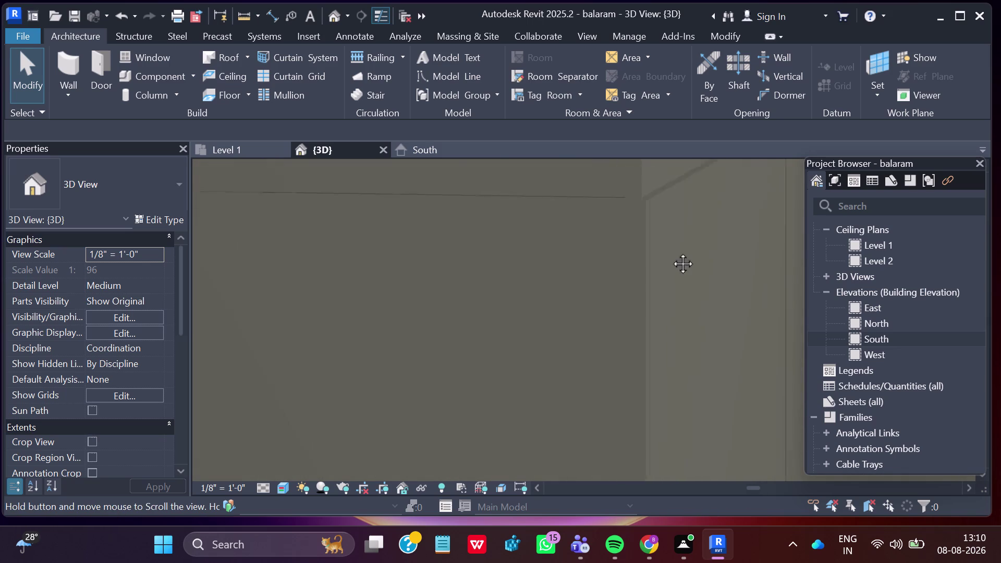
middle_drag(667, 251, 783, 259)
scroll(up, 3)
scroll(up, 3)
middle_drag(764, 209, 765, 276)
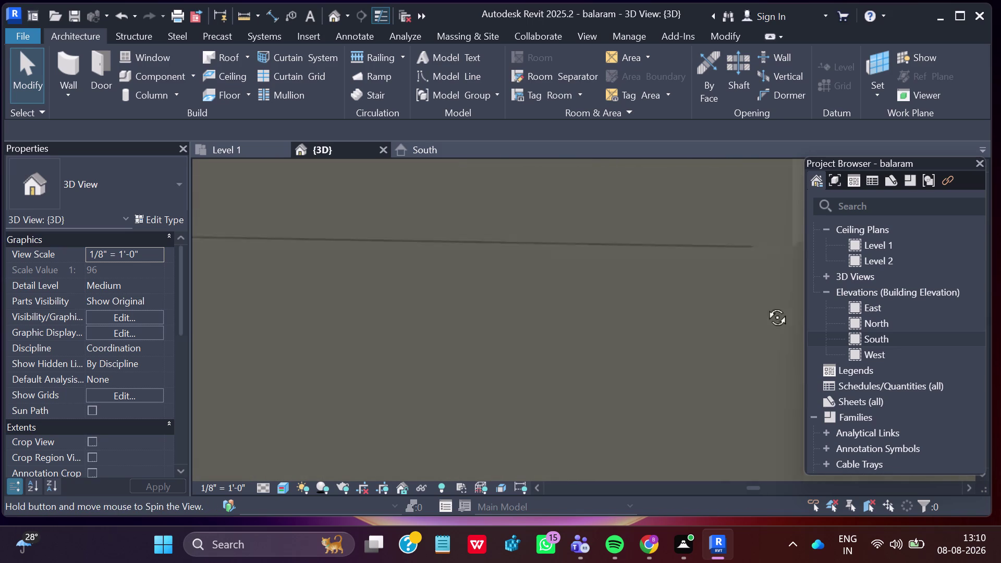
middle_drag(765, 275, 779, 342)
scroll(down, 3)
scroll(down, 3)
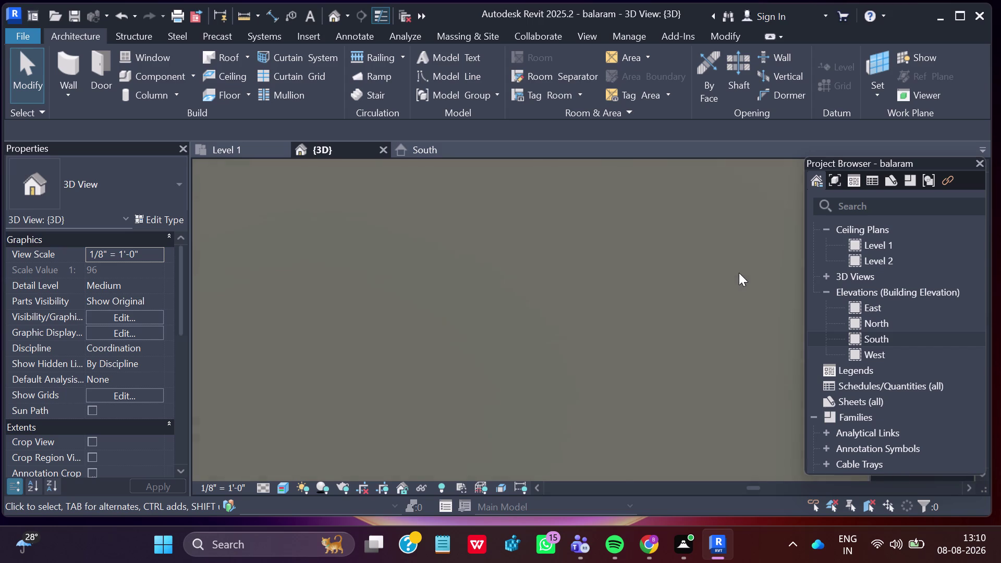
scroll(down, 3)
middle_drag(706, 421, 705, 316)
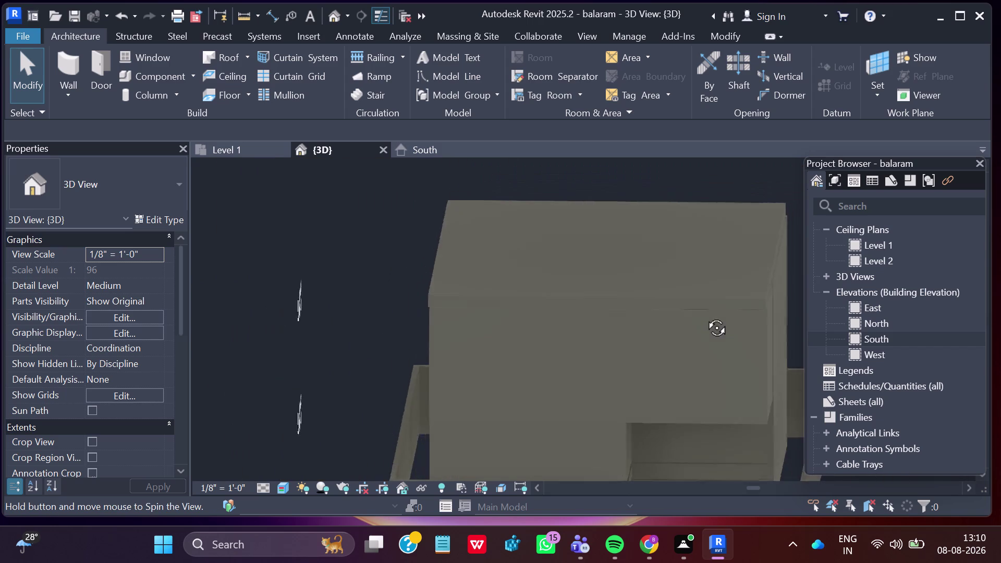
middle_drag(704, 316, 703, 275)
scroll(up, 3)
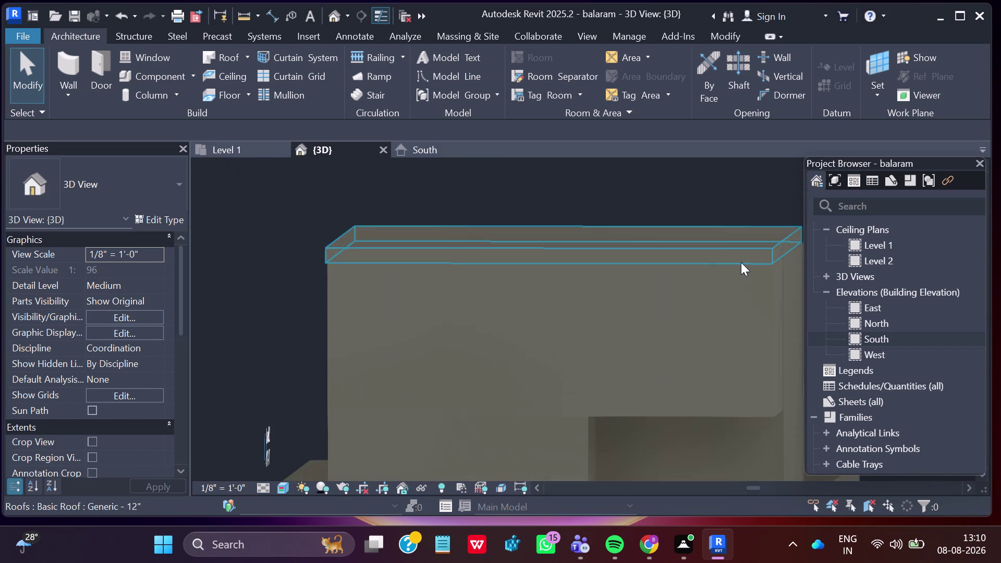
scroll(up, 3)
scroll(up, 3)
scroll(up, 3)
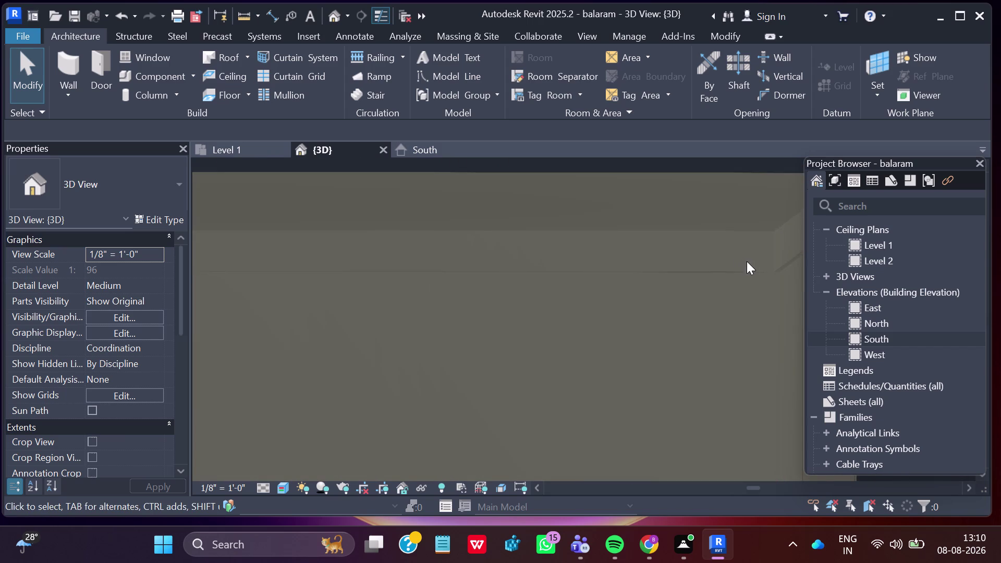
scroll(up, 3)
middle_drag(741, 300, 540, 319)
scroll(up, 3)
scroll(up, 3)
click(611, 282)
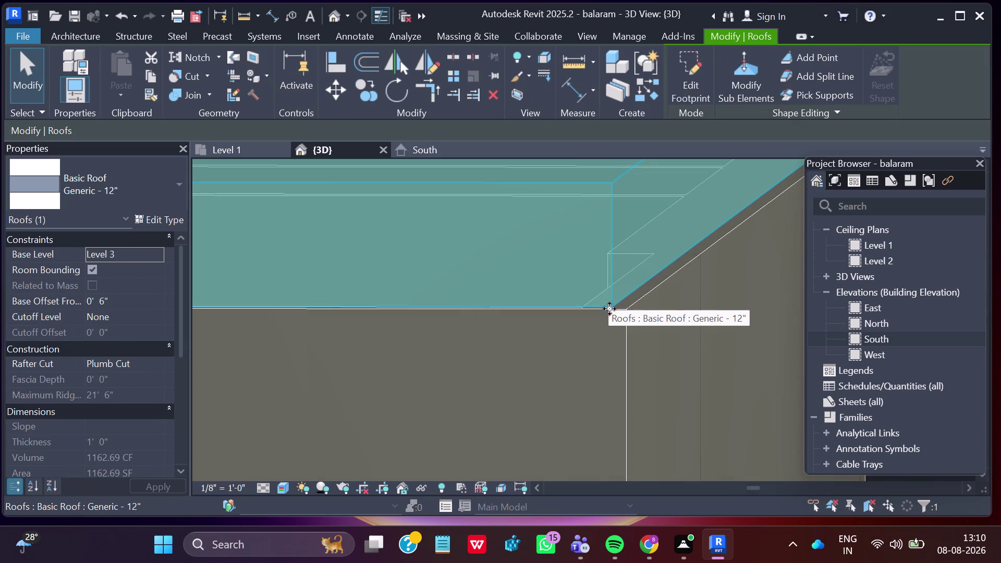
Drag the Level 3 roof until its edge snaps to the wall corner, then deselect it.
scroll(up, 3)
scroll(up, 3)
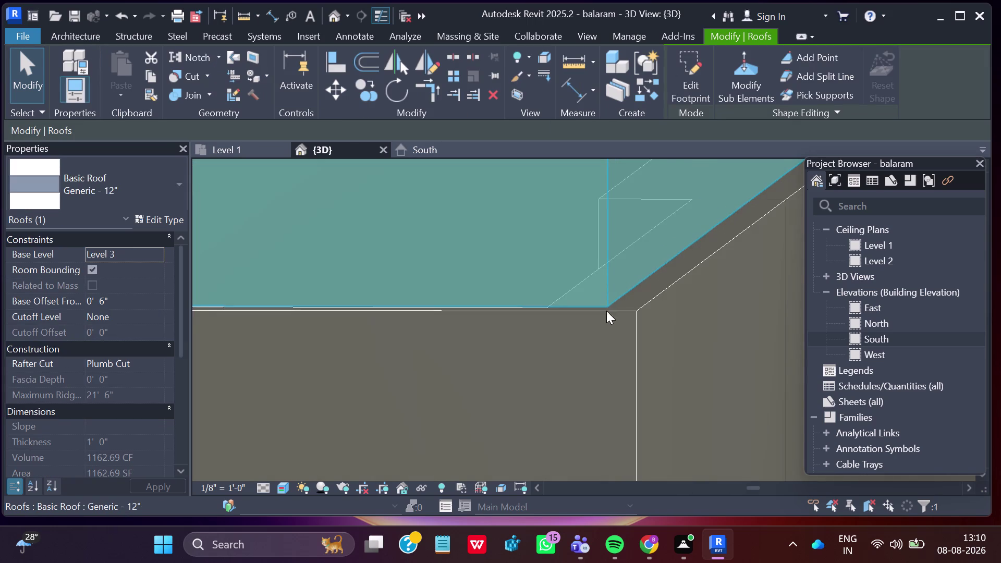
scroll(up, 3)
scroll(up, 3)
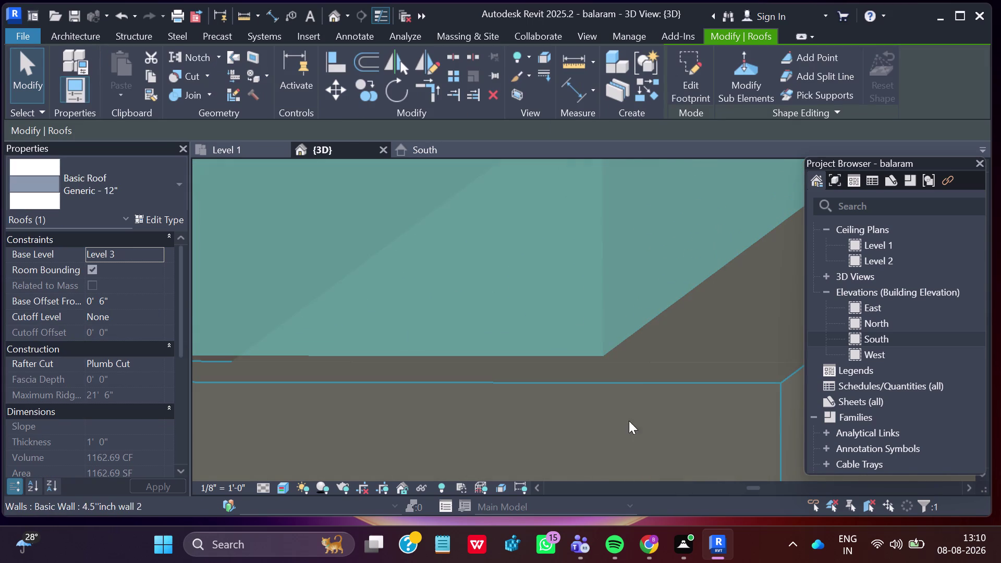
drag(603, 357, 640, 378)
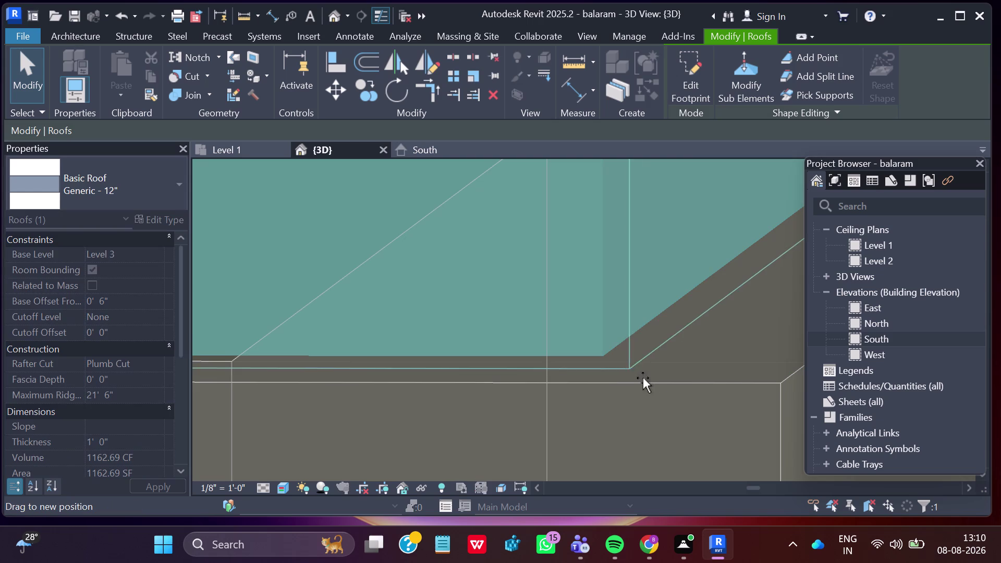
drag(640, 377, 785, 379)
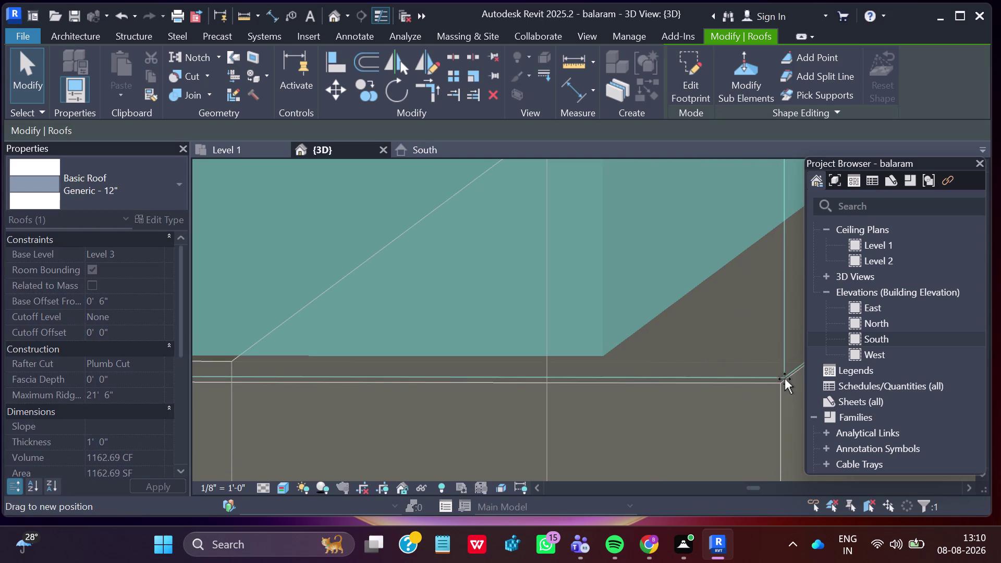
drag(784, 379, 781, 385)
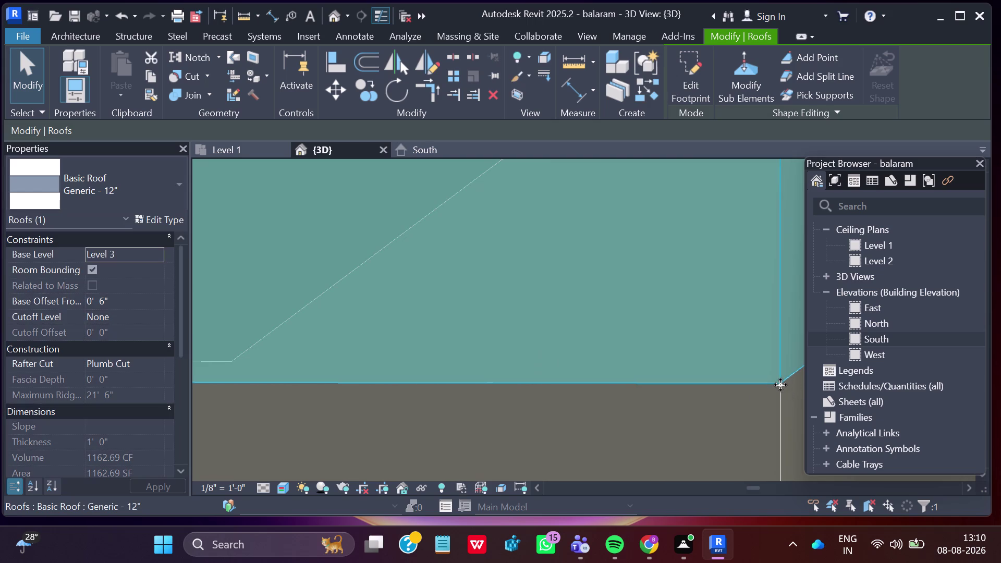
scroll(down, 3)
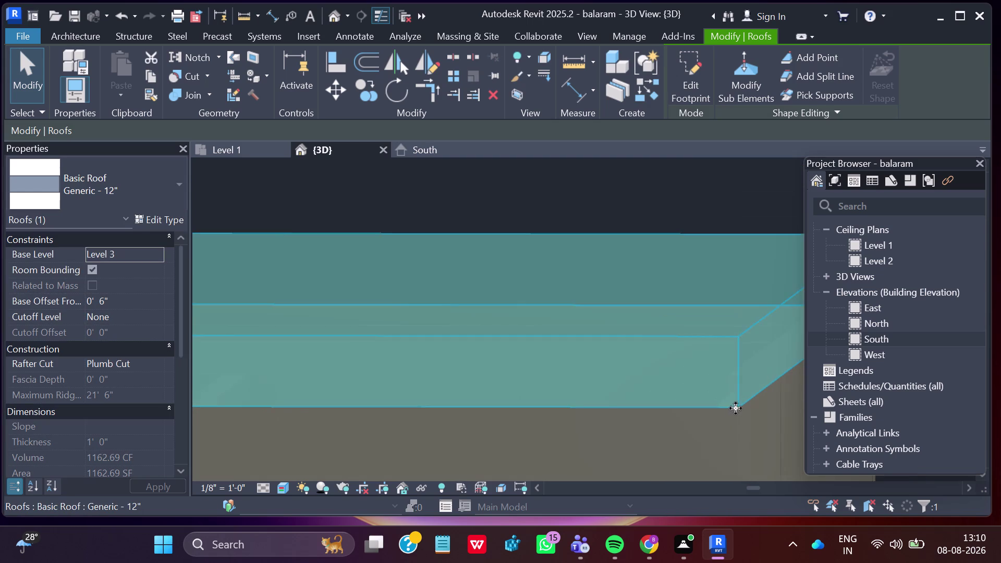
scroll(down, 3)
scroll(down, 3)
scroll(down, 3)
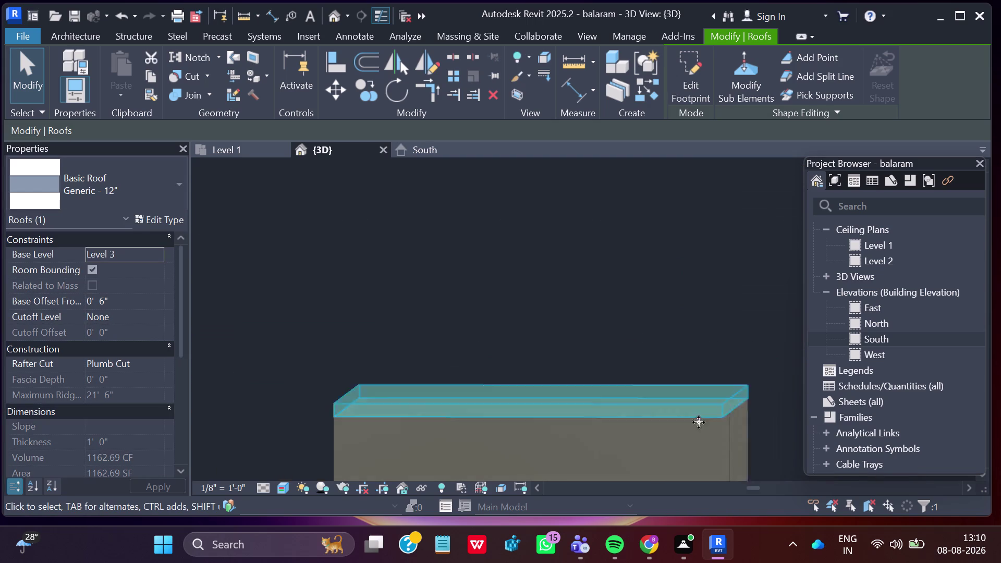
key(Escape)
Zoom out and orbit the 3D view to see the whole house.
scroll(down, 3)
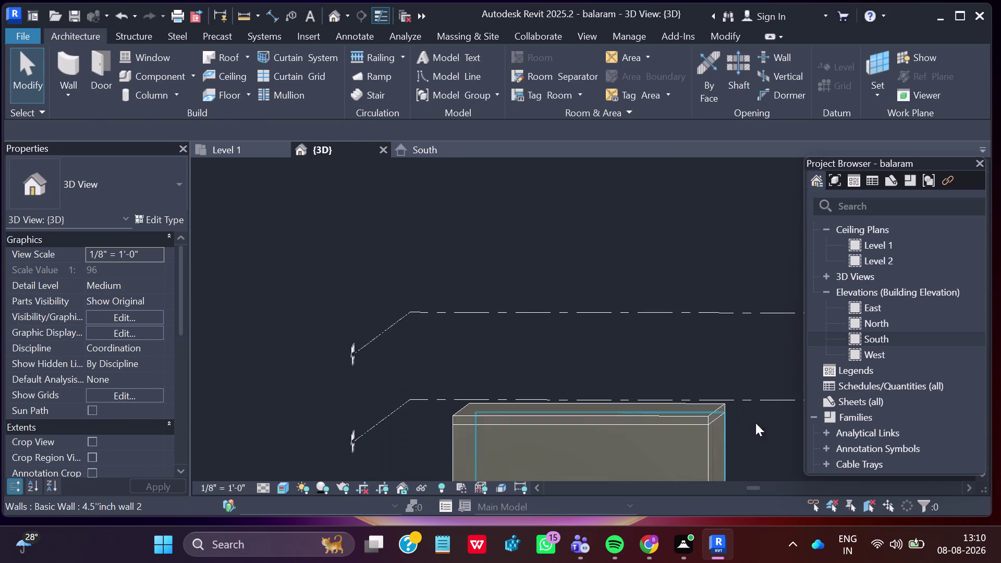
middle_drag(756, 423, 596, 317)
scroll(down, 3)
middle_drag(650, 416, 597, 400)
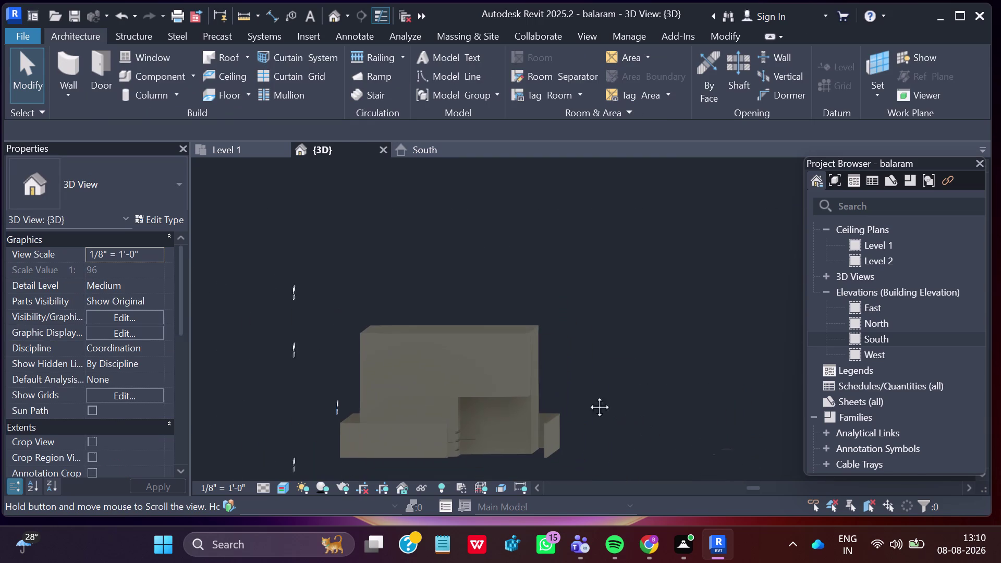
middle_drag(597, 400, 469, 338)
Open the South elevation, frame Levels 1–4, and window-select the second-floor walls.
scroll(down, 3)
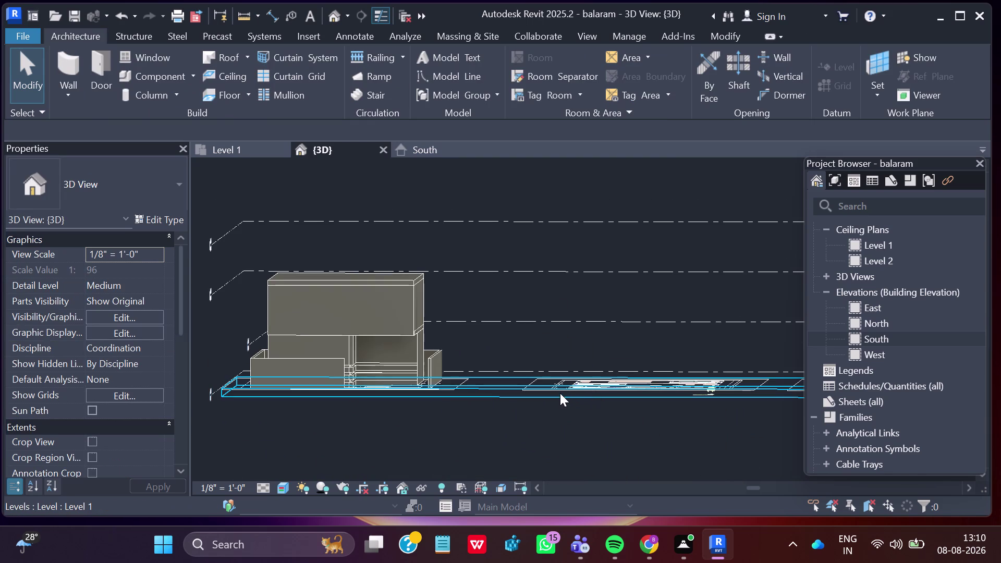
click(430, 154)
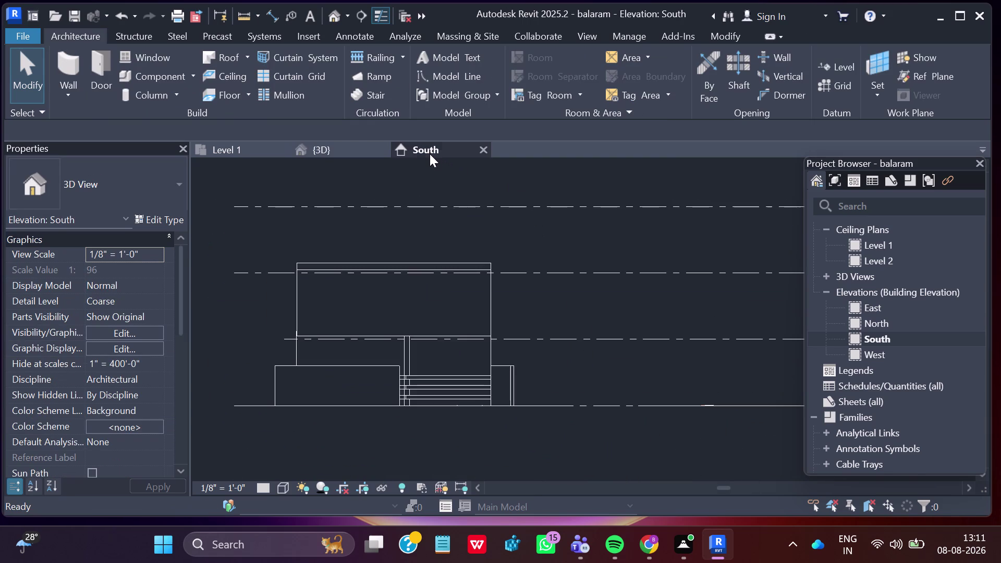
scroll(down, 3)
middle_drag(765, 379, 615, 367)
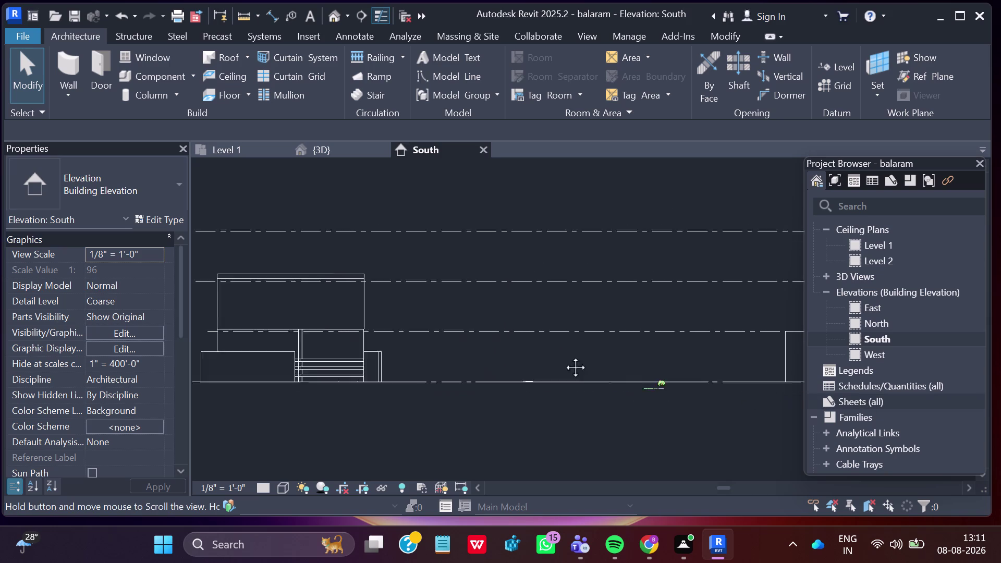
middle_drag(615, 367, 499, 341)
middle_drag(612, 320, 442, 308)
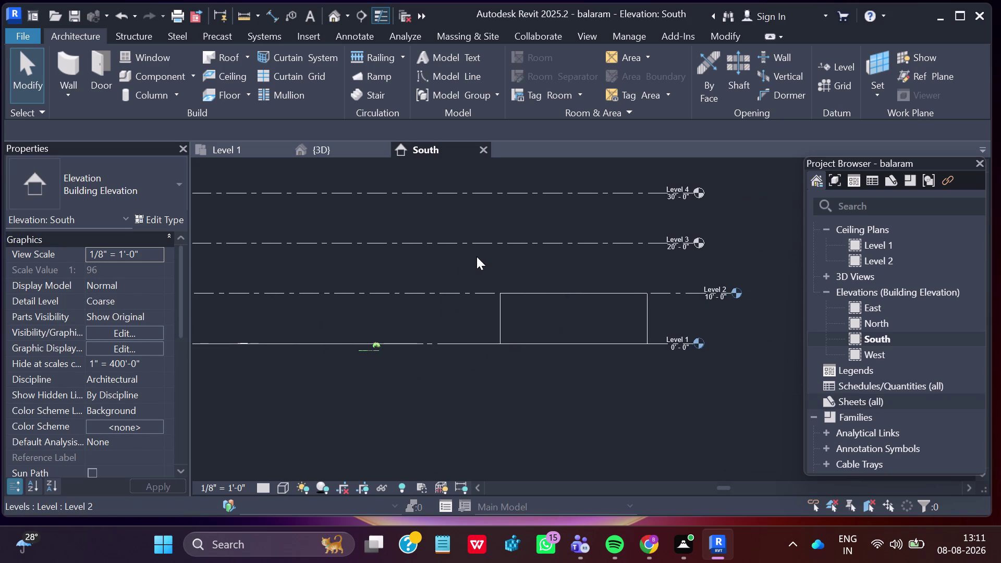
drag(477, 257, 667, 384)
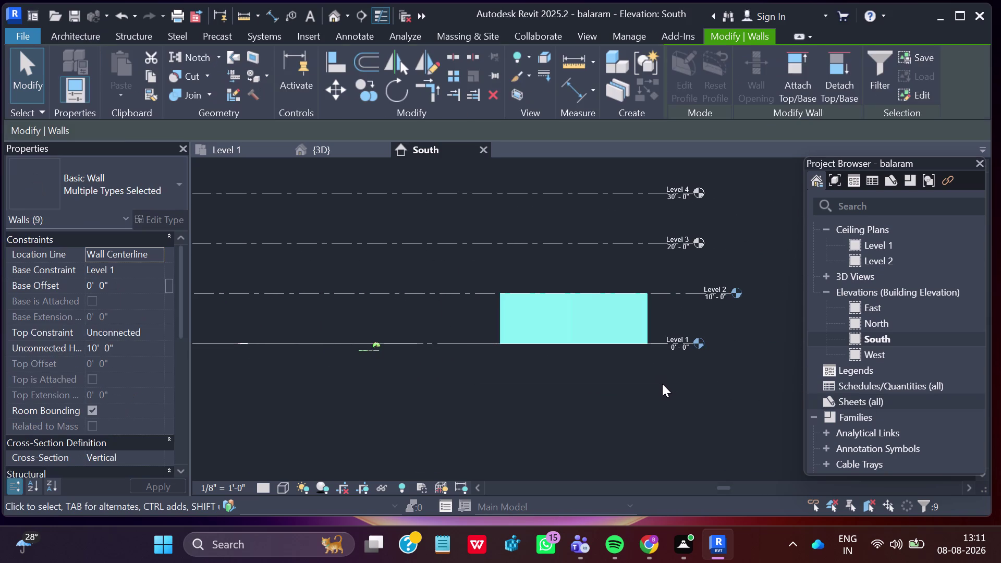
Give the nine walls Base Constraint Level 3 and Base Offset 0' 6", then deselect them.
click(137, 268)
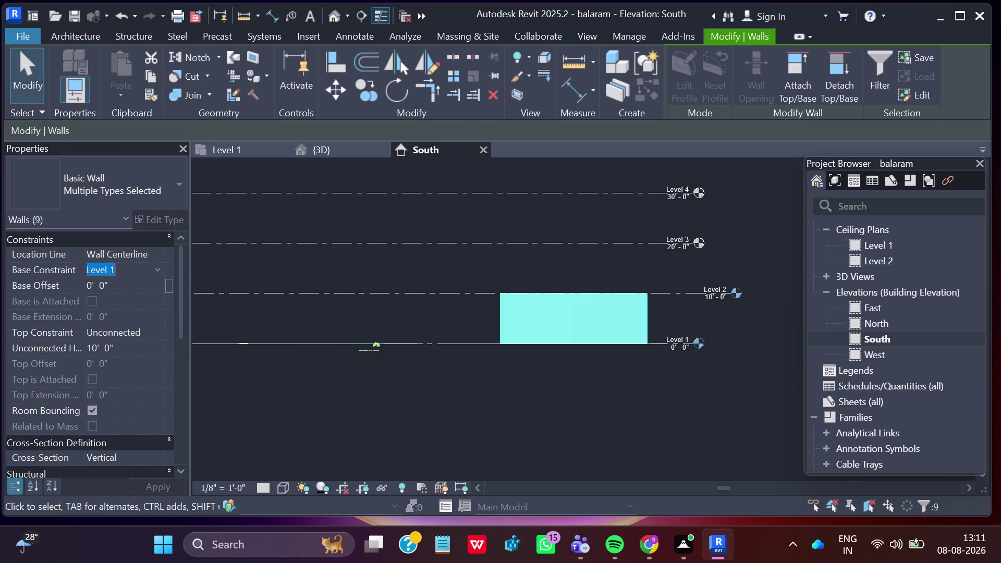
click(160, 268)
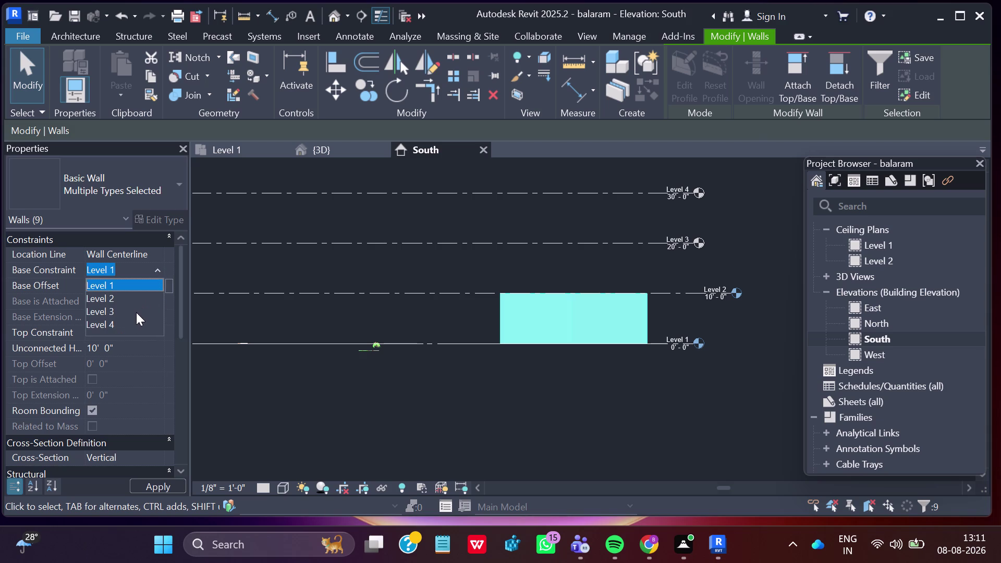
click(136, 312)
scroll(down, 3)
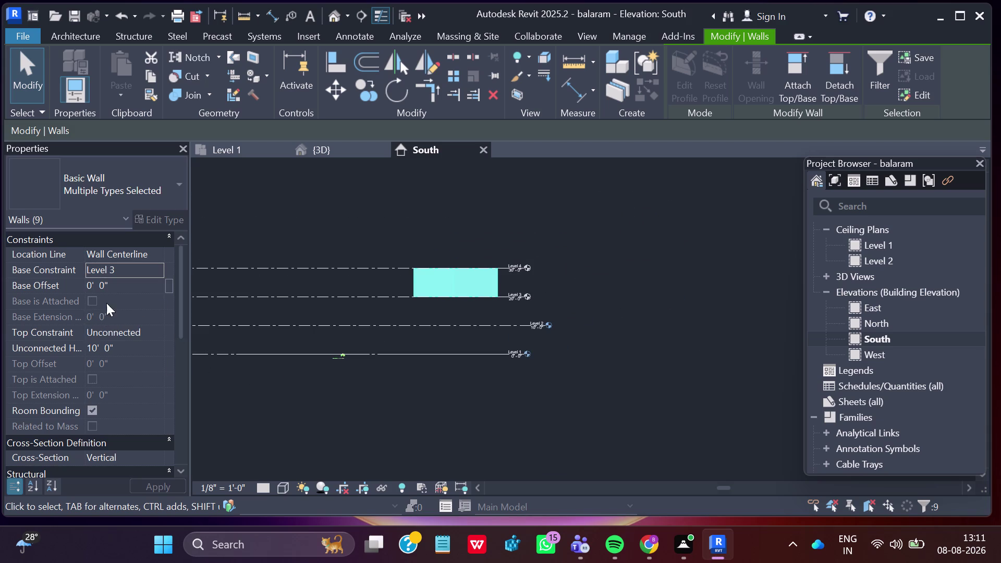
click(104, 280)
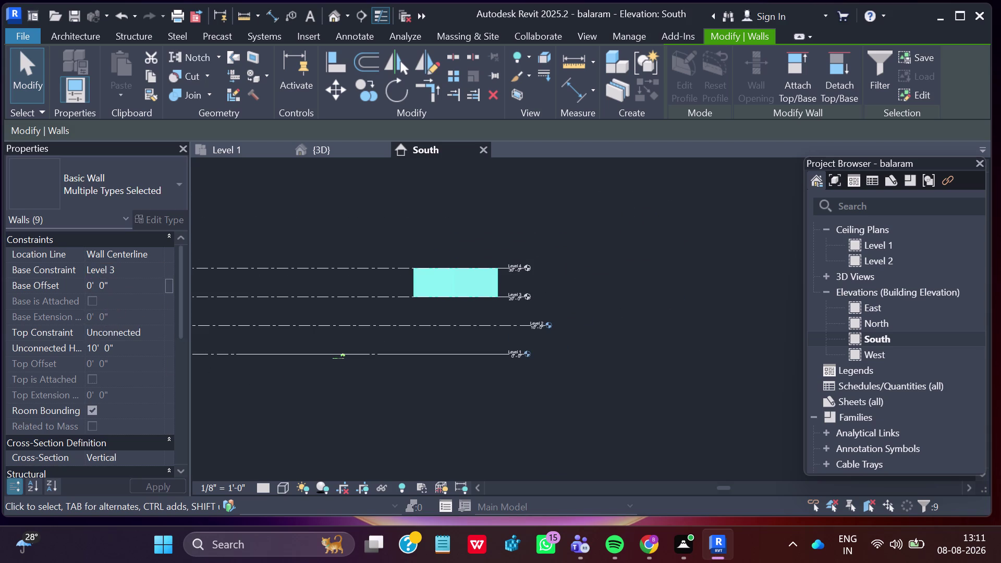
click(106, 288)
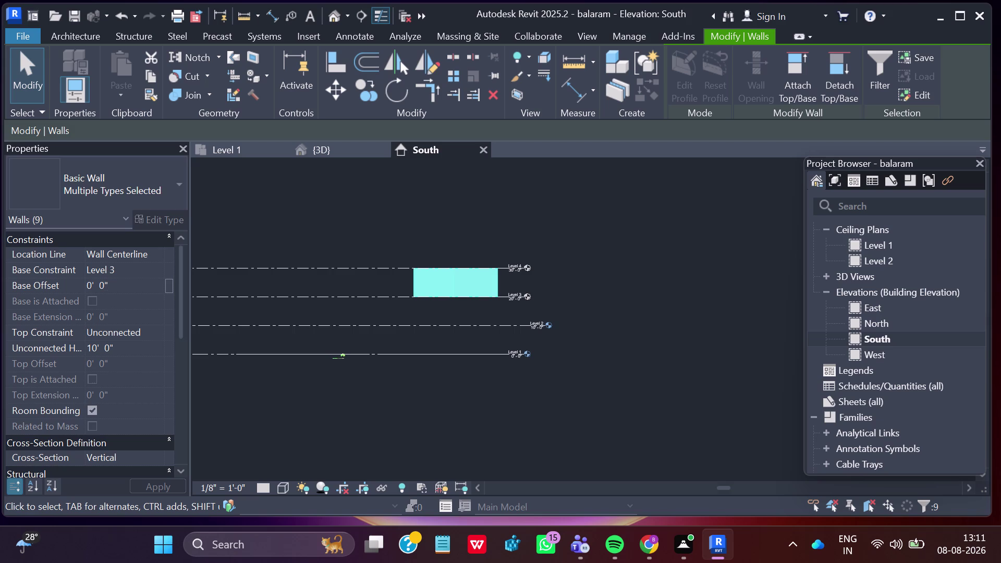
click(104, 286)
key(BackSpace)
key(6)
key(Return)
scroll(up, 3)
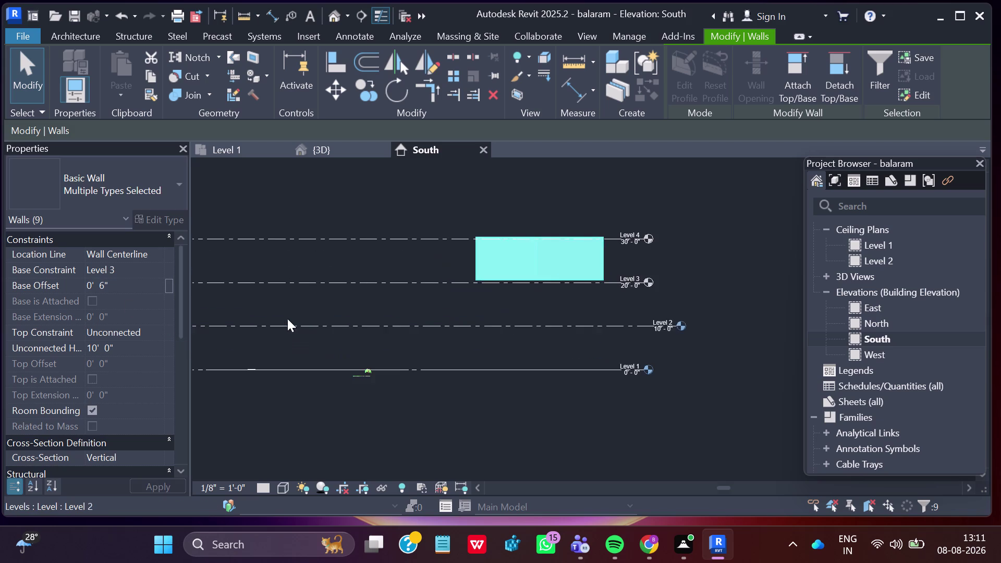
middle_drag(252, 315, 560, 357)
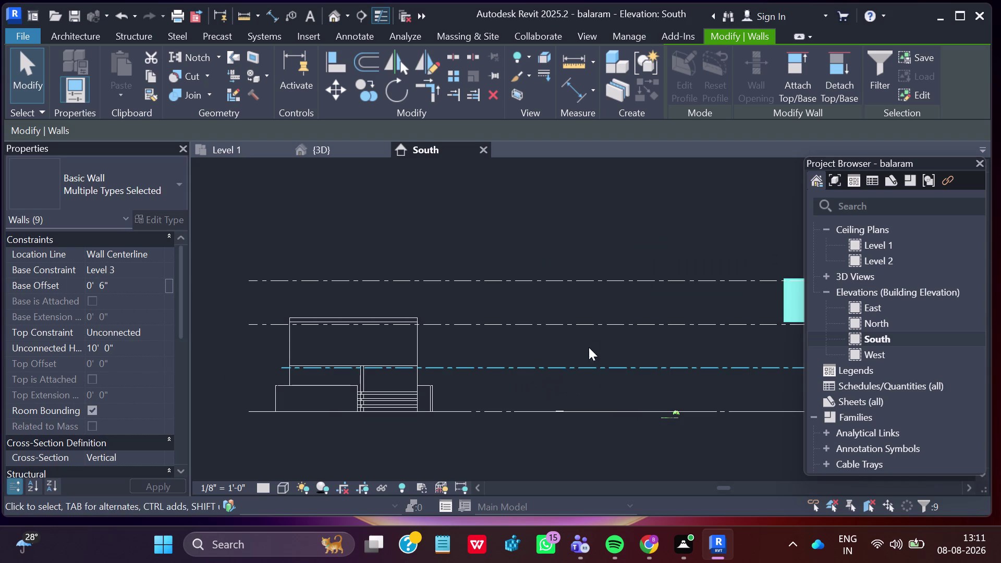
key(Escape)
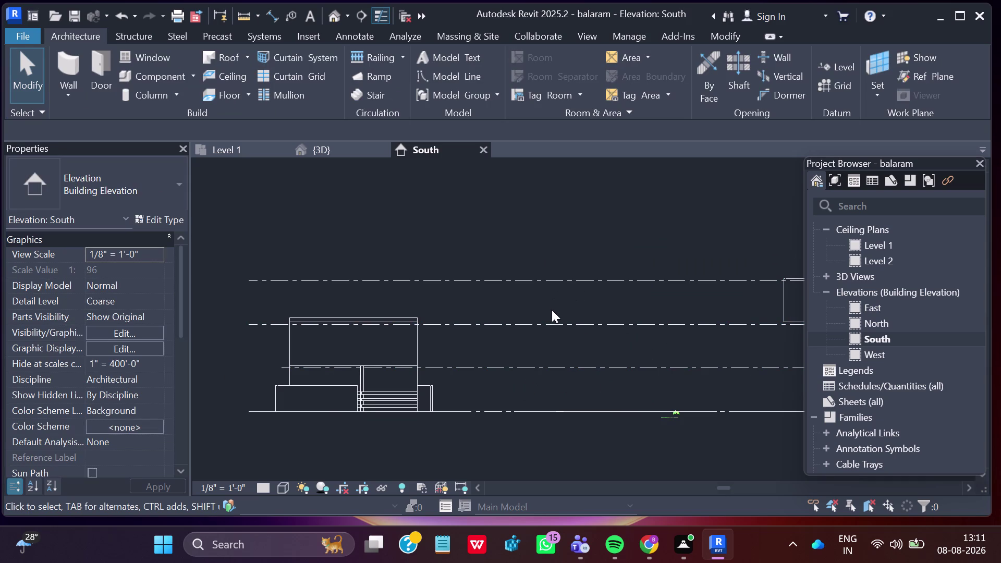
Window-select the nine walls between Level 3 and Level 4 and start Move on them.
middle_drag(754, 345, 348, 272)
drag(328, 193, 489, 270)
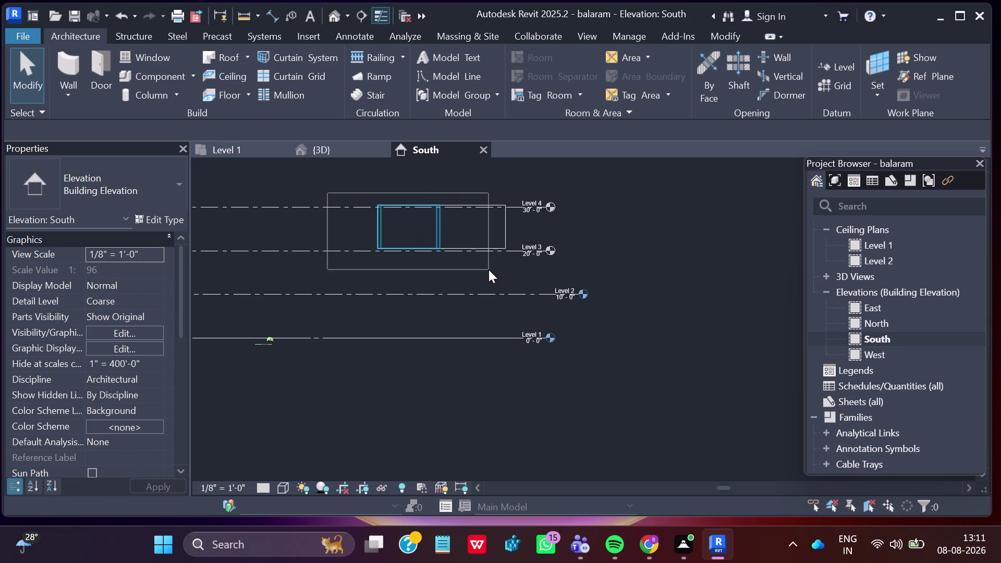
drag(488, 270, 528, 274)
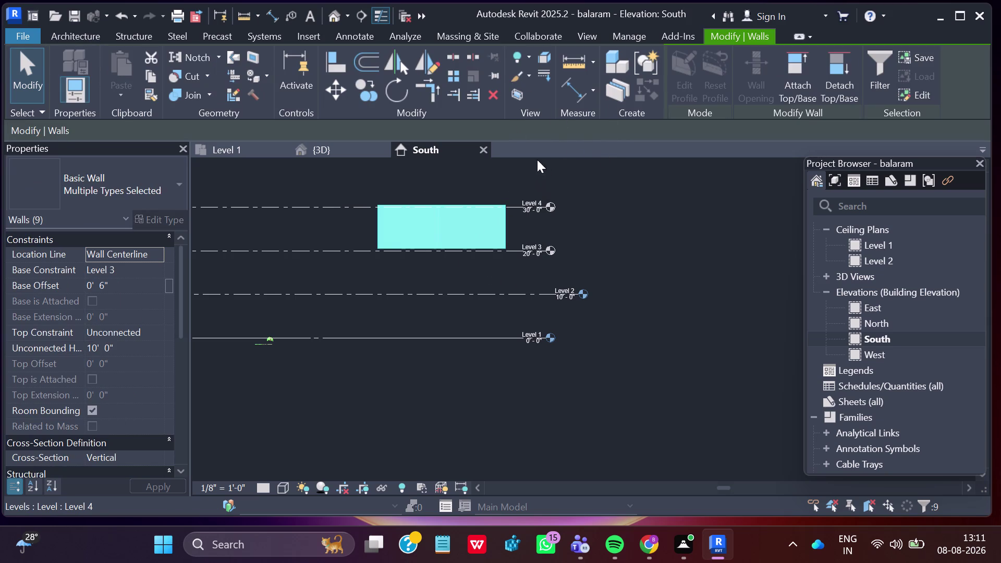
drag(330, 87, 326, 87)
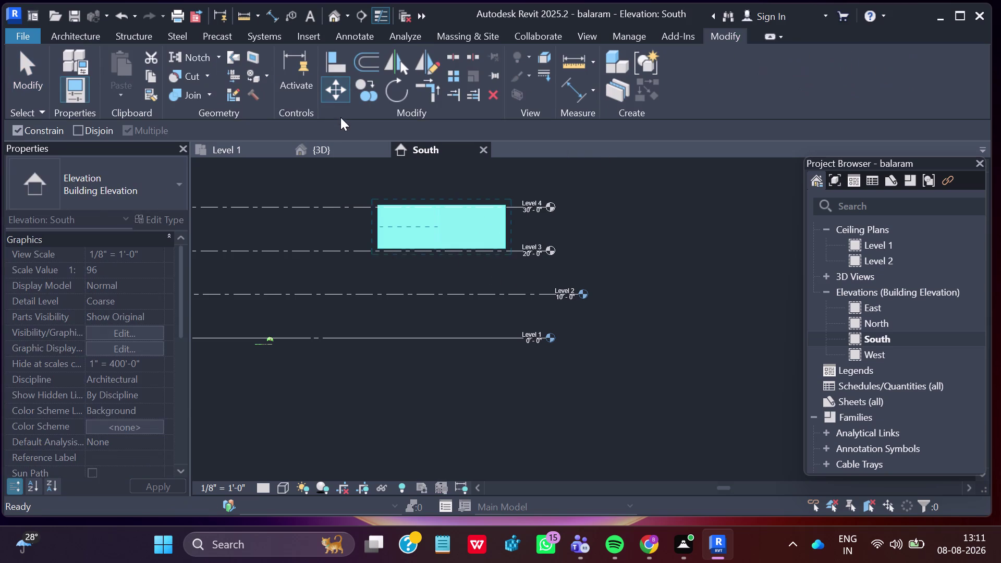
scroll(up, 3)
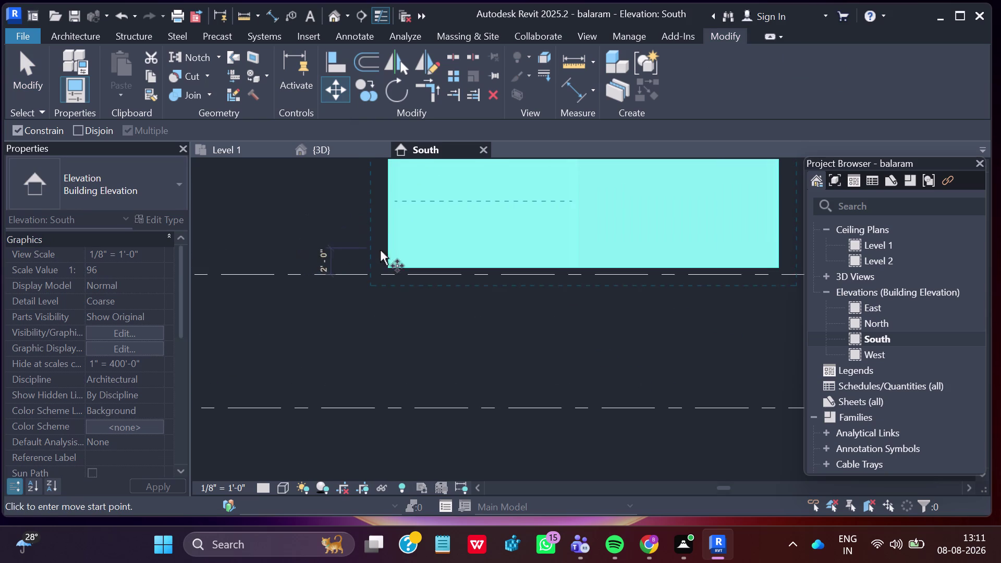
scroll(up, 3)
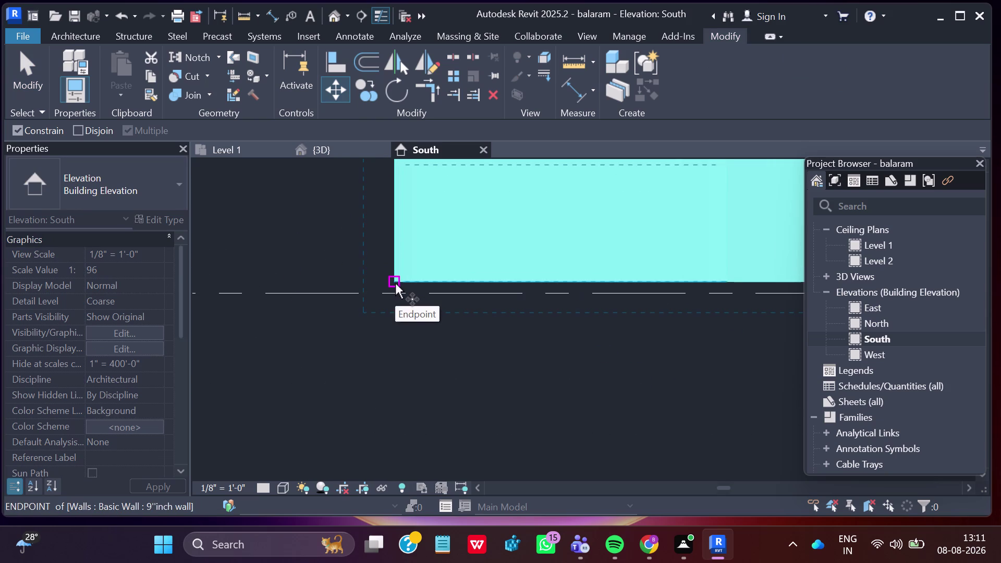
click(395, 281)
scroll(down, 3)
scroll(down, 3)
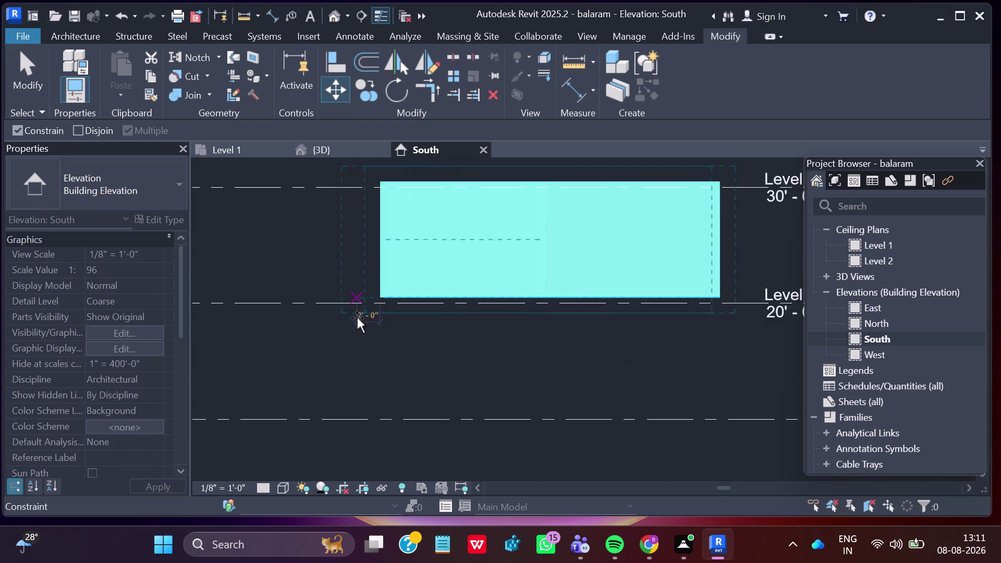
middle_drag(321, 293, 887, 444)
scroll(down, 3)
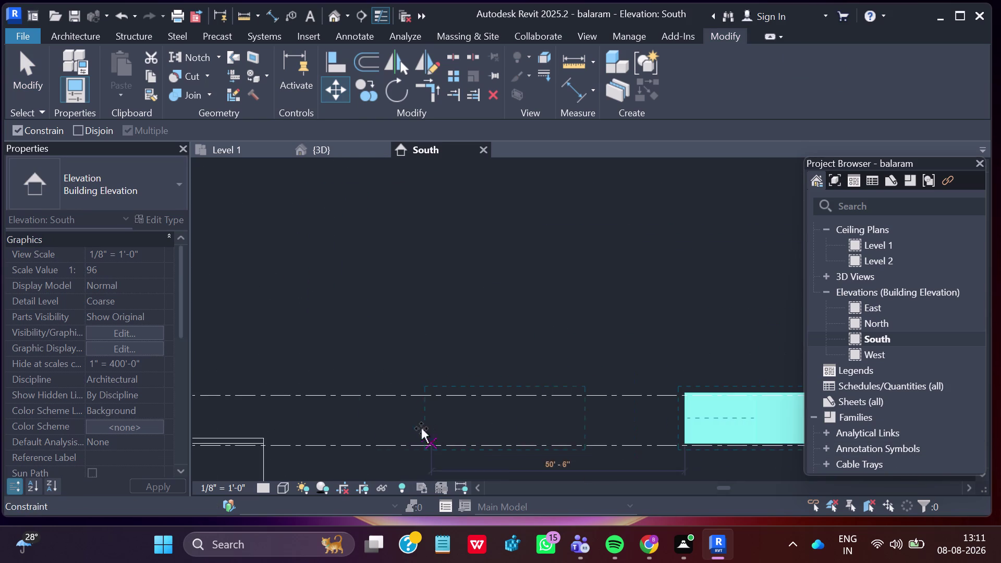
middle_drag(363, 426, 646, 417)
scroll(up, 3)
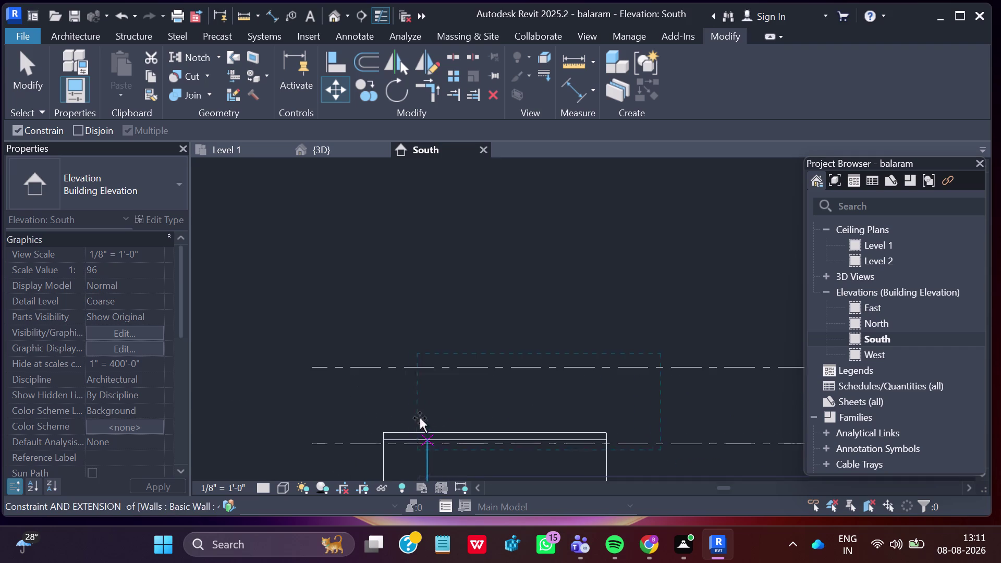
scroll(up, 3)
scroll(up, 3)
scroll(up, 3)
scroll(up, 3)
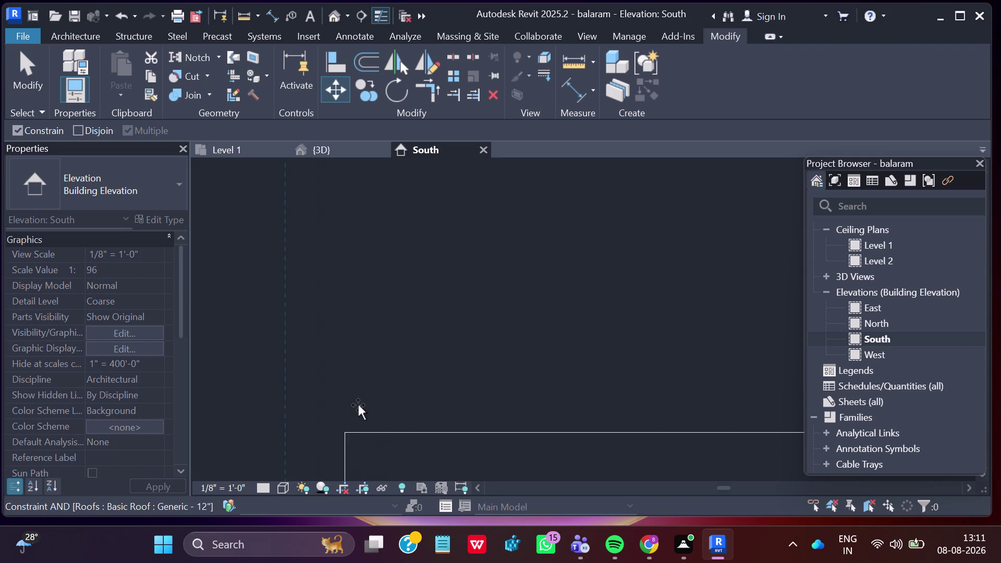
scroll(up, 3)
scroll(up, 3)
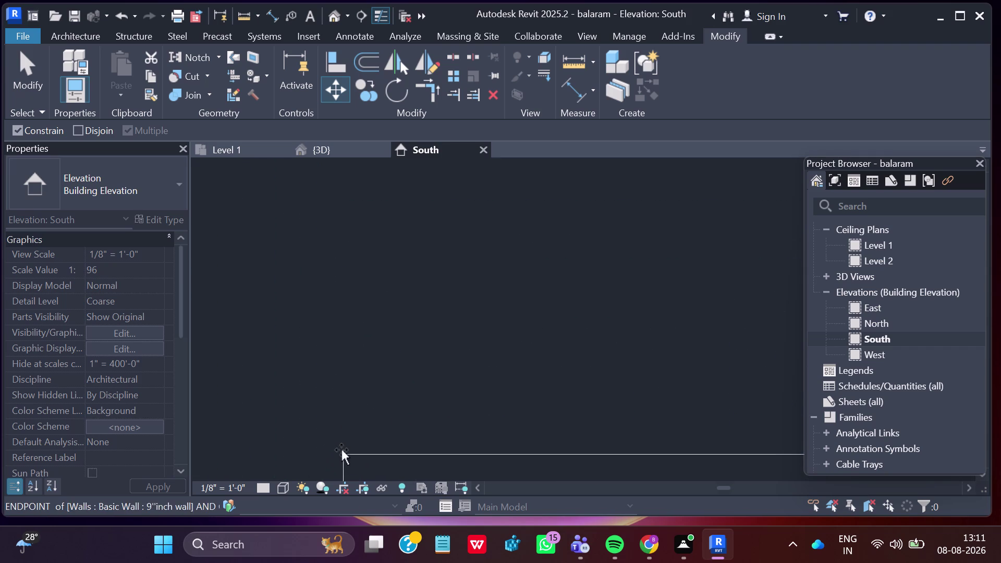
middle_drag(349, 457, 353, 397)
scroll(up, 3)
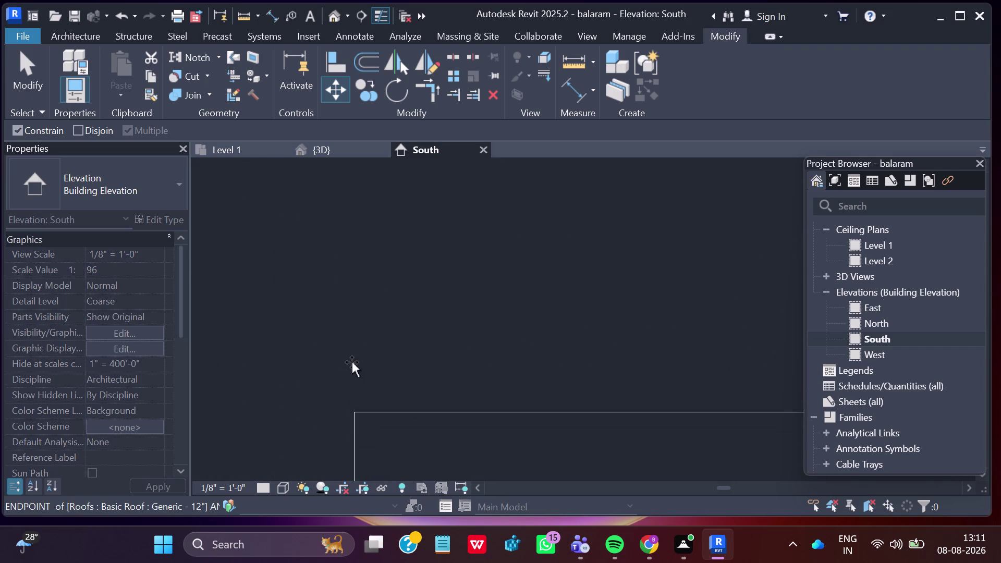
scroll(up, 3)
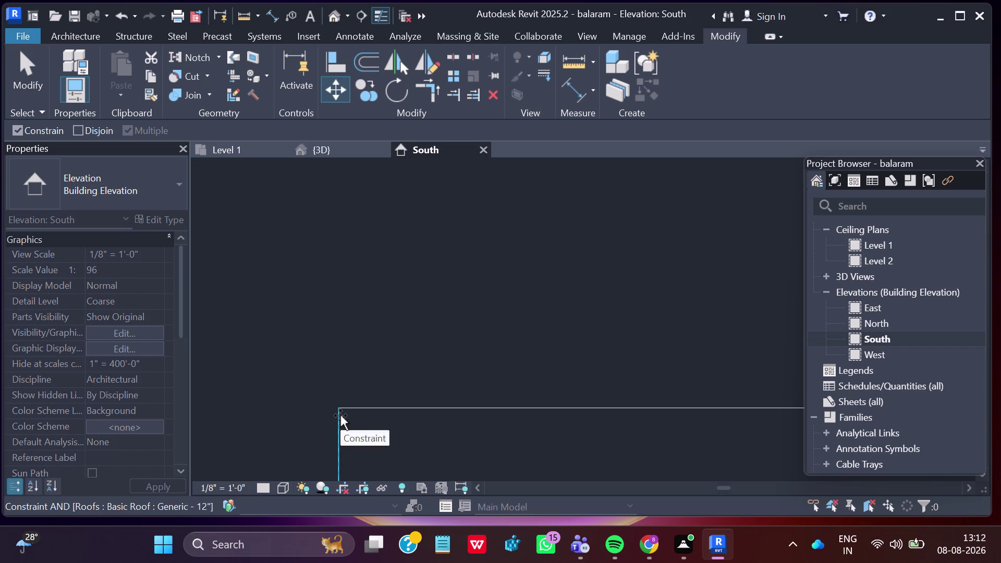
scroll(up, 3)
scroll(up, 3)
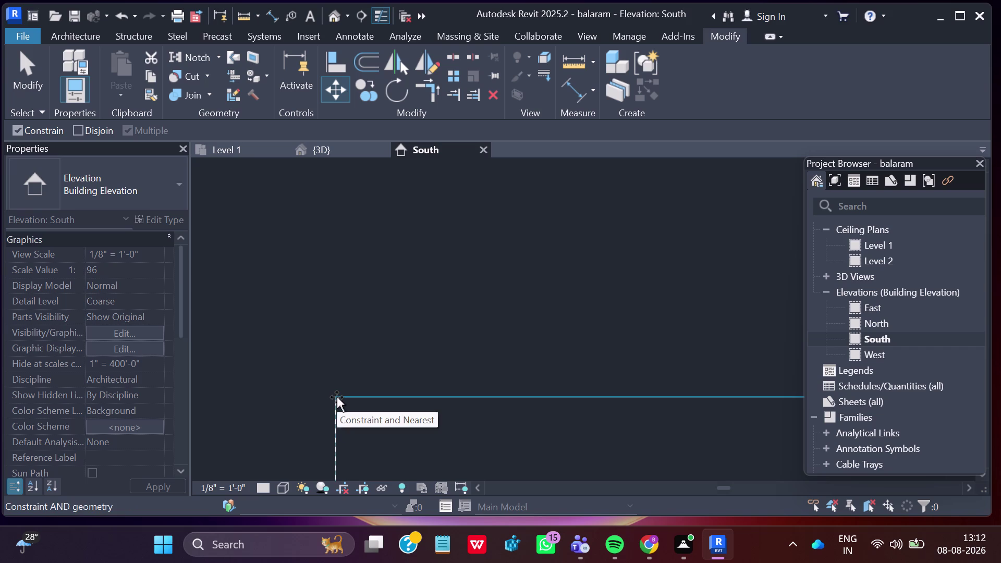
scroll(up, 3)
scroll(up, 3)
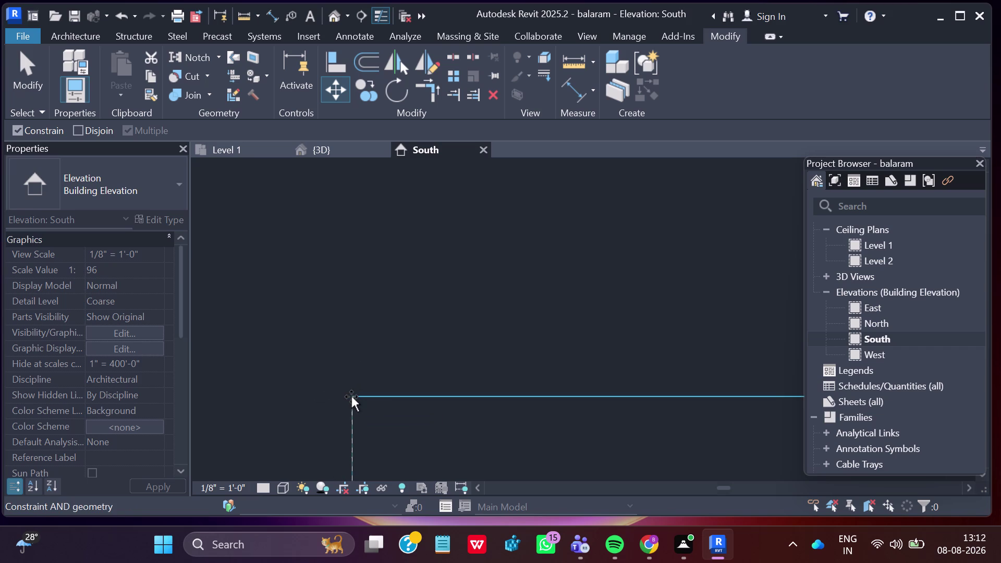
click(351, 396)
scroll(down, 3)
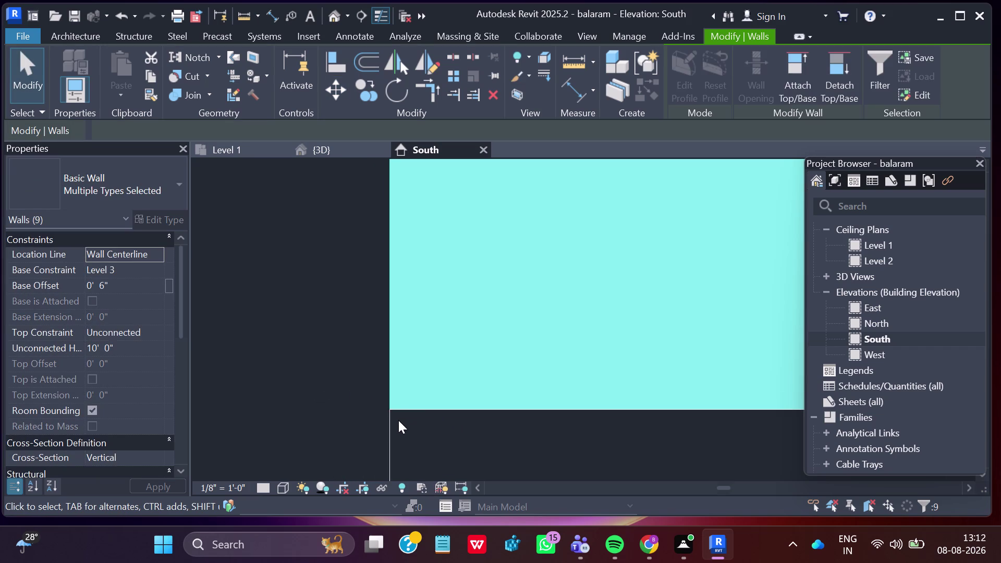
scroll(down, 3)
key(Escape)
Pan across the South elevation, then switch to the {3D} view of the house.
scroll(down, 3)
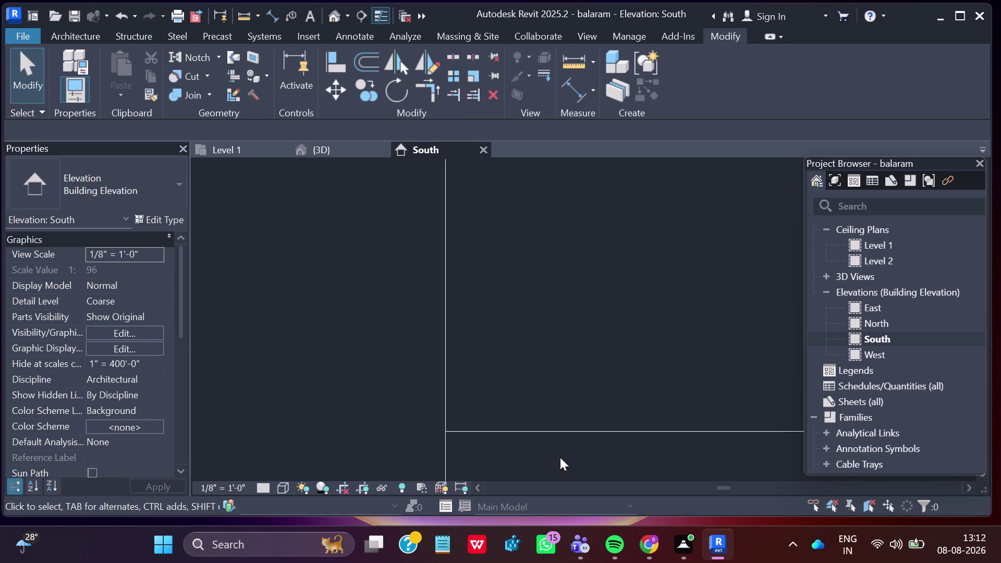
scroll(down, 3)
scroll(down, 3)
middle_drag(580, 440, 457, 385)
scroll(down, 3)
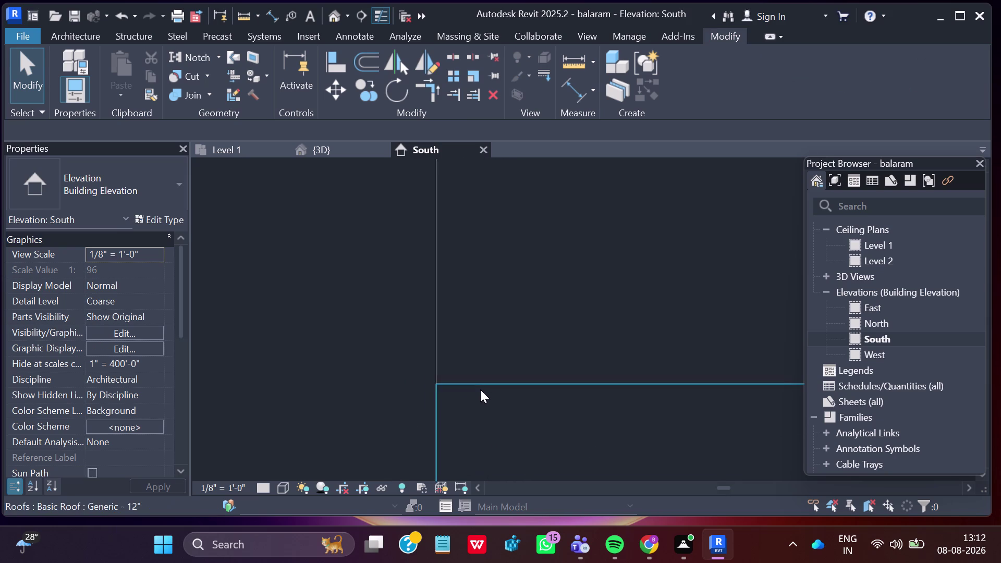
middle_drag(699, 405, 456, 348)
scroll(down, 3)
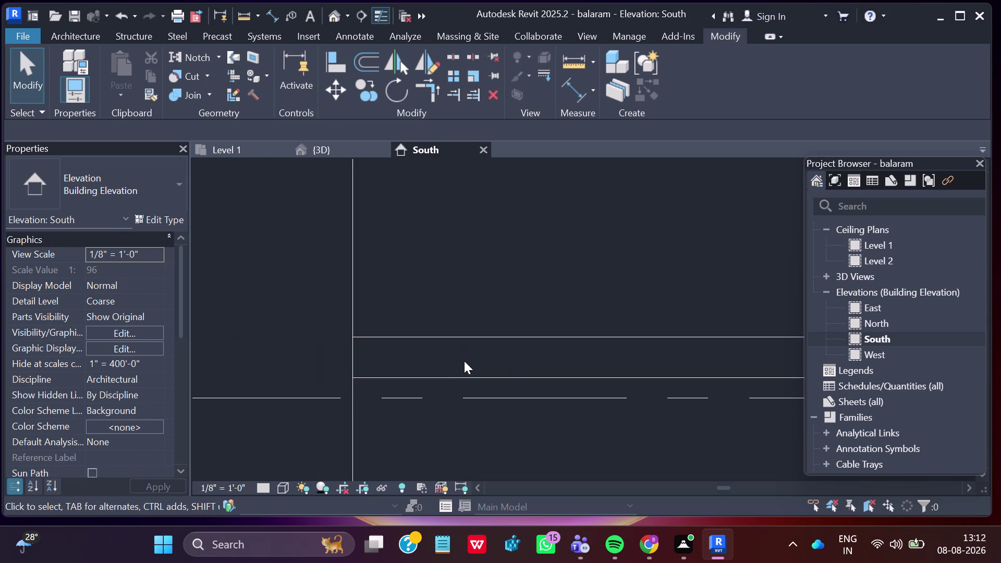
scroll(down, 3)
scroll(down, 3)
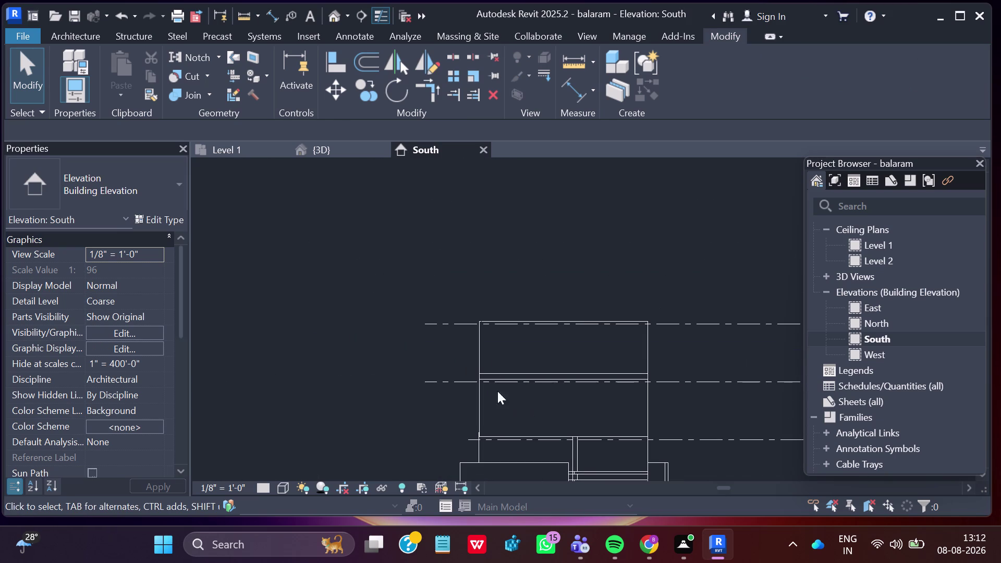
click(320, 150)
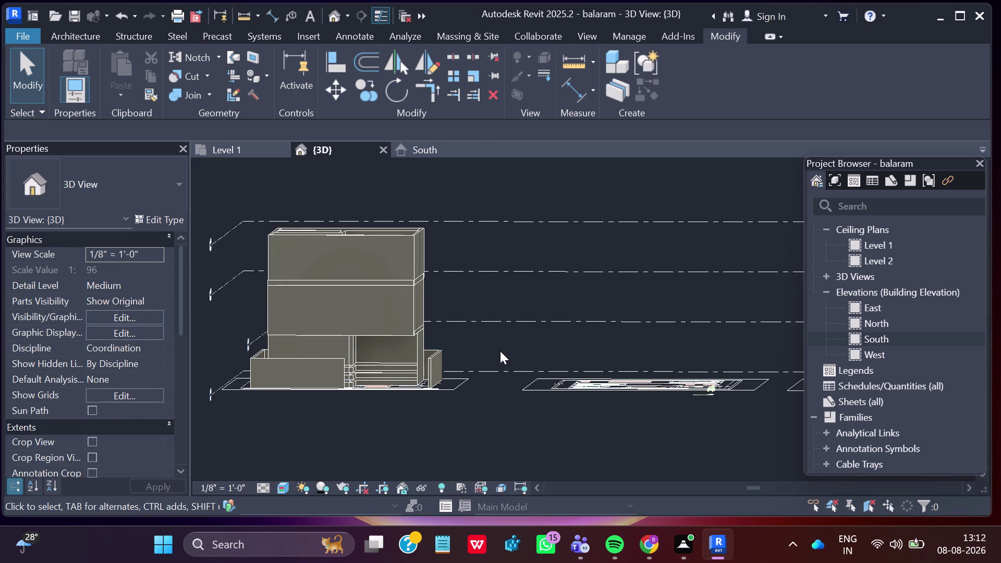
middle_drag(496, 337, 488, 382)
scroll(down, 3)
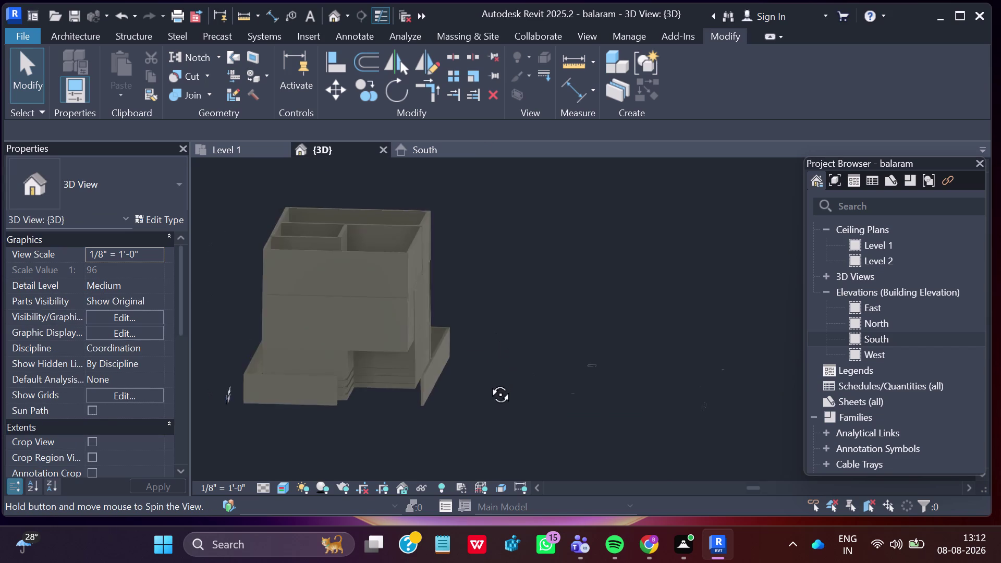
middle_drag(489, 382, 479, 466)
middle_drag(496, 374, 482, 404)
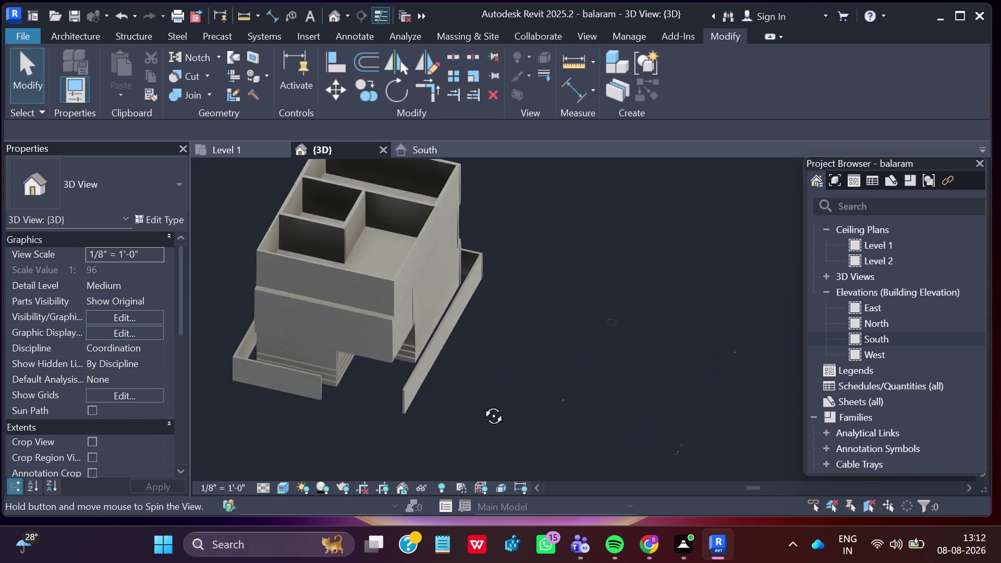
middle_drag(482, 404, 448, 408)
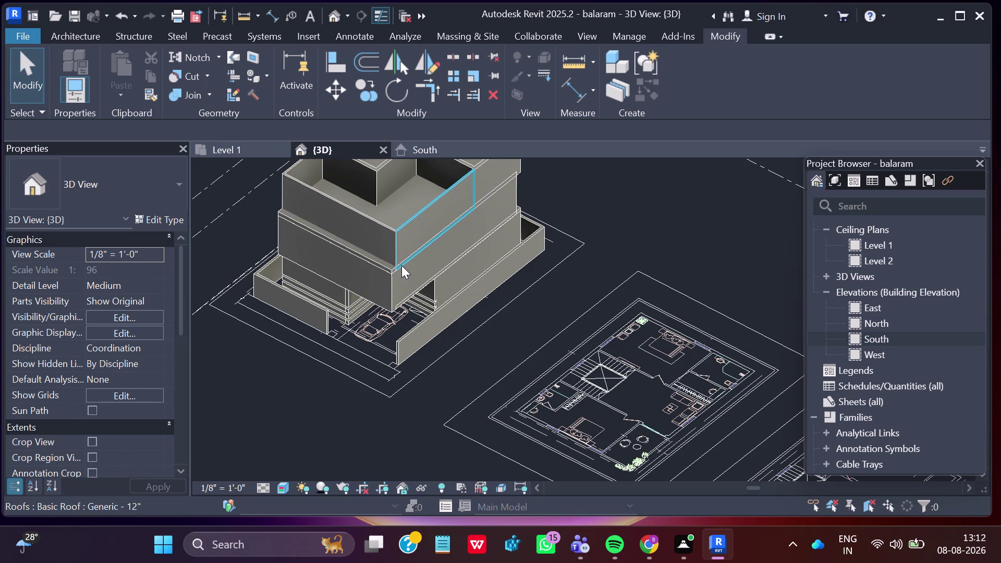
middle_click(393, 251)
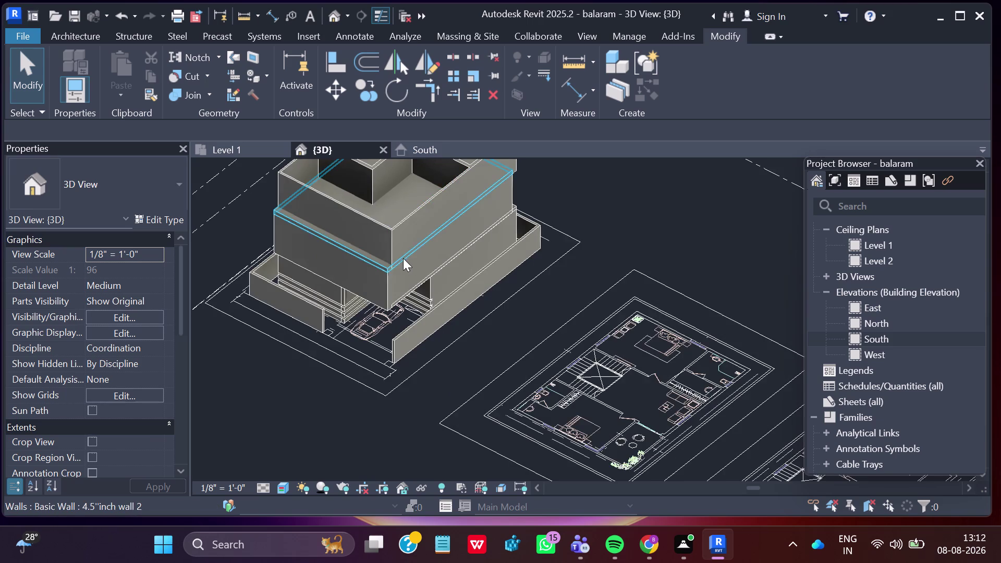
scroll(up, 3)
scroll(up, 3)
scroll(up, 3)
scroll(up, 3)
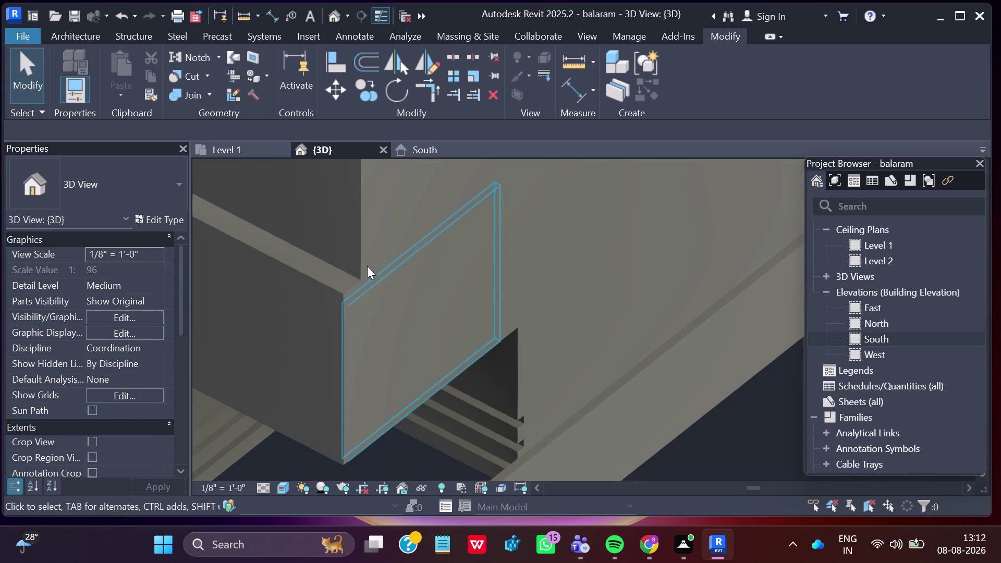
click(349, 265)
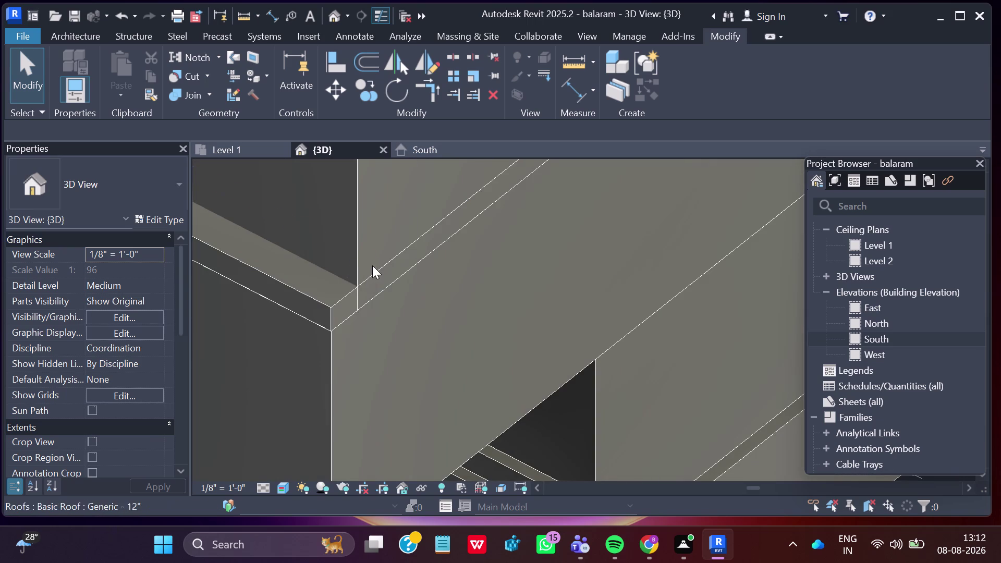
click(367, 243)
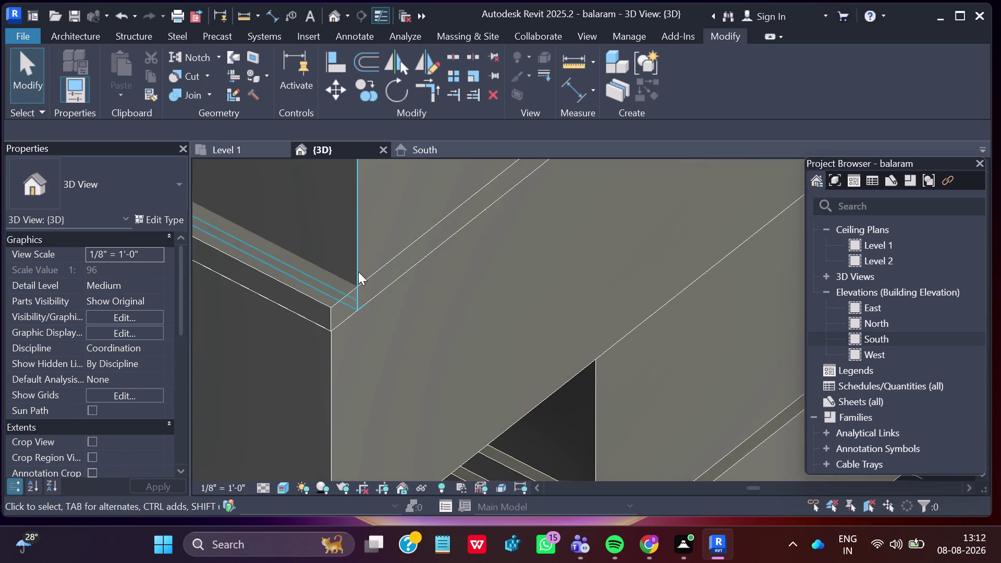
click(357, 272)
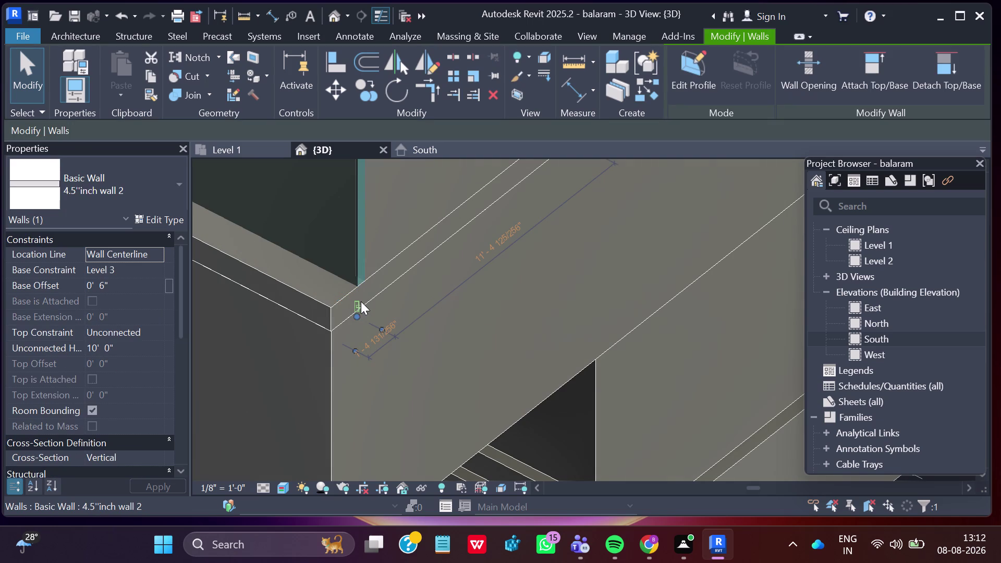
Drag the 4.5" upper wall's end grip onto the 9" wall's extension, then deselect.
key(Escape)
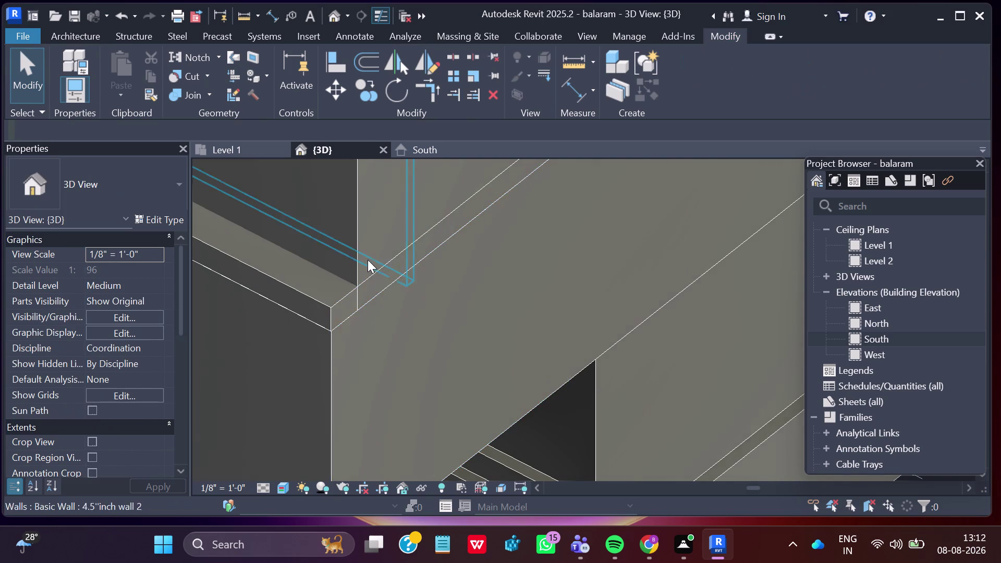
scroll(down, 3)
middle_drag(403, 235, 272, 278)
scroll(up, 3)
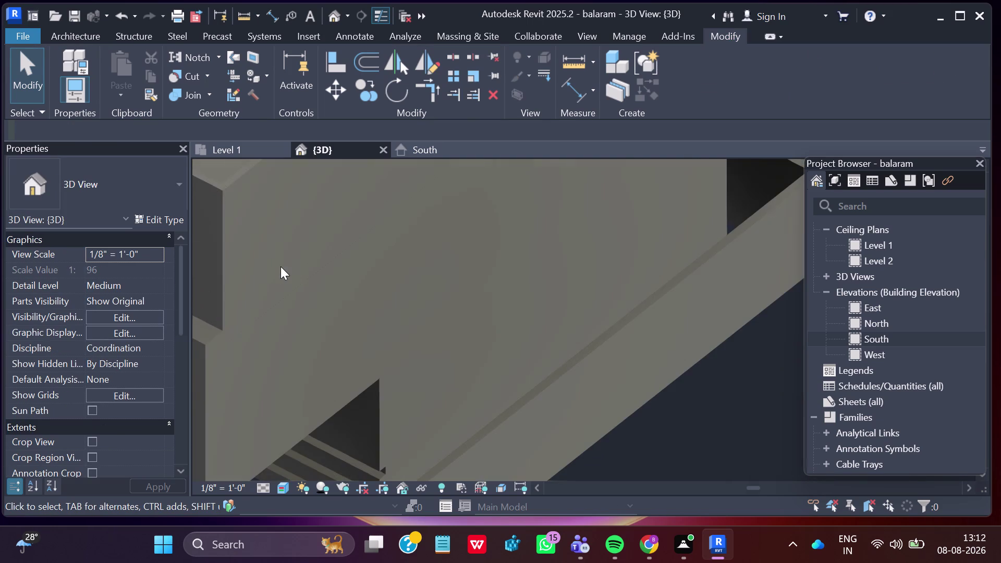
click(224, 192)
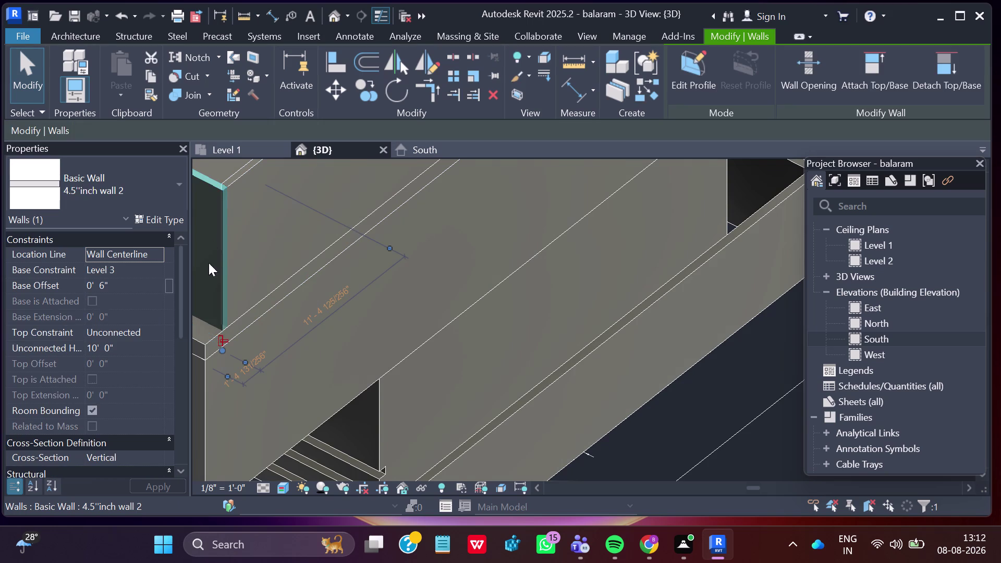
drag(226, 327, 213, 330)
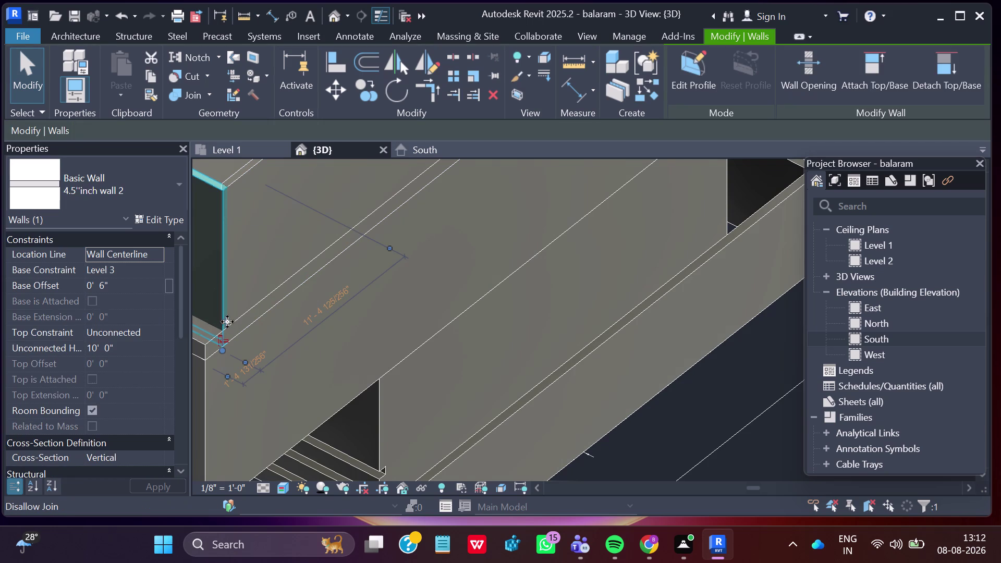
scroll(up, 3)
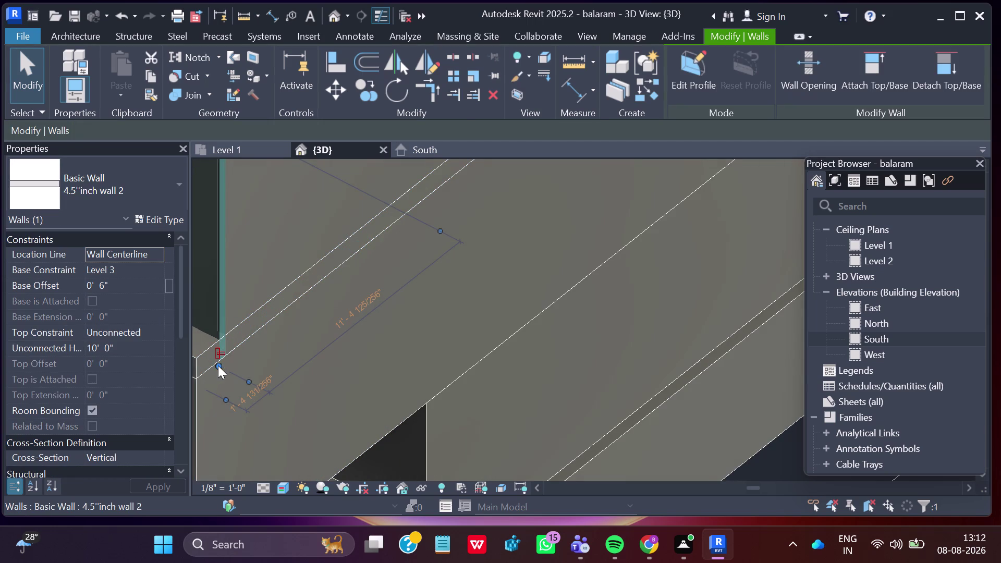
drag(218, 366, 196, 380)
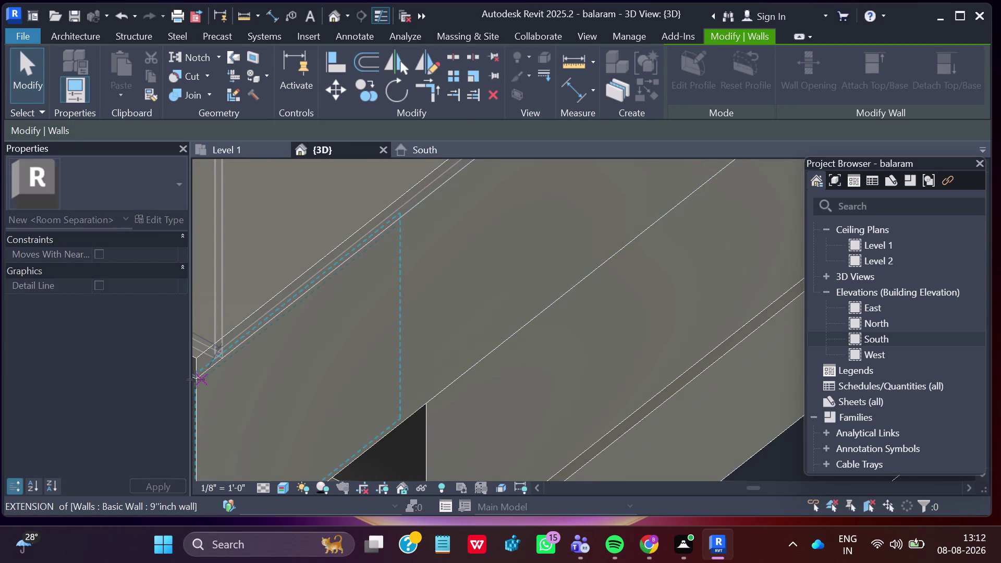
drag(196, 379, 195, 381)
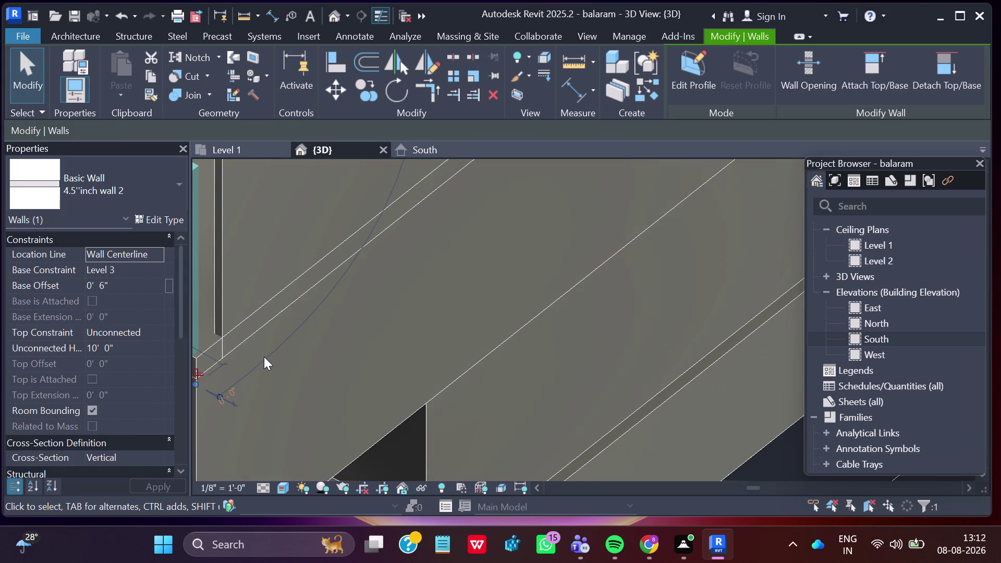
scroll(down, 3)
scroll(down, 3)
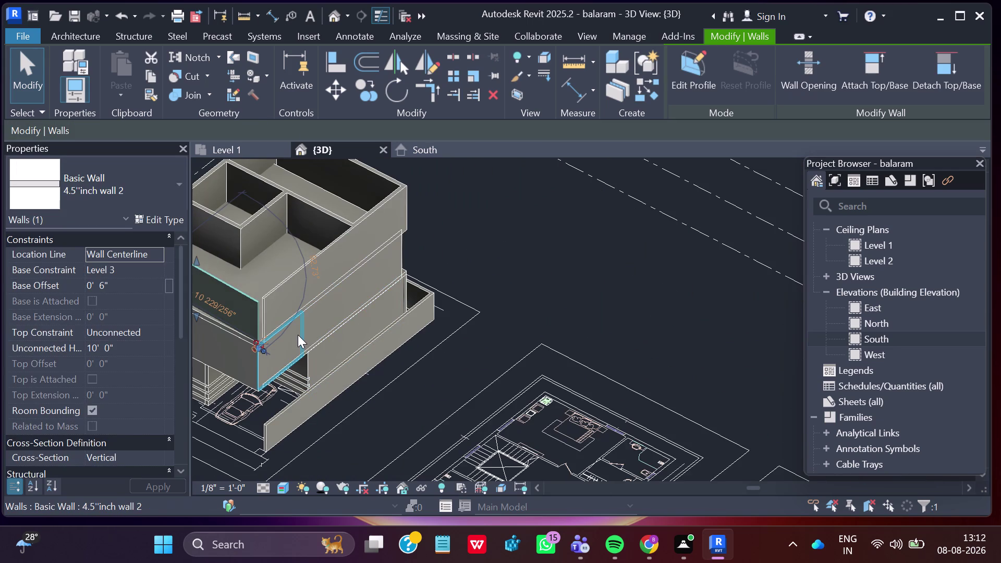
key(Escape)
key(Escape)
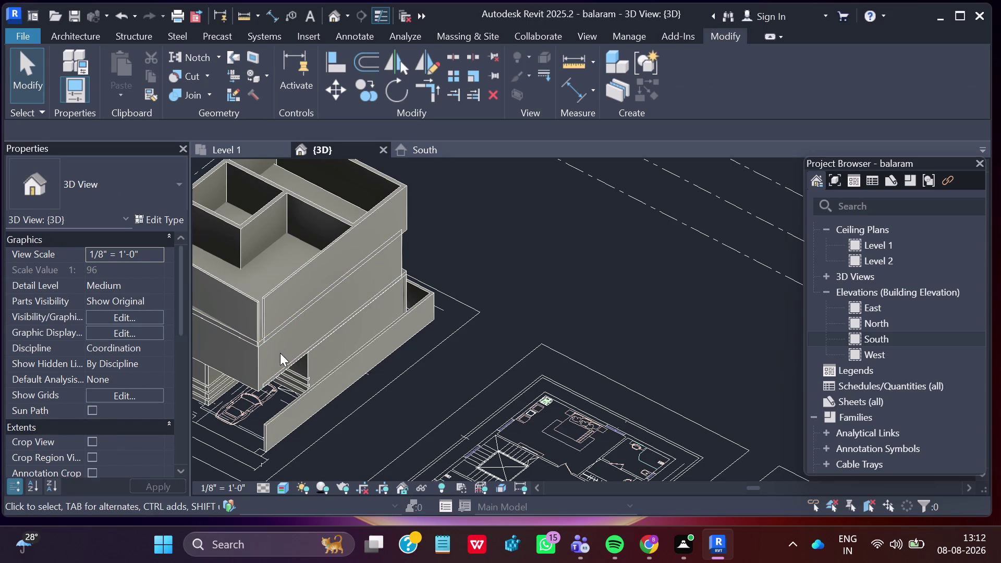
Select the thin 4.5" Level 3 wall and pull its end toward the corner.
scroll(down, 3)
scroll(down, 3)
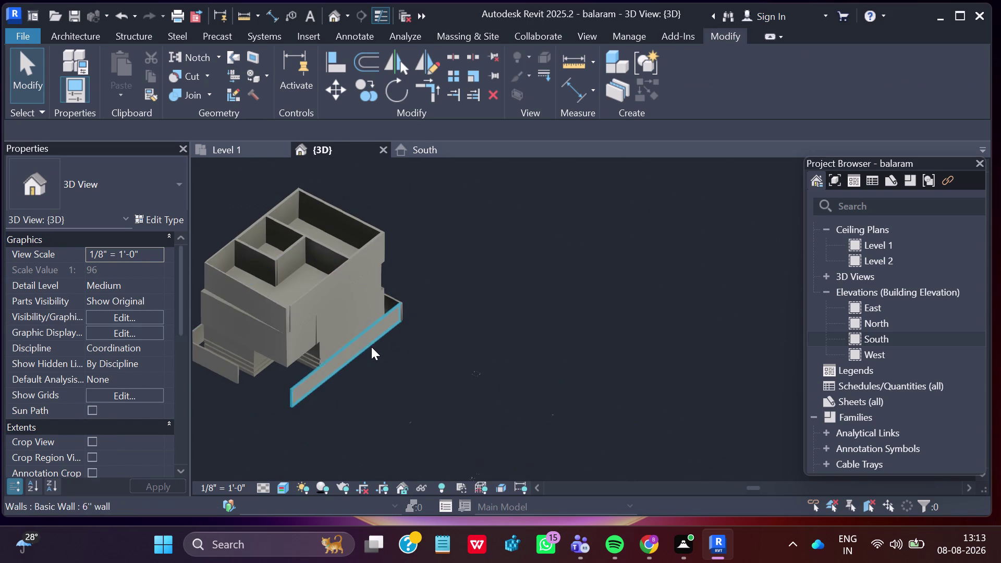
scroll(up, 3)
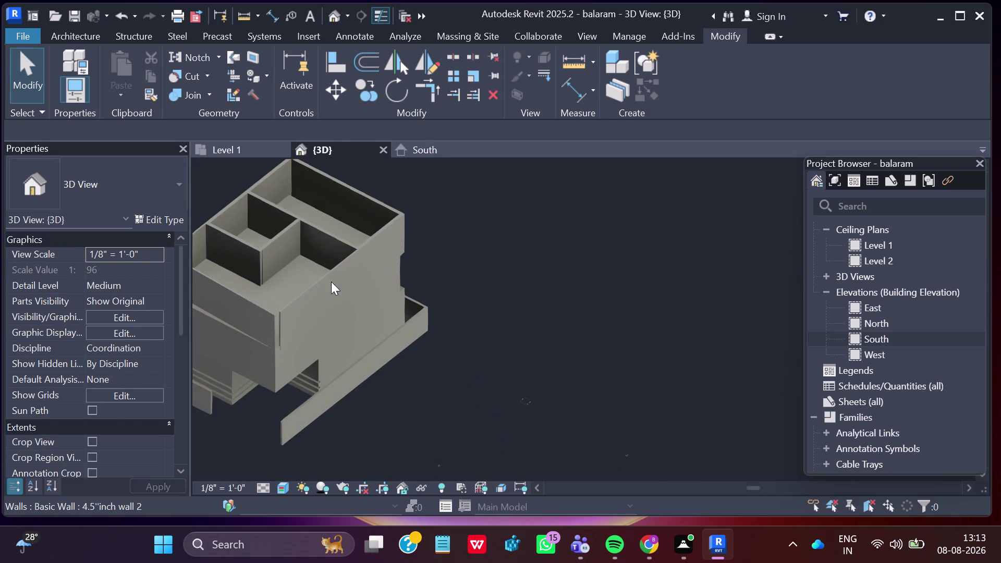
scroll(up, 3)
scroll(up, 3)
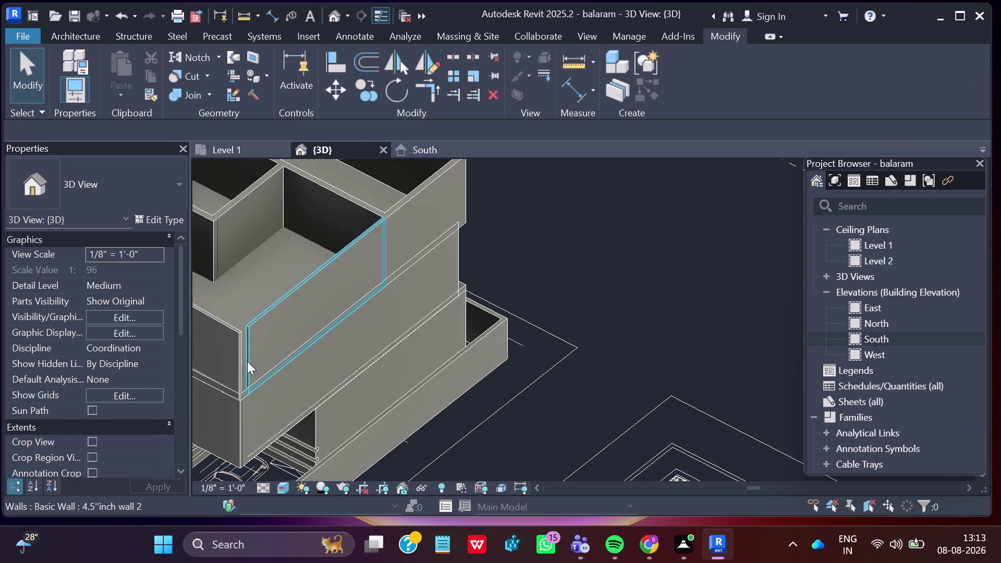
click(247, 361)
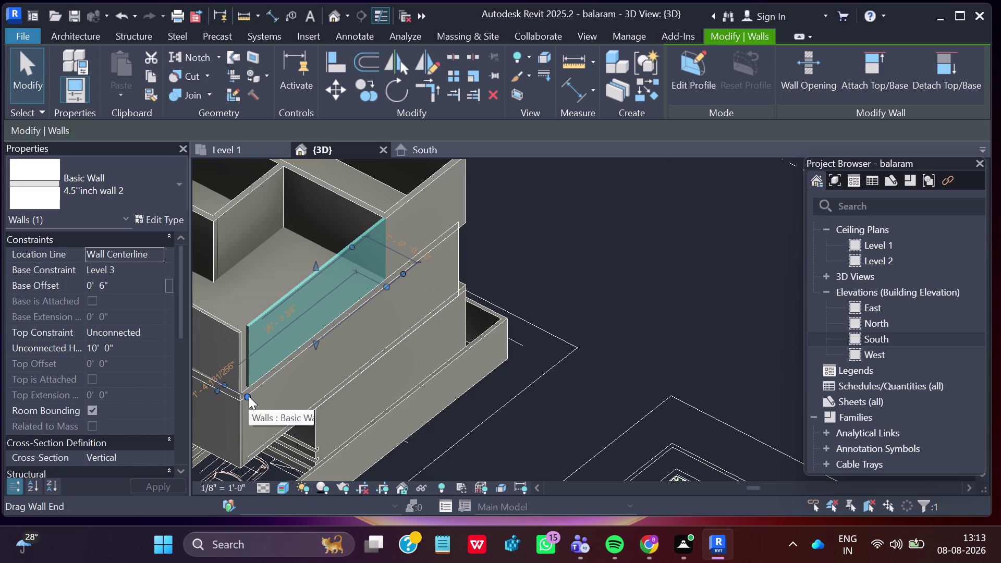
drag(247, 396, 239, 399)
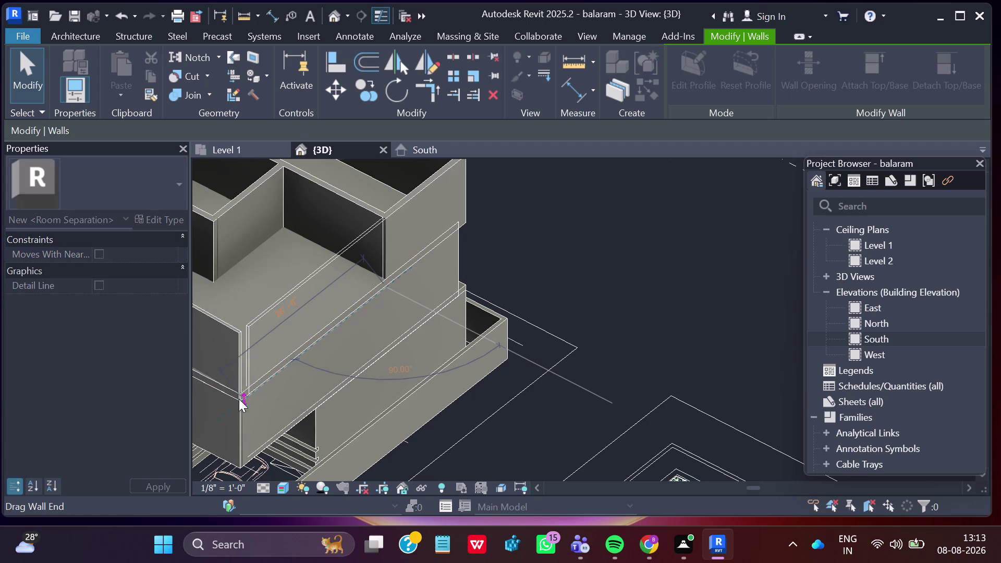
Snap the thin wall's endpoint onto the building corner below, then deselect.
scroll(up, 3)
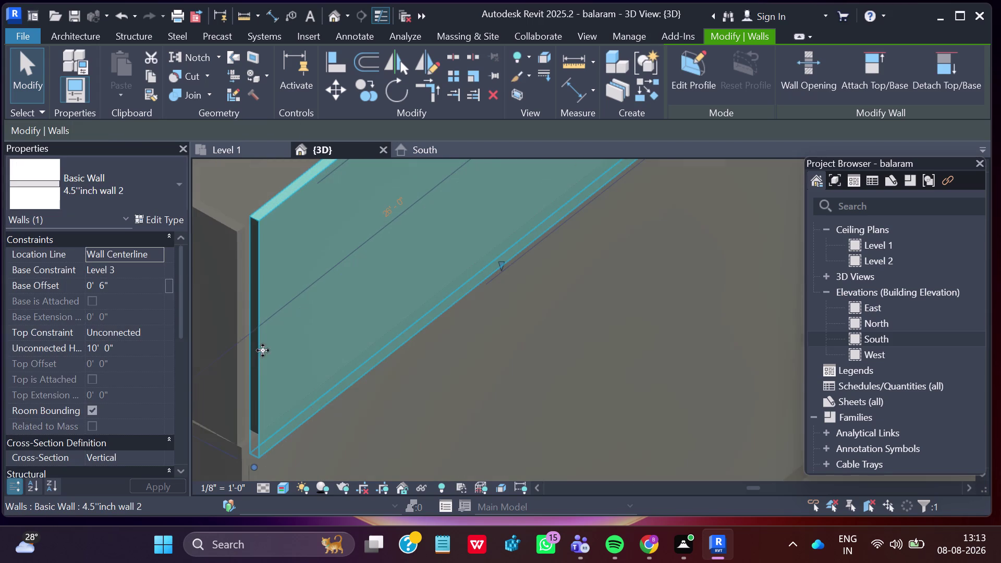
drag(254, 467, 240, 471)
scroll(up, 3)
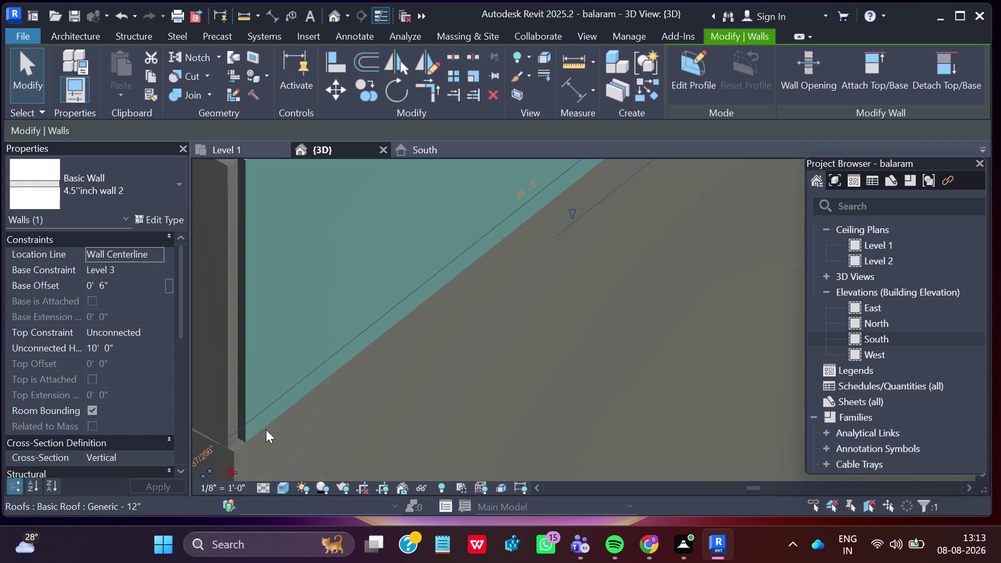
middle_drag(230, 466, 248, 397)
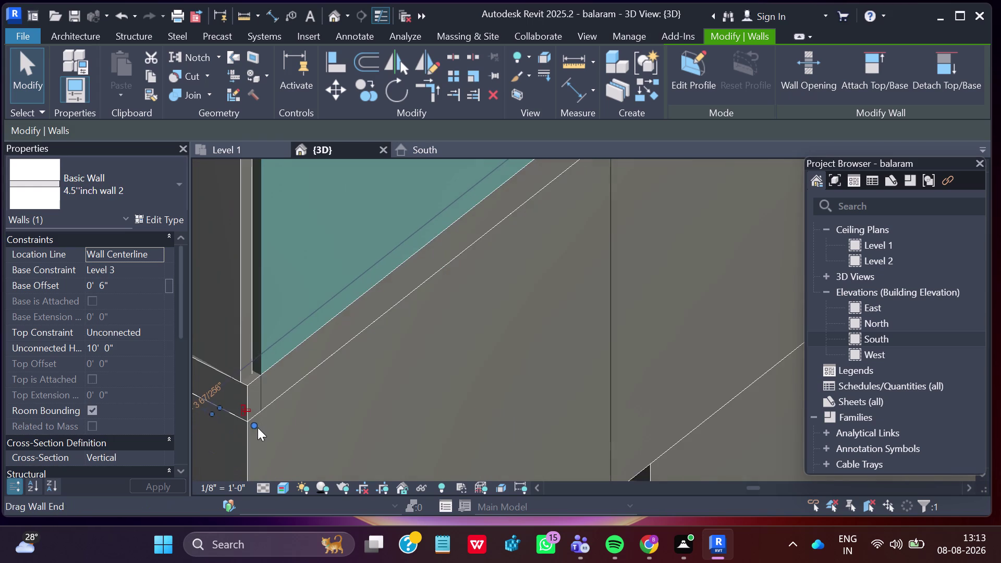
scroll(up, 3)
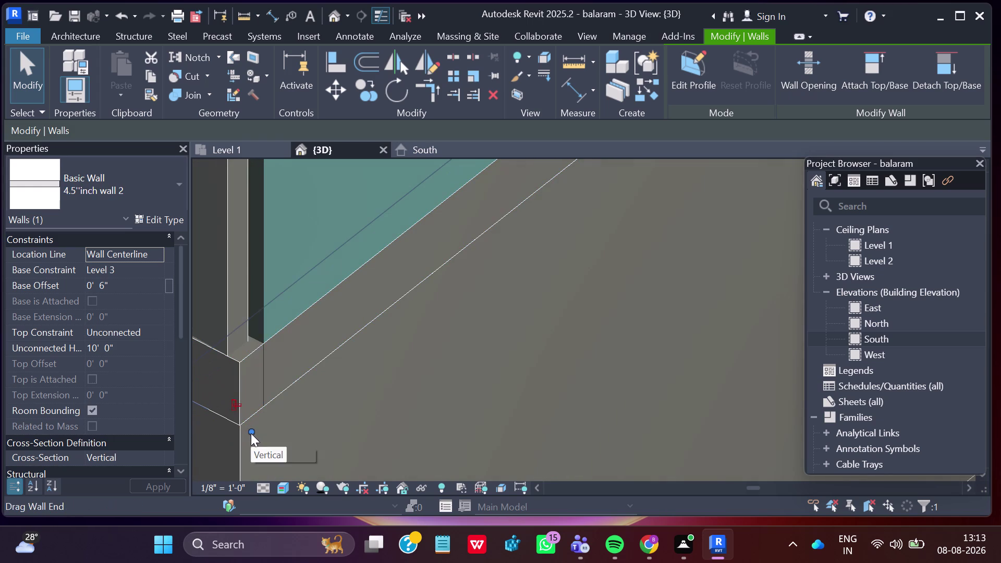
drag(251, 433, 241, 441)
scroll(down, 3)
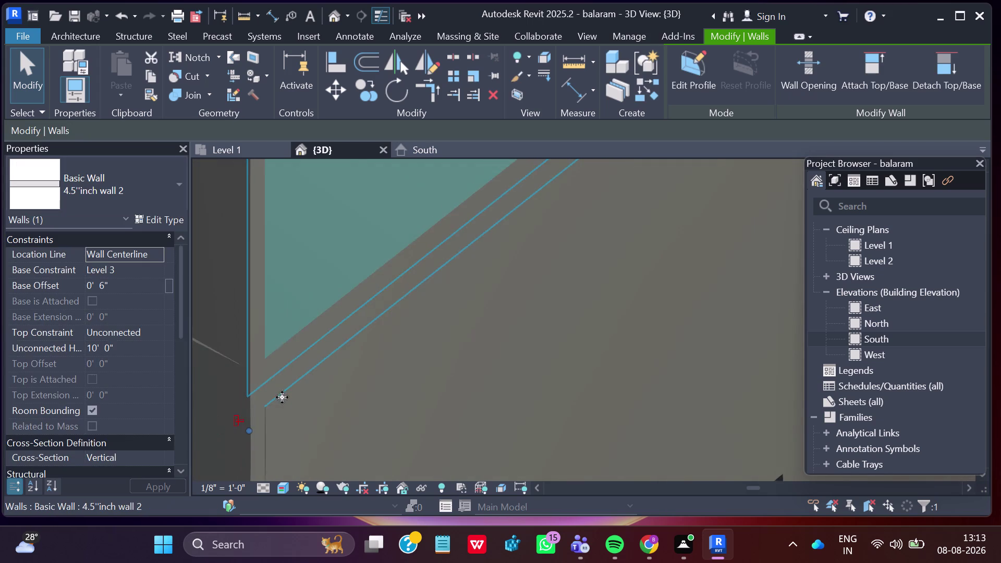
scroll(down, 3)
scroll(down, 3)
key(Escape)
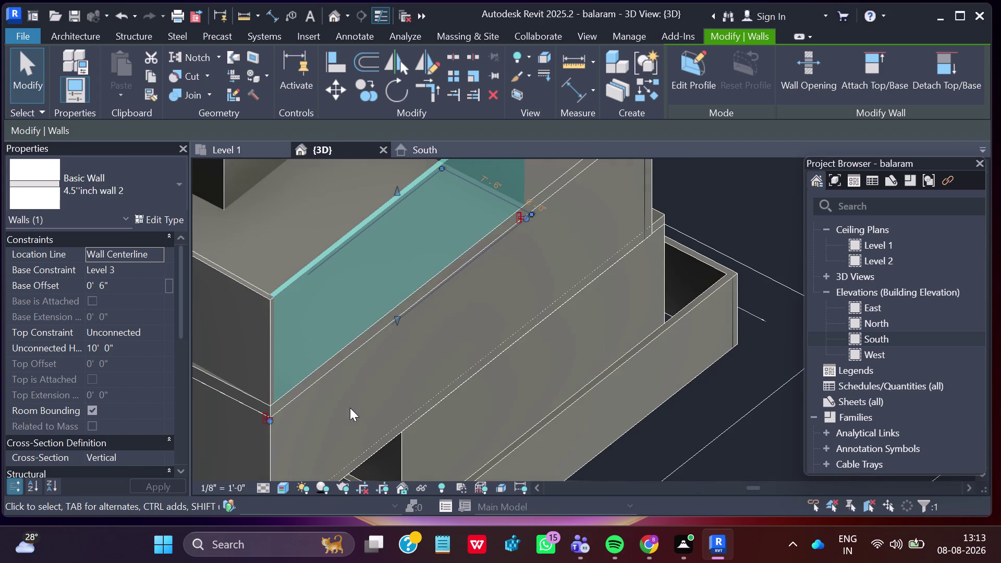
scroll(down, 3)
scroll(down, 3)
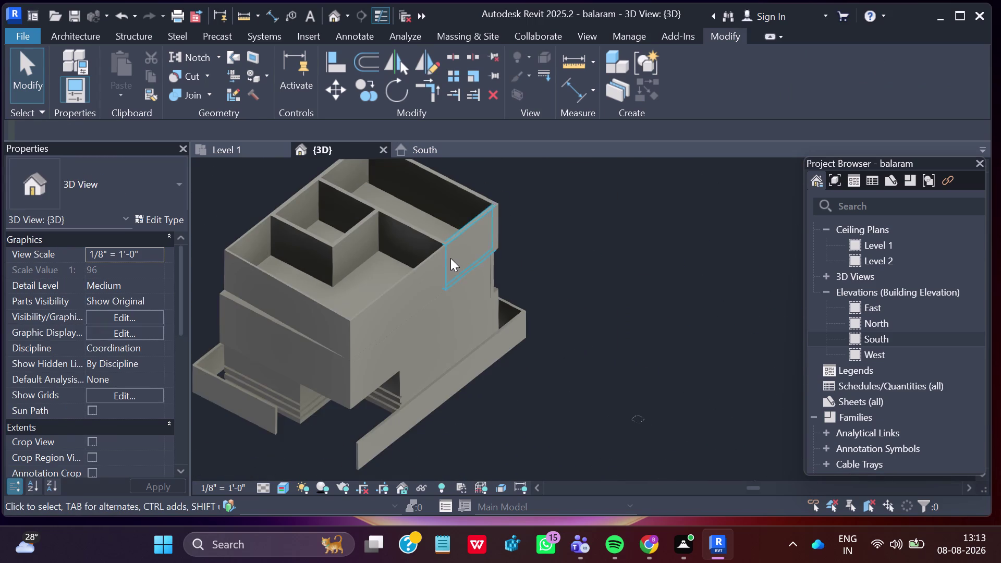
scroll(down, 3)
scroll(down, 3)
scroll(up, 3)
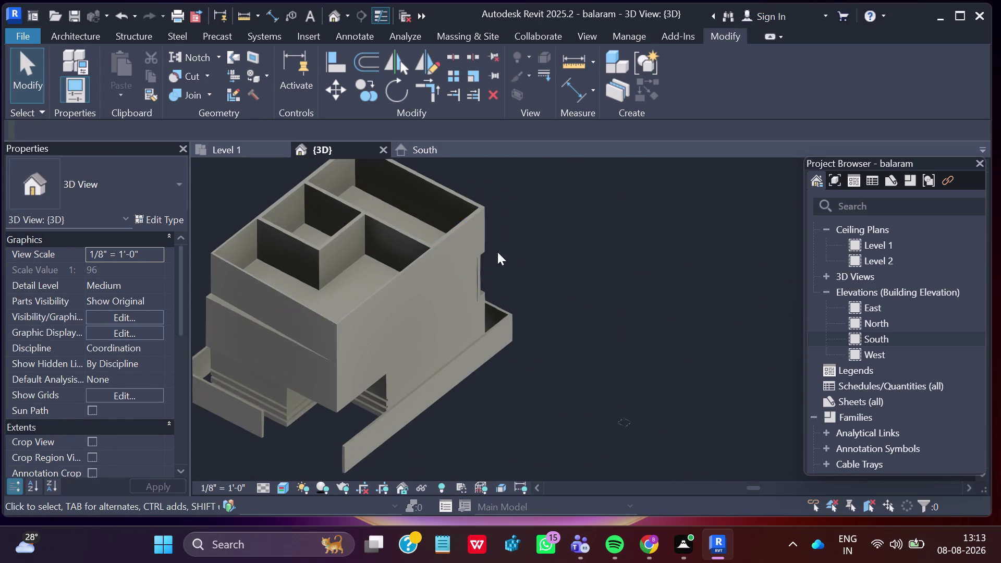
middle_drag(472, 300, 386, 346)
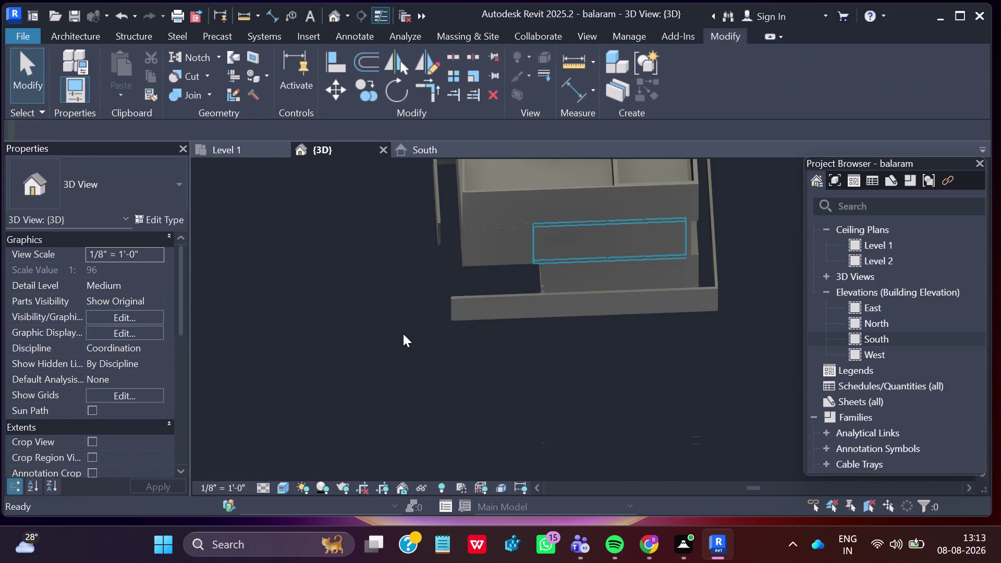
scroll(up, 3)
middle_drag(684, 268, 647, 362)
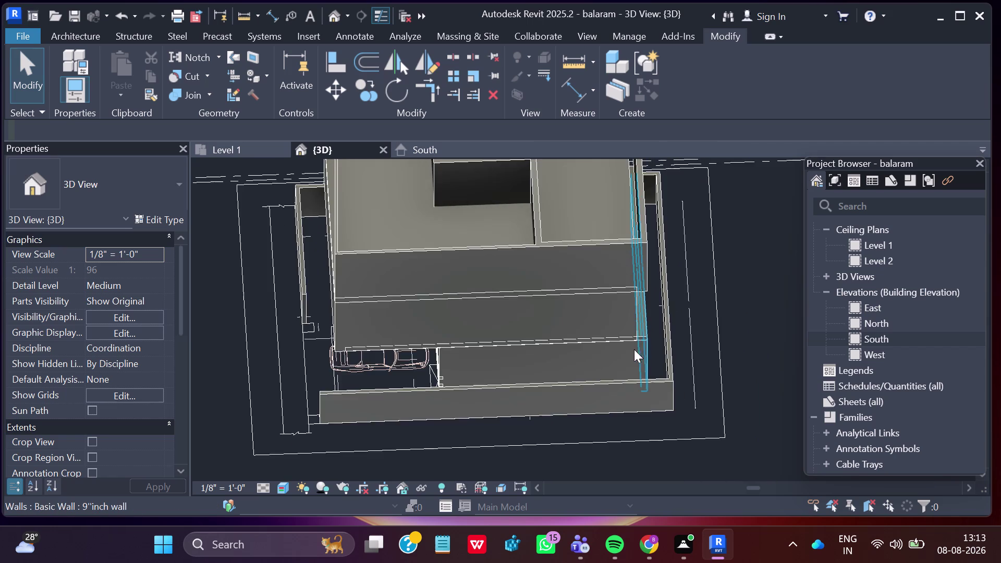
scroll(up, 3)
scroll(up, 3)
scroll(down, 3)
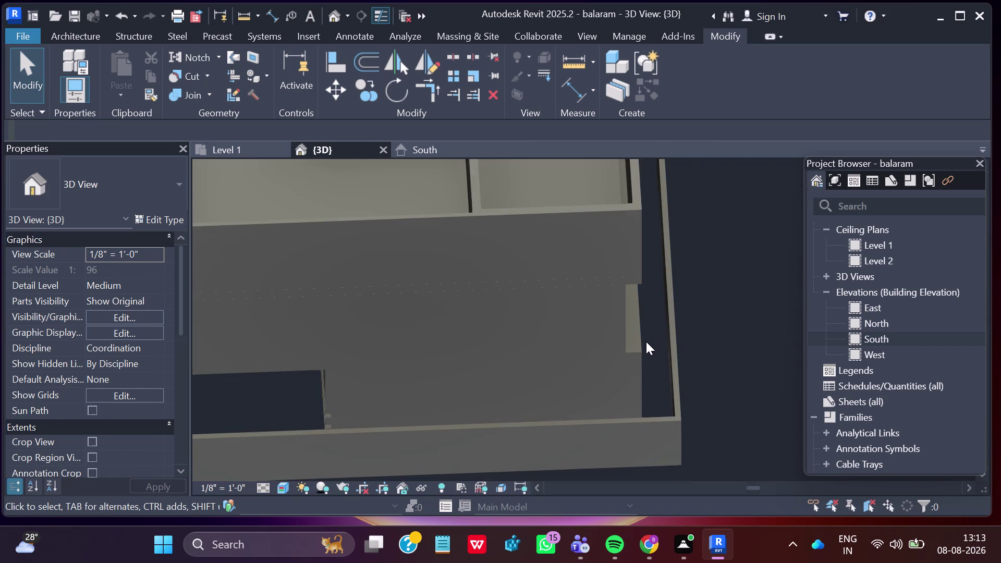
scroll(down, 3)
middle_drag(603, 387, 615, 389)
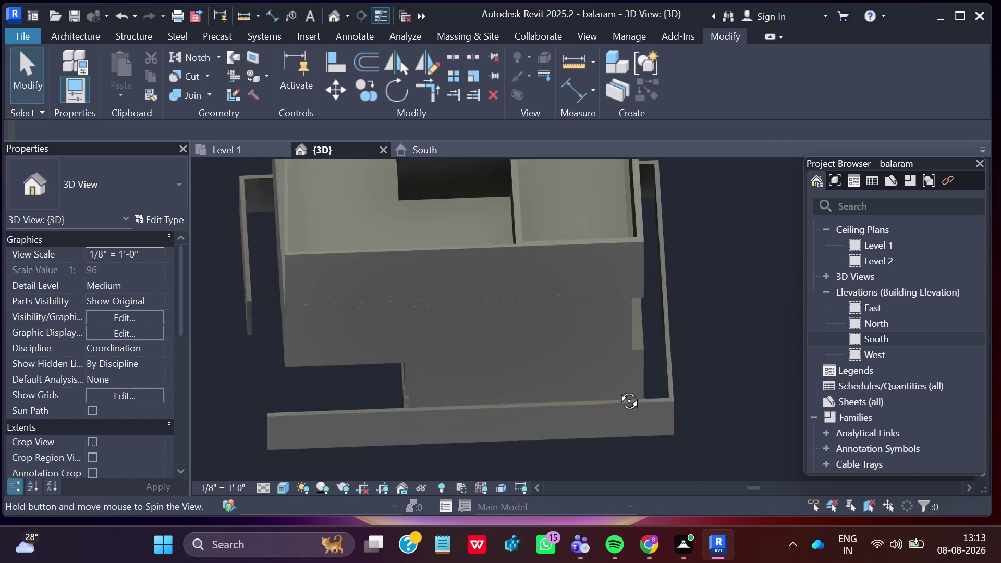
middle_drag(616, 389, 683, 344)
middle_drag(368, 432, 401, 404)
scroll(down, 3)
middle_drag(346, 443, 471, 387)
middle_drag(473, 412, 499, 403)
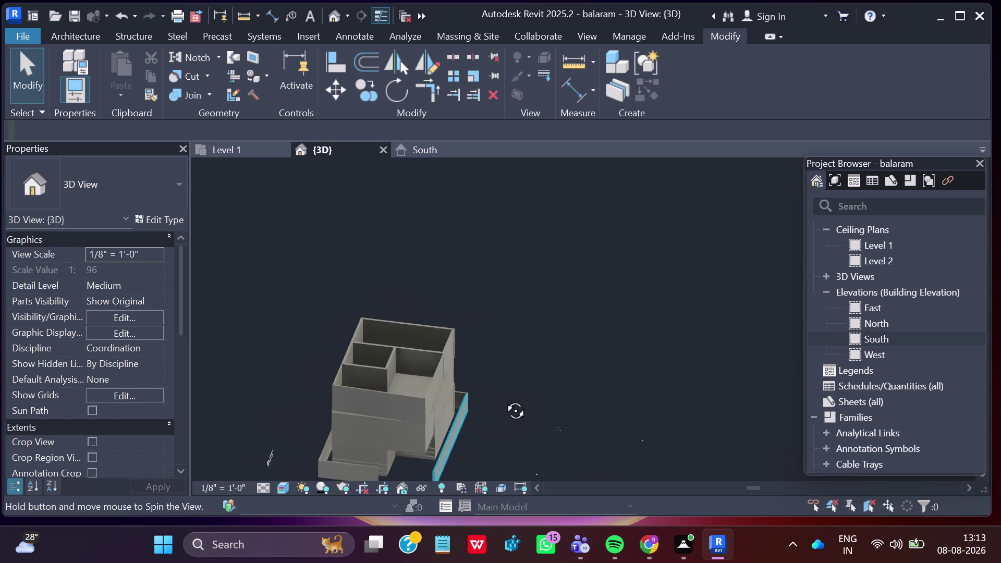
middle_drag(499, 402, 500, 391)
scroll(up, 3)
scroll(up, 3)
scroll(up, 3)
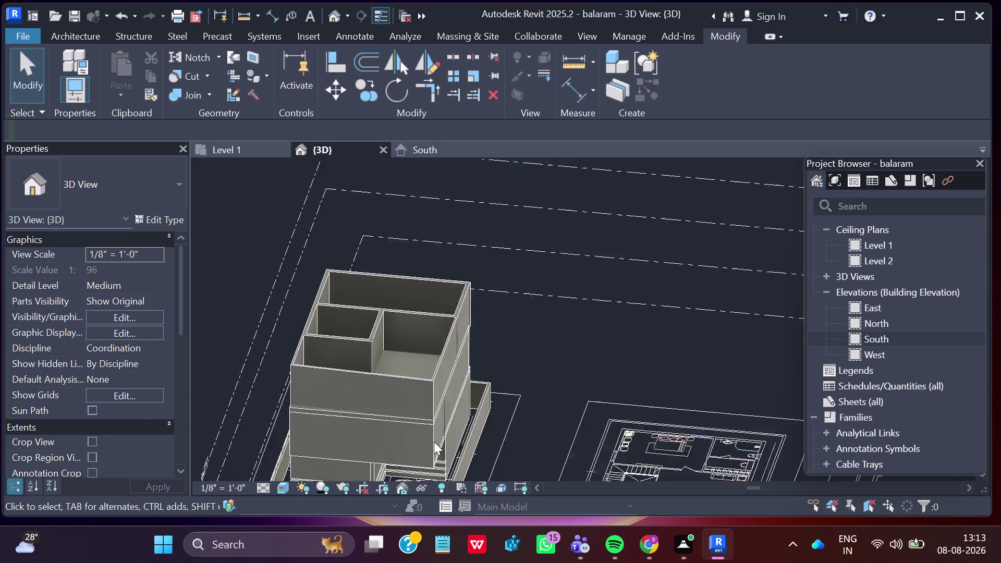
middle_drag(345, 438, 458, 435)
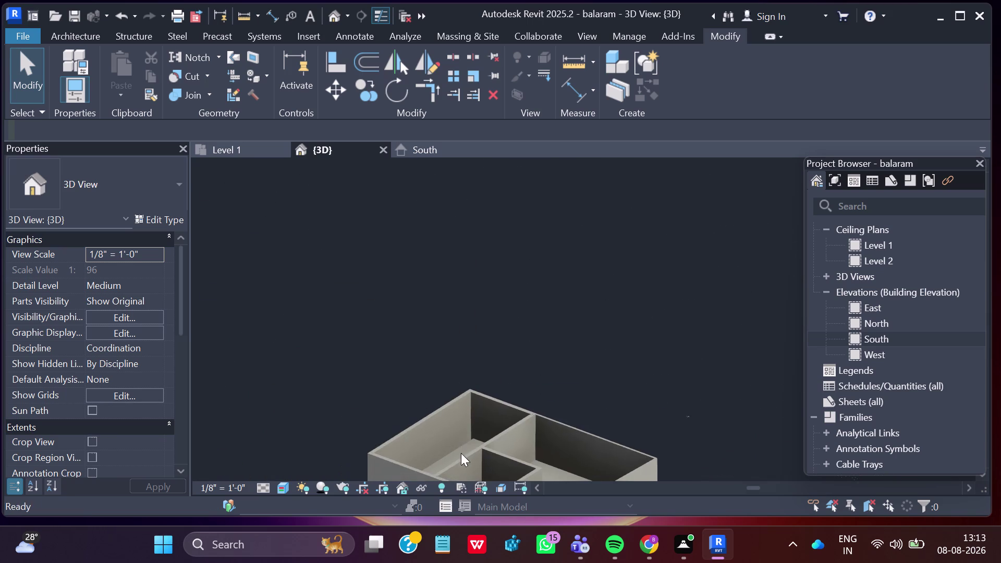
middle_drag(520, 450, 566, 325)
middle_drag(573, 419, 597, 394)
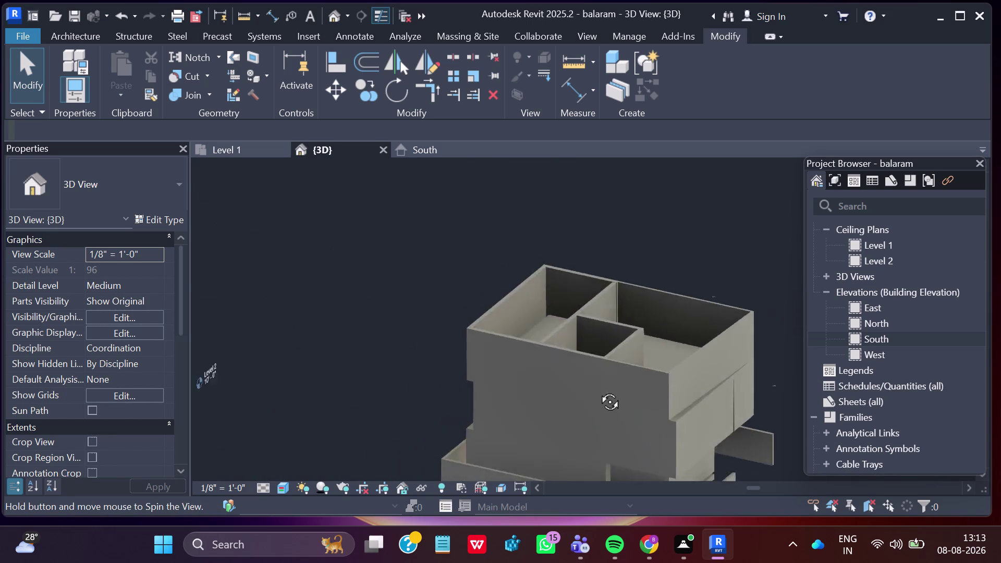
middle_drag(597, 393, 610, 365)
scroll(up, 3)
scroll(up, 3)
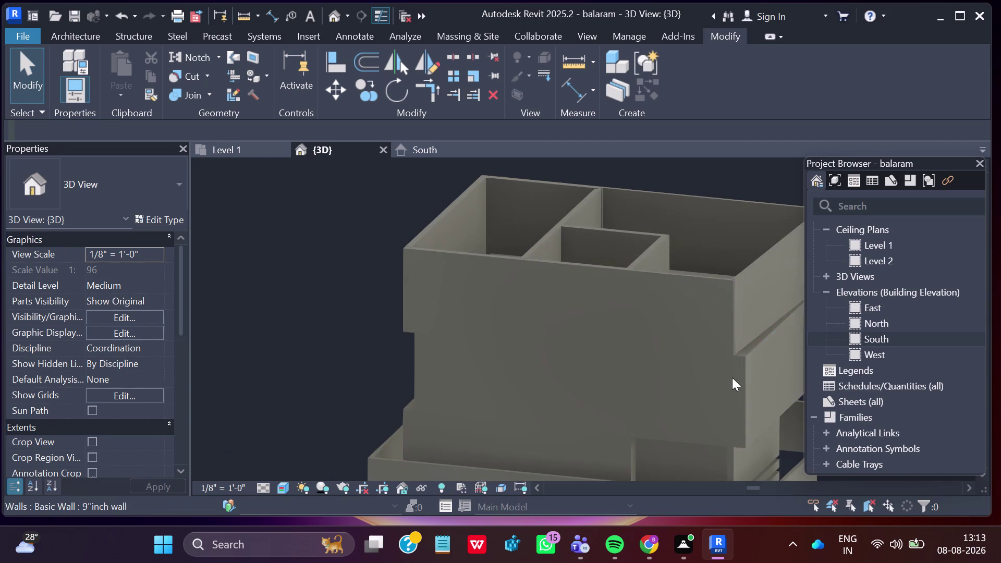
scroll(up, 3)
scroll(up, 3)
scroll(up, 3)
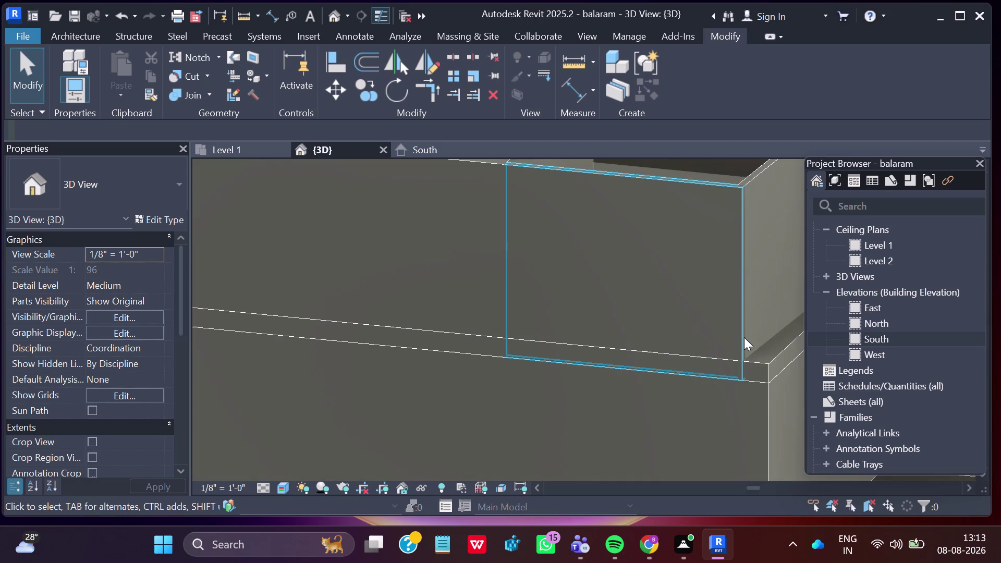
Select the thin 4.5" Level 3 wall and drag its end toward the outer corner.
click(744, 337)
drag(739, 387, 769, 382)
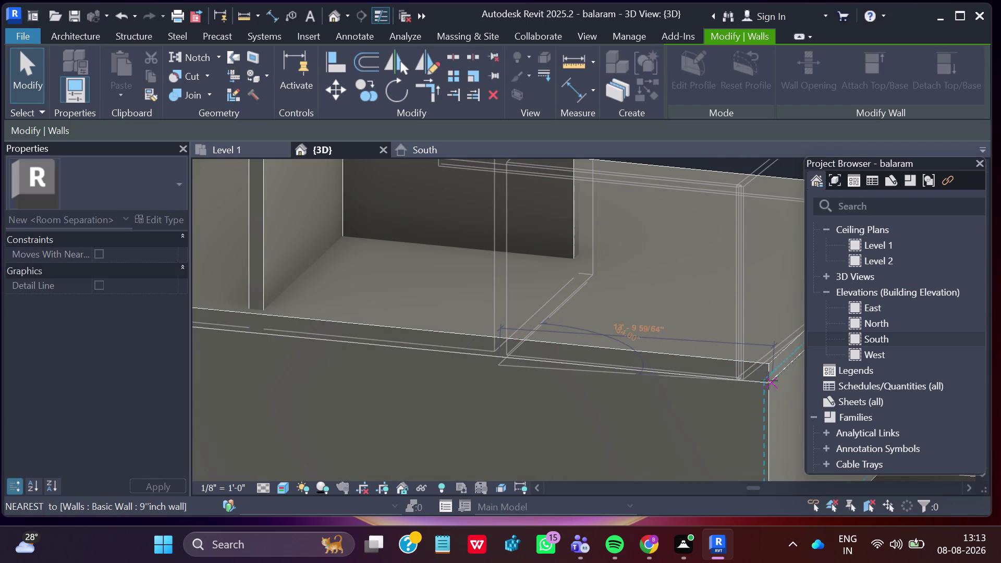
drag(768, 383, 767, 382)
drag(767, 382, 765, 382)
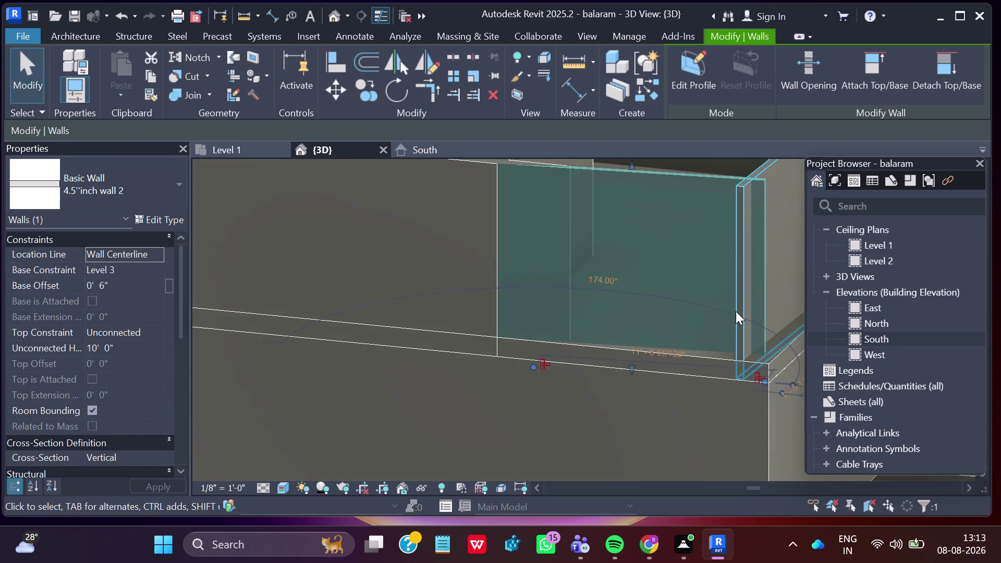
click(745, 344)
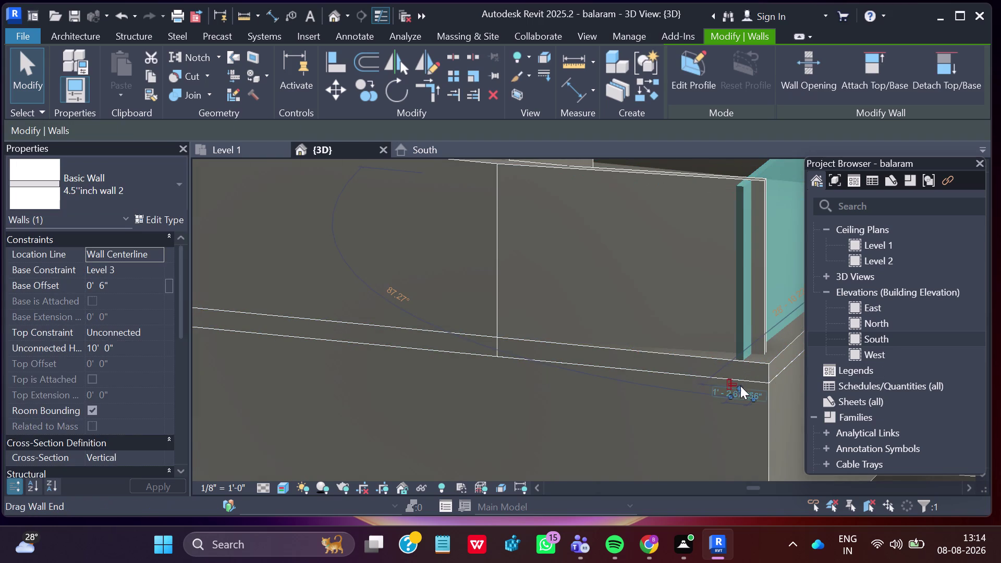
drag(741, 386, 761, 386)
click(651, 397)
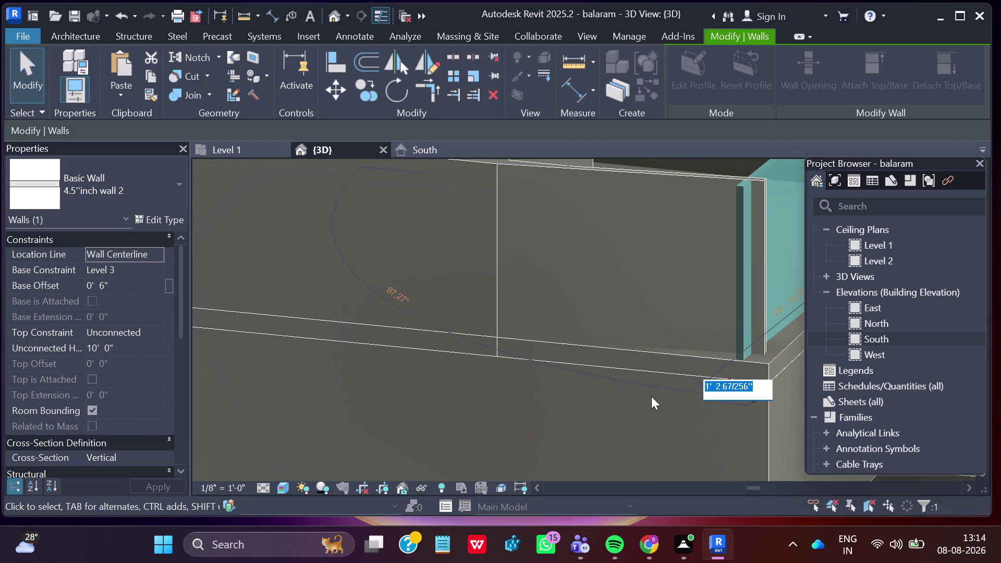
drag(738, 386, 762, 381)
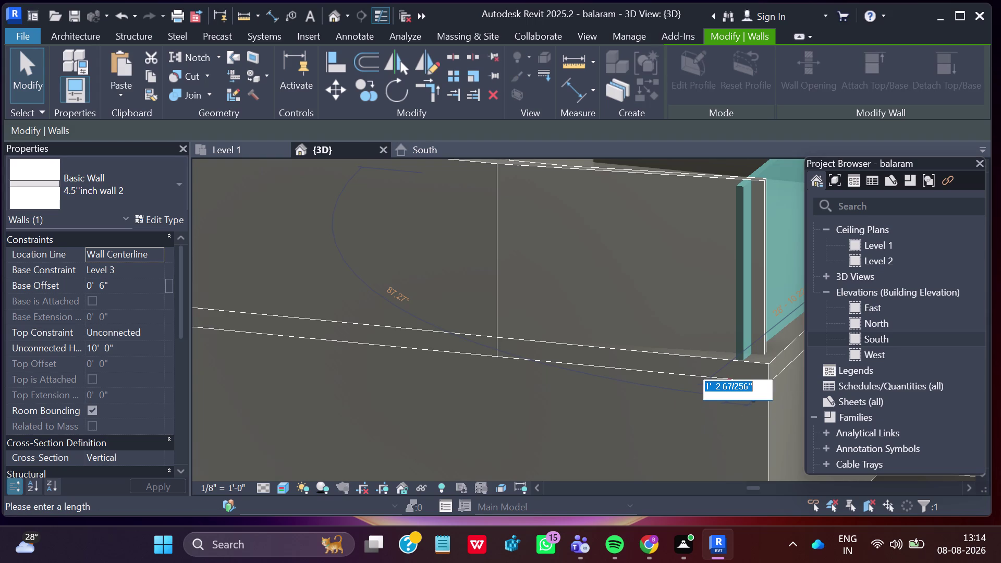
drag(762, 381, 761, 381)
click(688, 414)
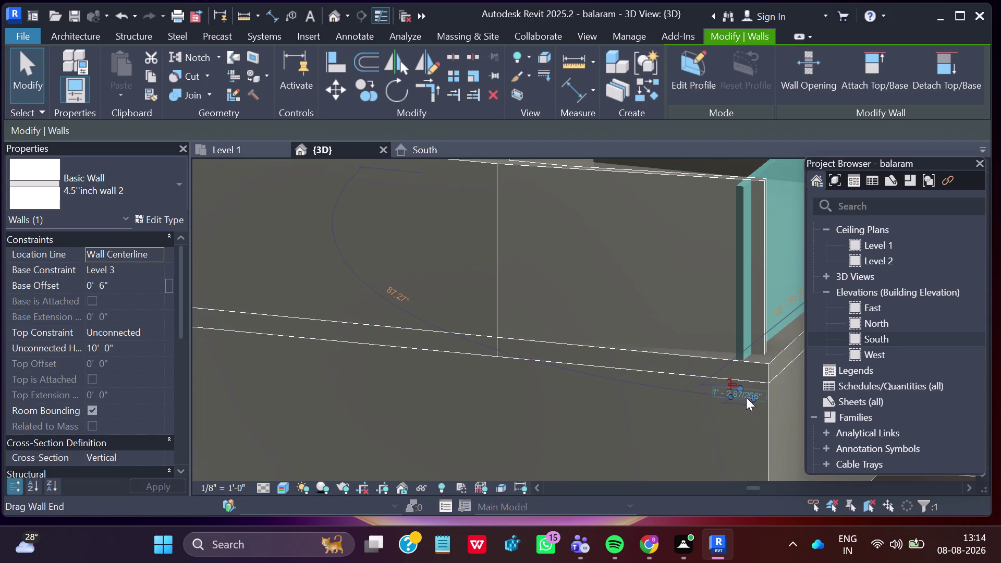
scroll(up, 3)
scroll(up, 3)
scroll(up, 3)
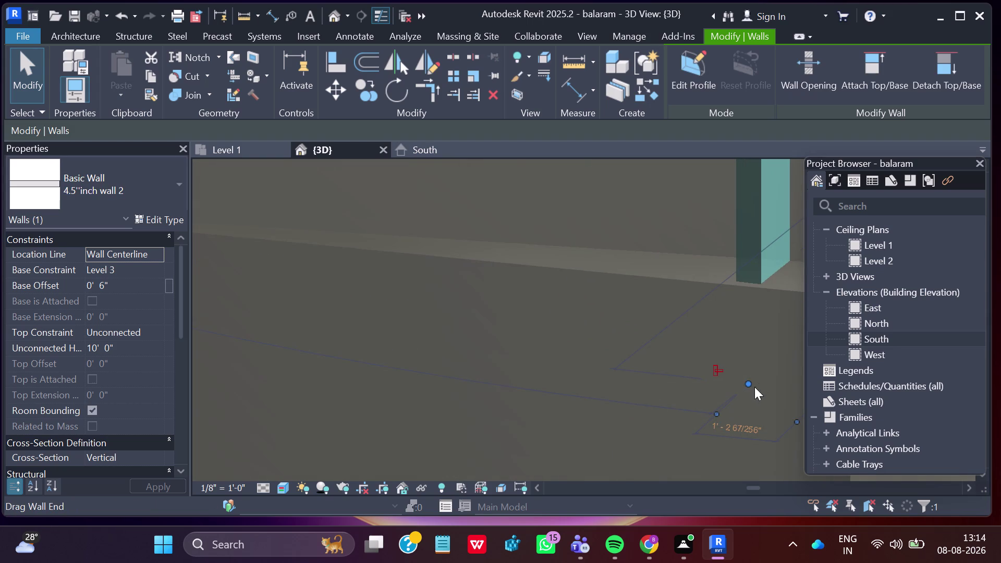
drag(747, 384, 776, 382)
scroll(down, 3)
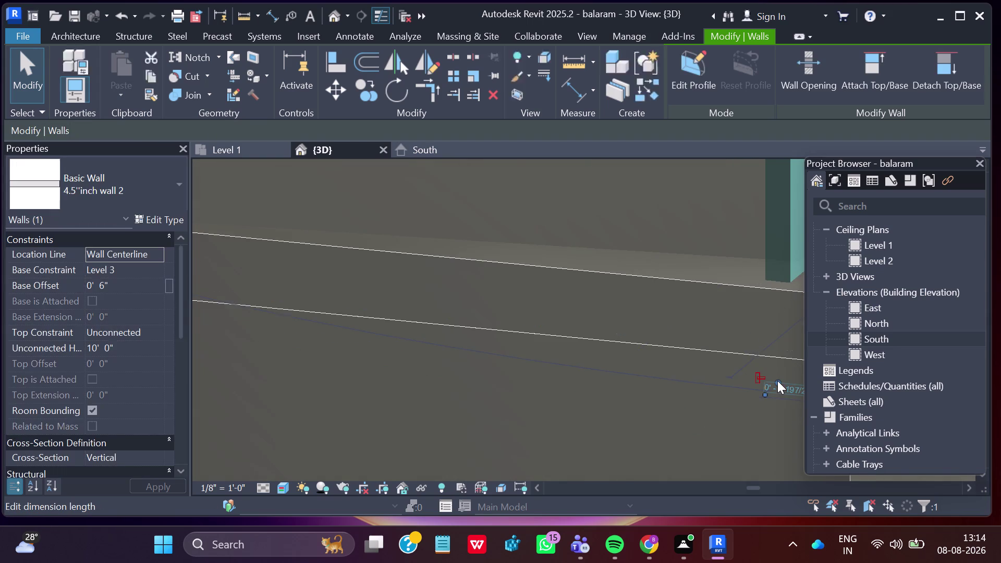
scroll(down, 3)
scroll(up, 3)
scroll(up, 3)
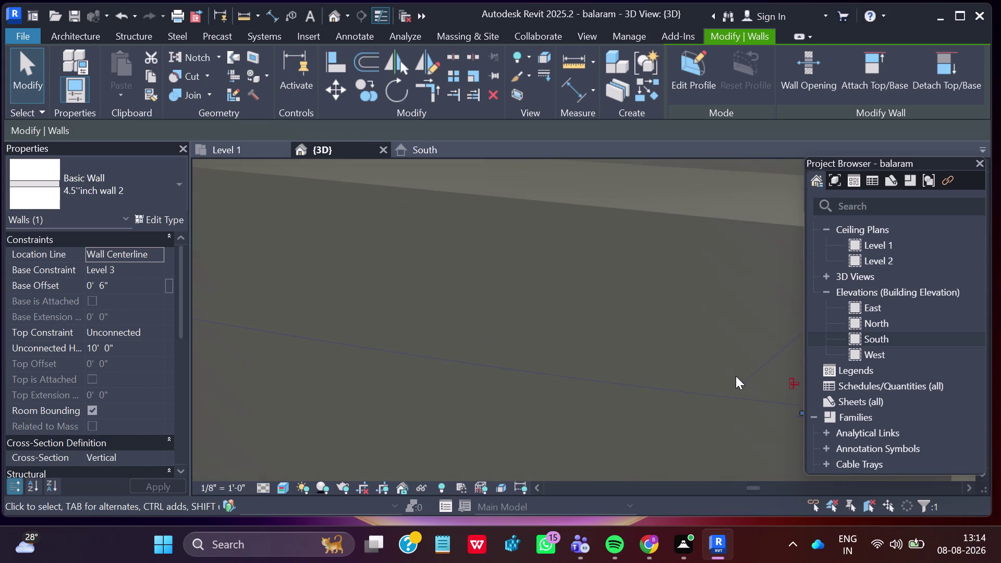
Snap the thin wall's end onto the 9" wall's line to close the corner.
middle_drag(743, 375, 490, 332)
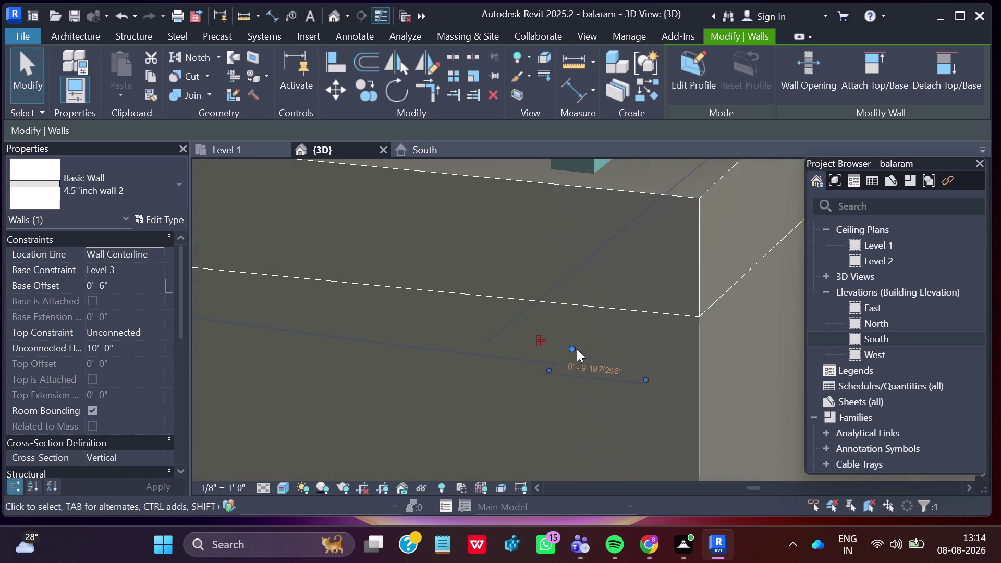
drag(571, 343, 692, 330)
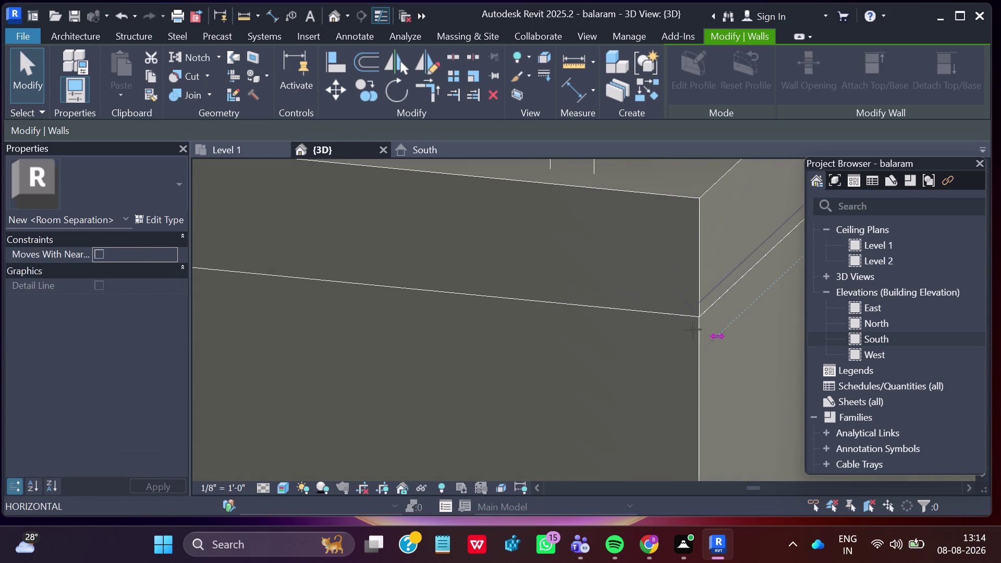
drag(692, 330, 700, 313)
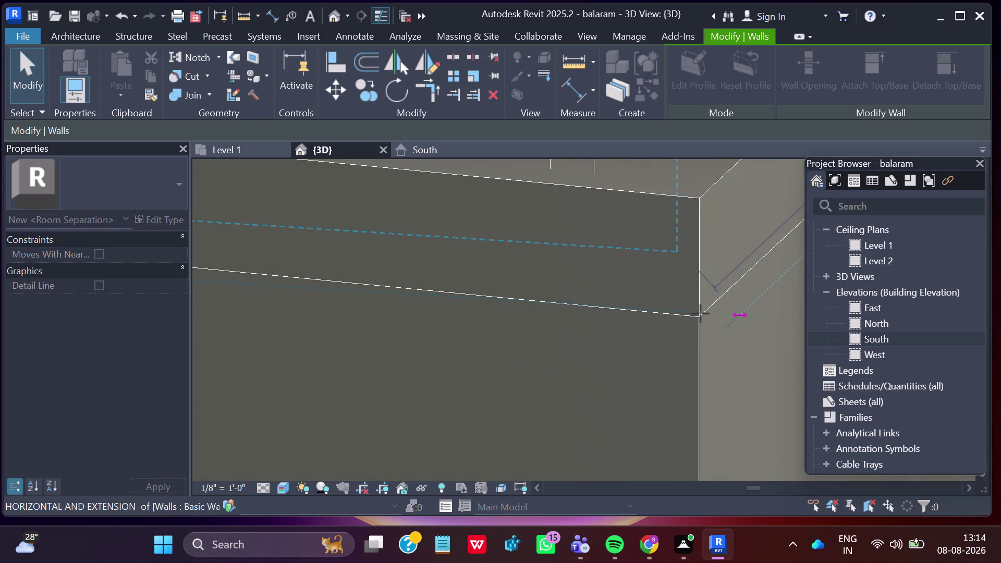
drag(700, 313, 696, 317)
scroll(down, 3)
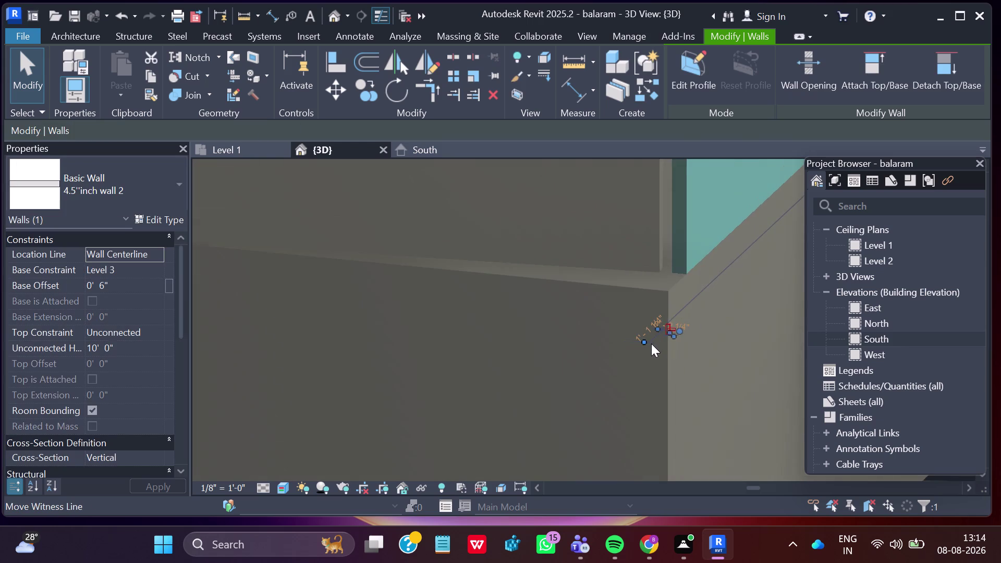
scroll(down, 3)
scroll(down, 3)
scroll(up, 3)
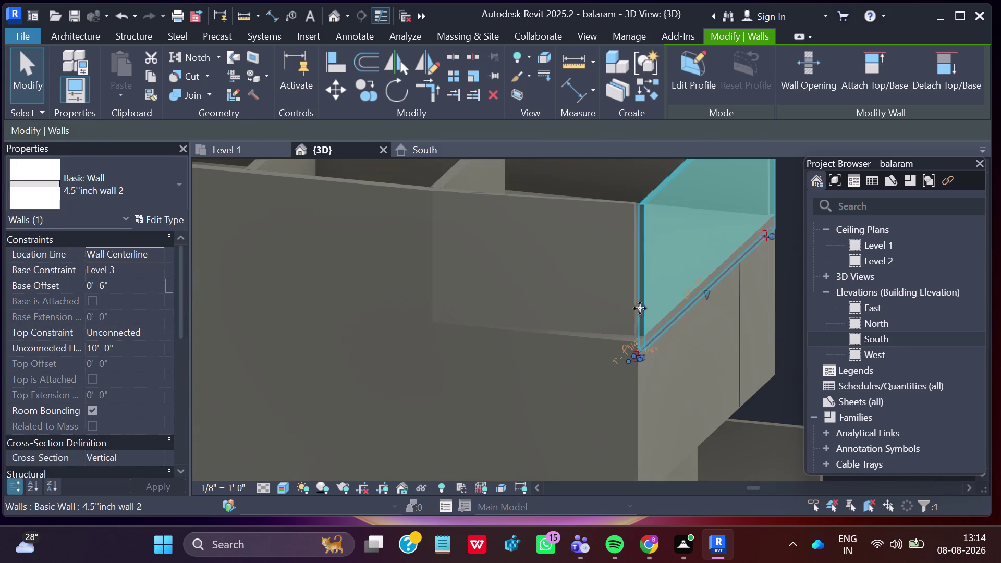
scroll(up, 3)
scroll(up, 3)
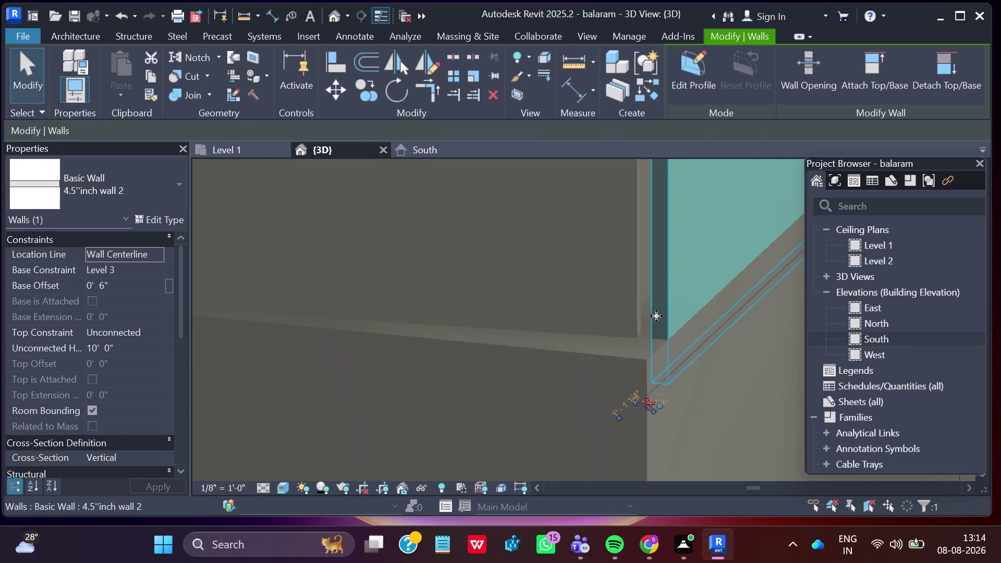
drag(664, 326, 659, 330)
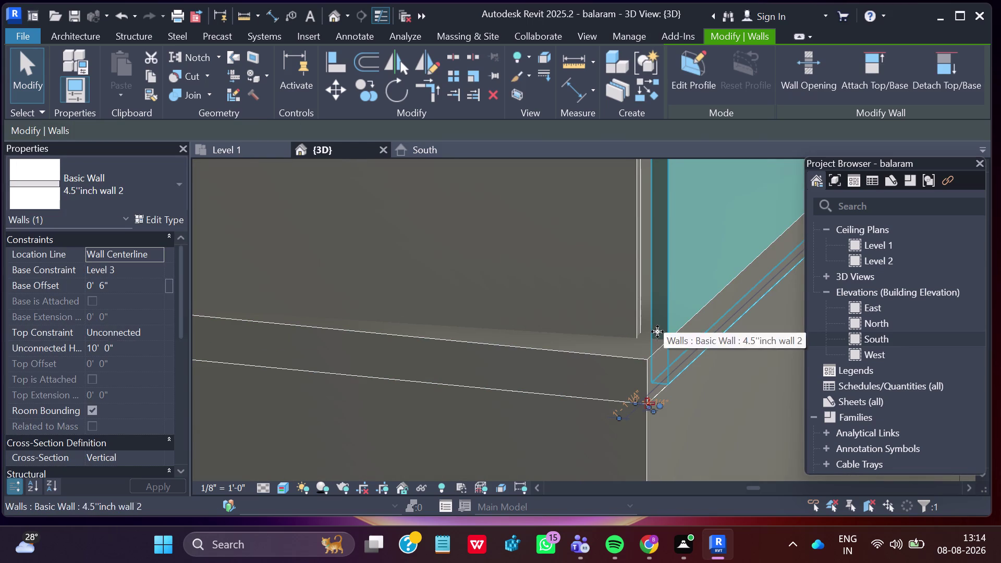
drag(659, 330, 641, 356)
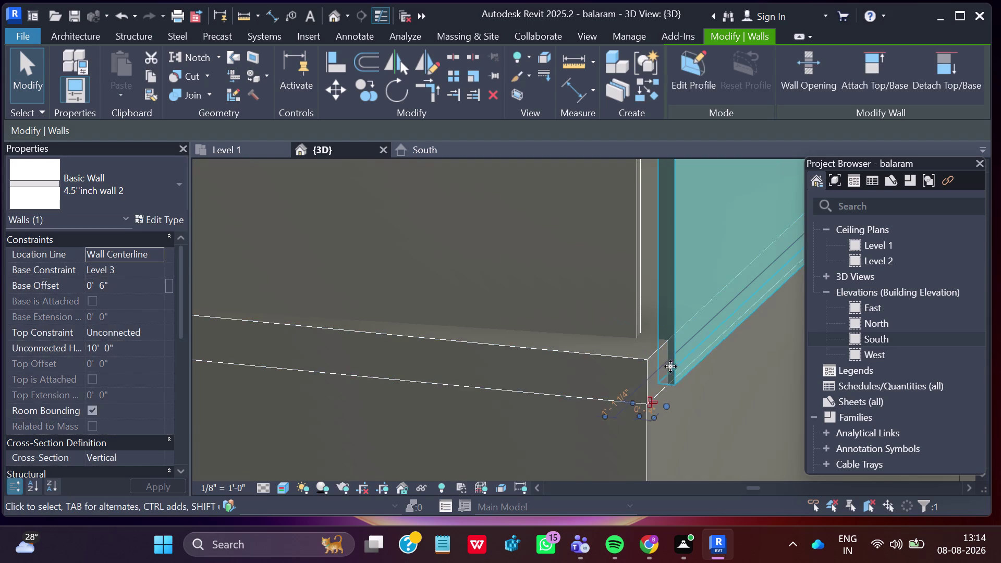
scroll(up, 3)
drag(689, 402, 665, 410)
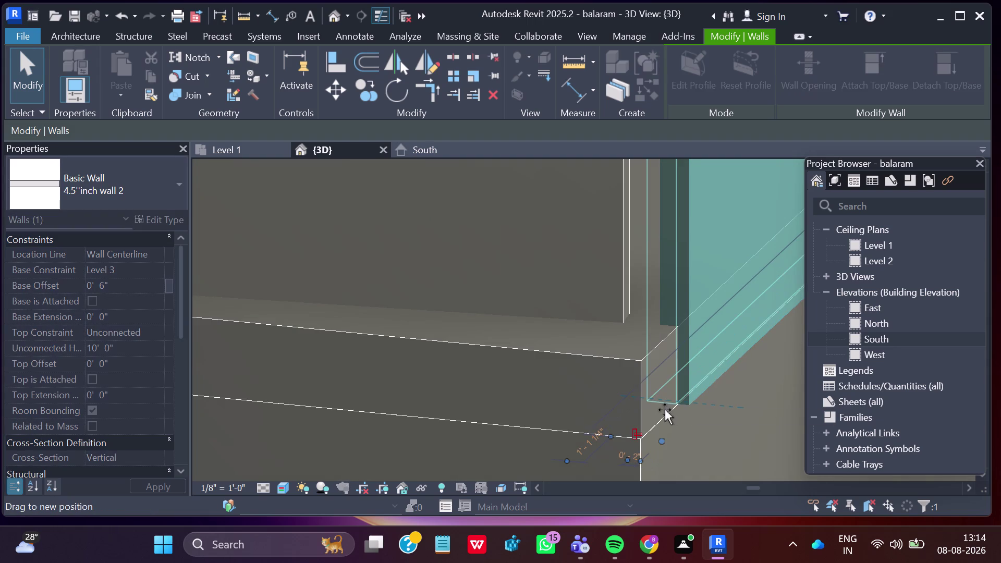
drag(664, 410, 633, 424)
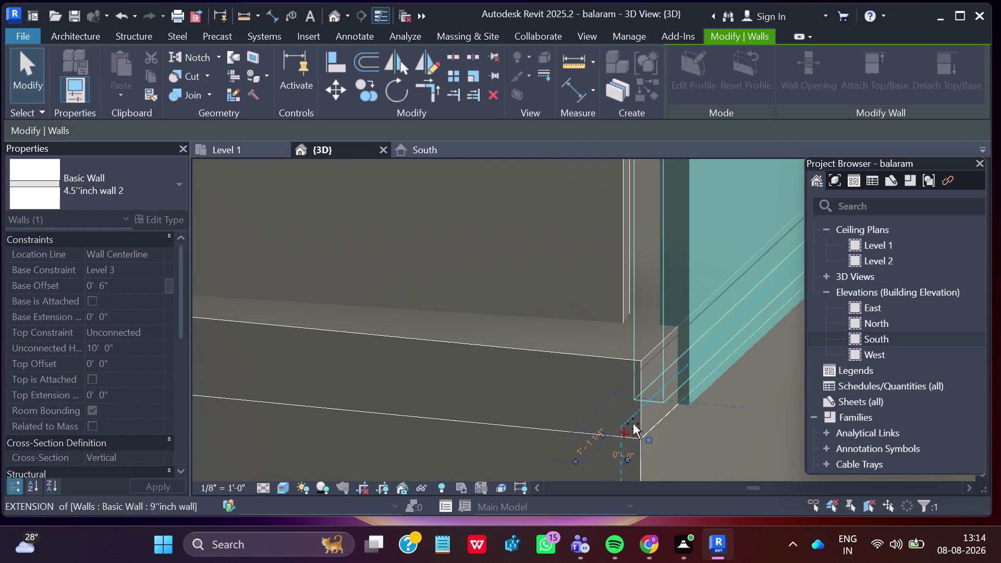
drag(633, 424, 647, 424)
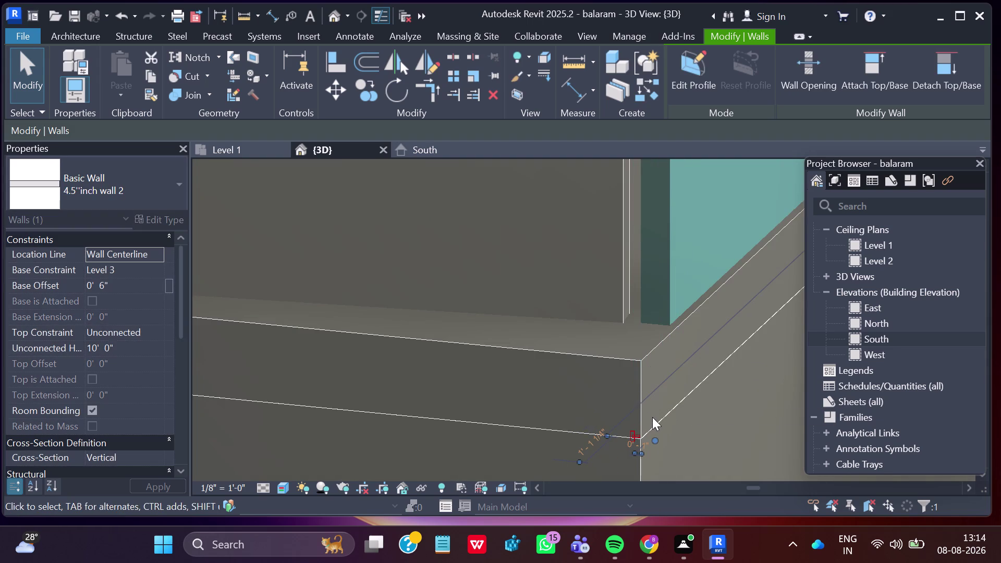
scroll(down, 3)
scroll(down, 3)
middle_drag(718, 370, 506, 409)
Zoom out and clear the wall selection so the whole house is in view.
scroll(down, 3)
scroll(down, 3)
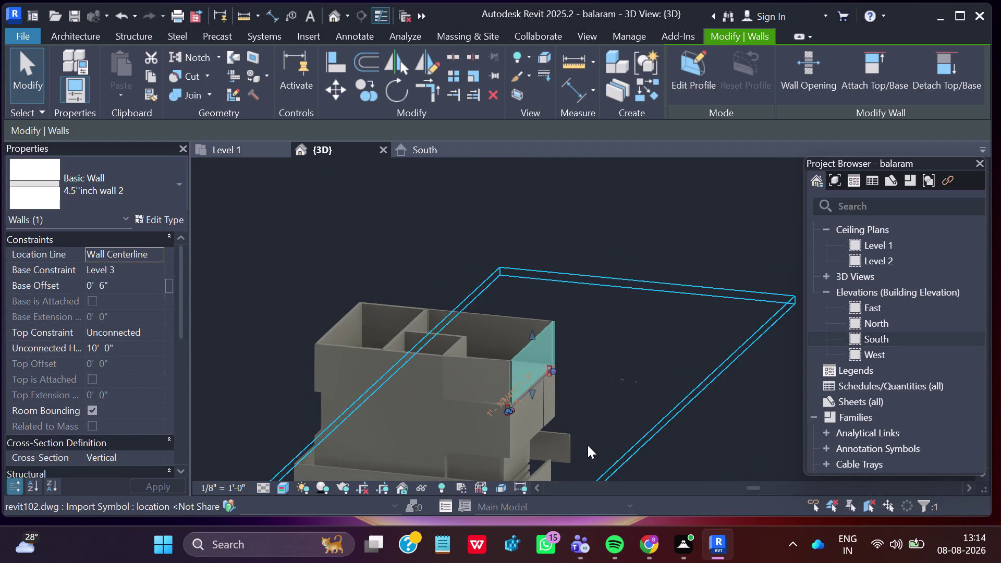
middle_drag(605, 429, 447, 441)
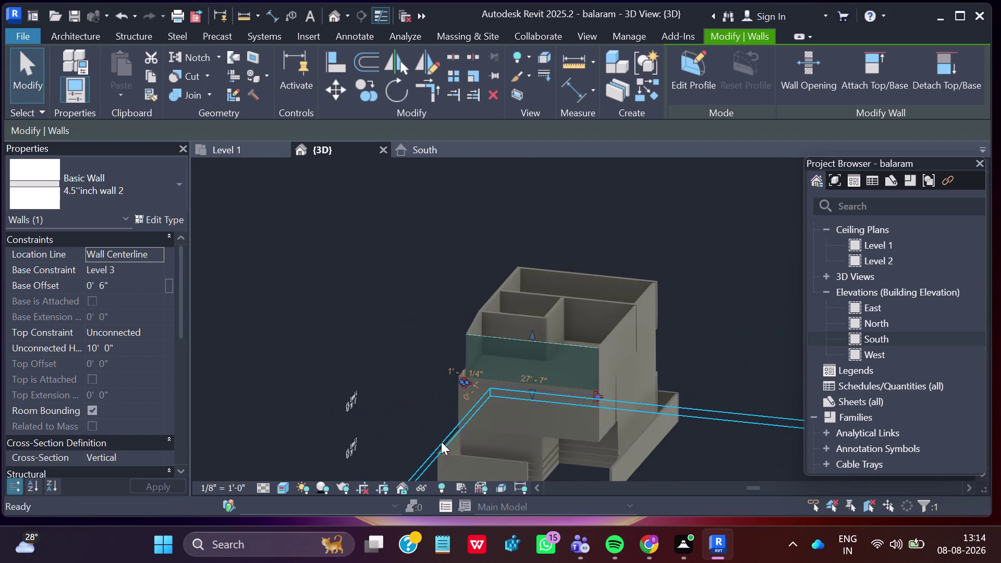
key(Escape)
scroll(down, 3)
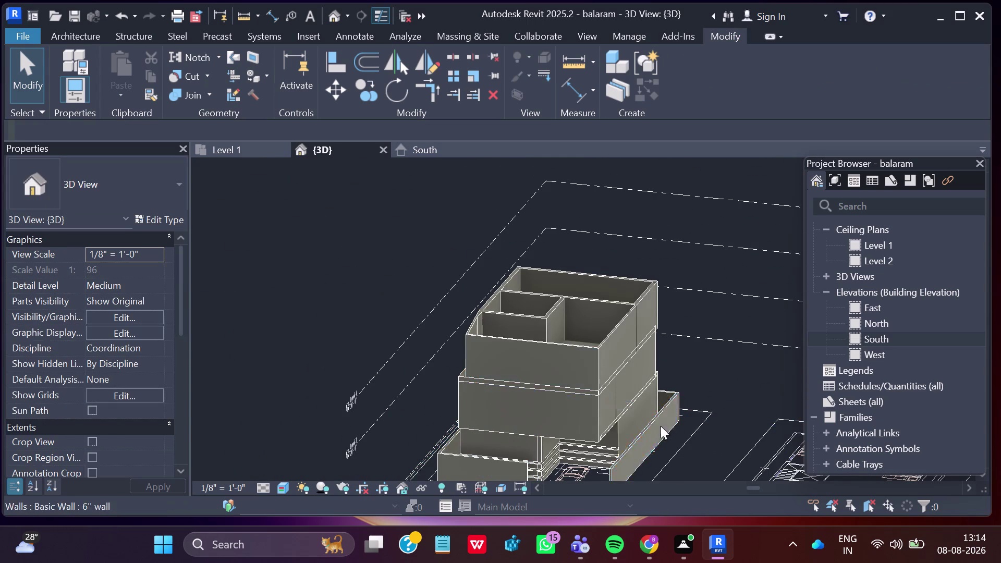
scroll(down, 3)
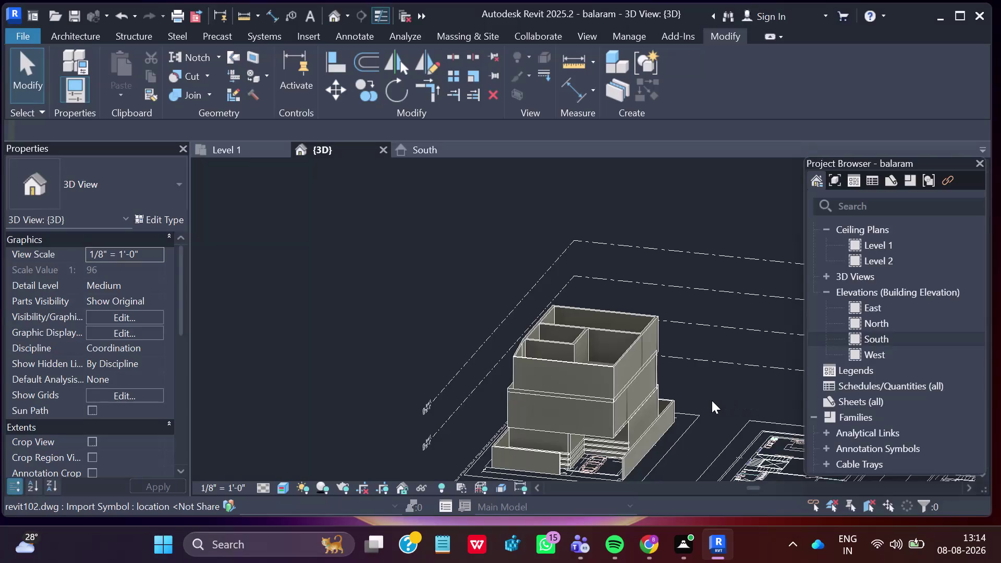
scroll(down, 3)
middle_drag(698, 421, 653, 322)
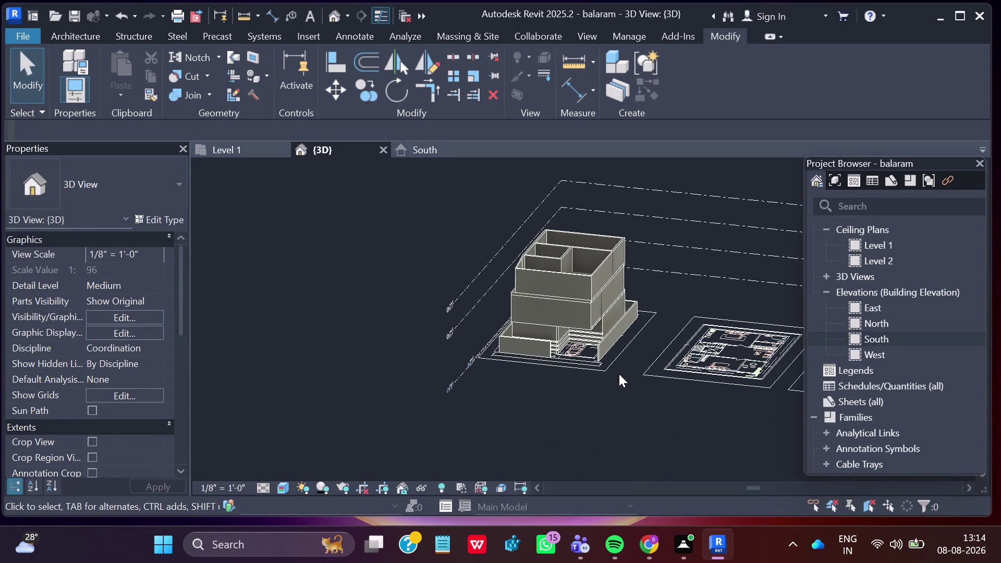
Orbit to a top-down view and window-select several upper-floor walls.
middle_drag(608, 397, 637, 398)
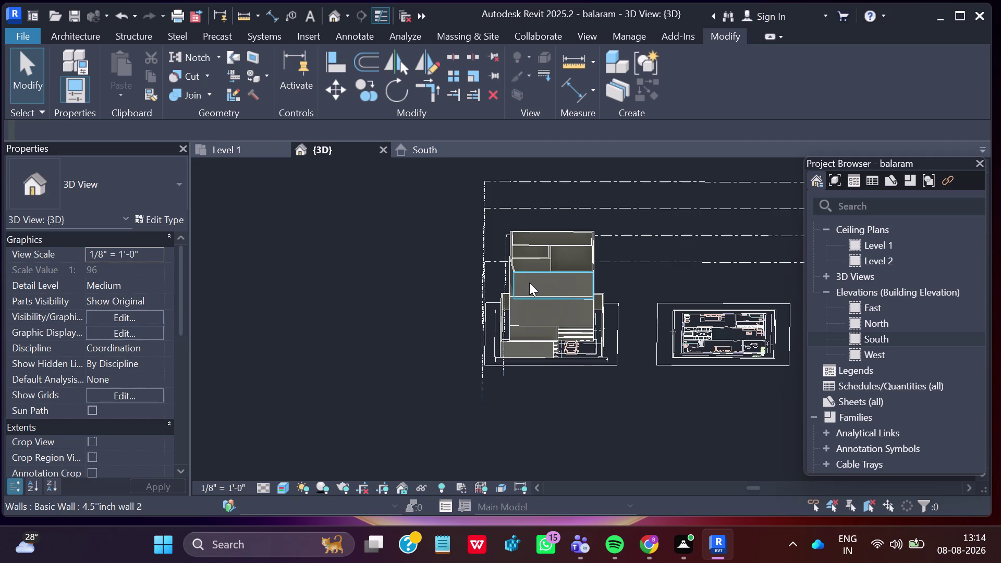
drag(481, 218, 555, 262)
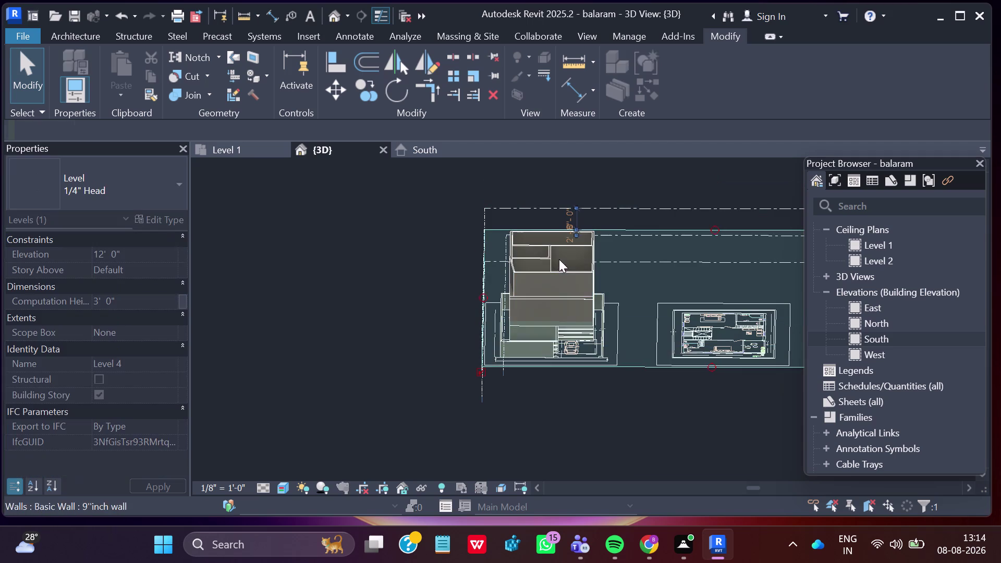
key(Escape)
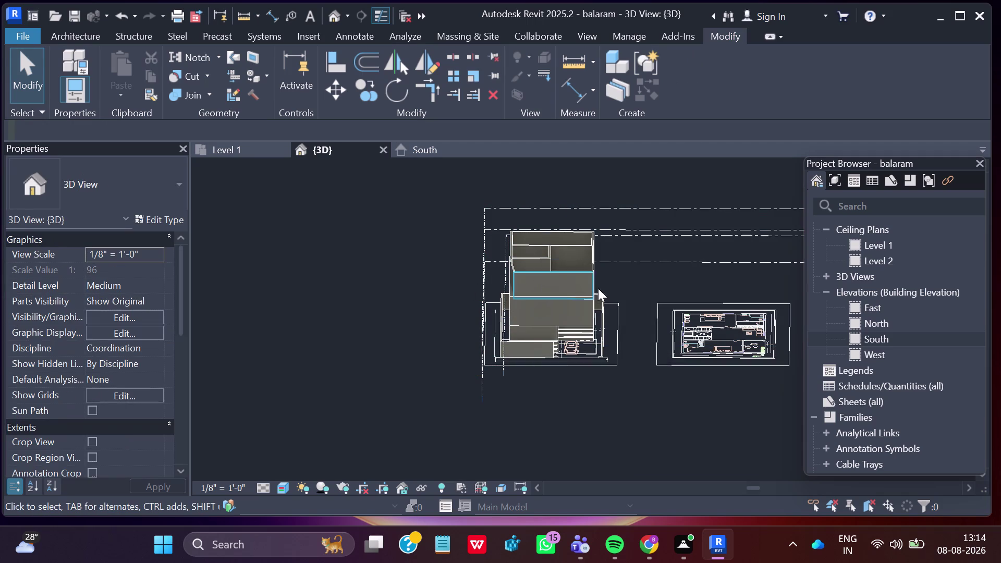
scroll(up, 3)
scroll(up, 3)
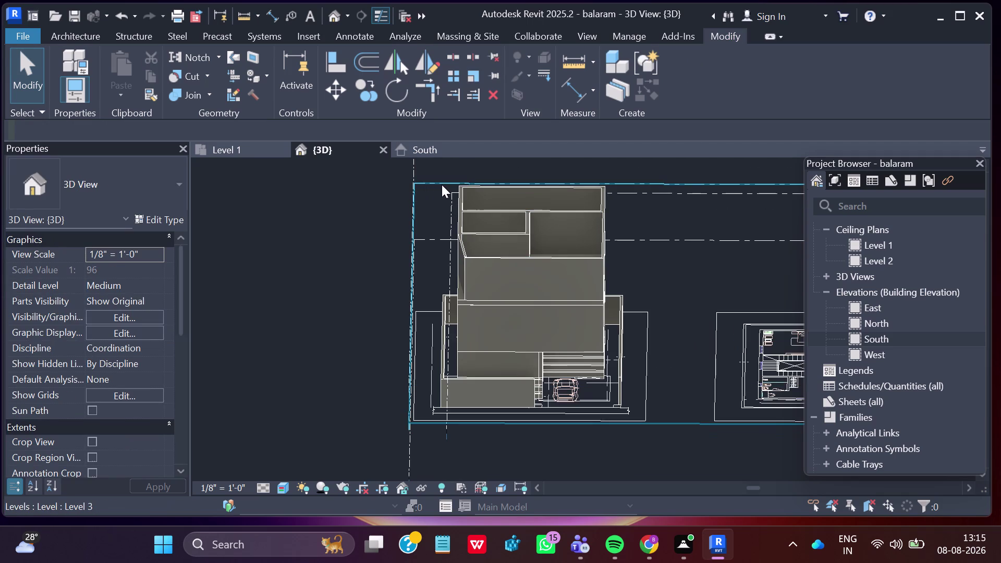
scroll(up, 3)
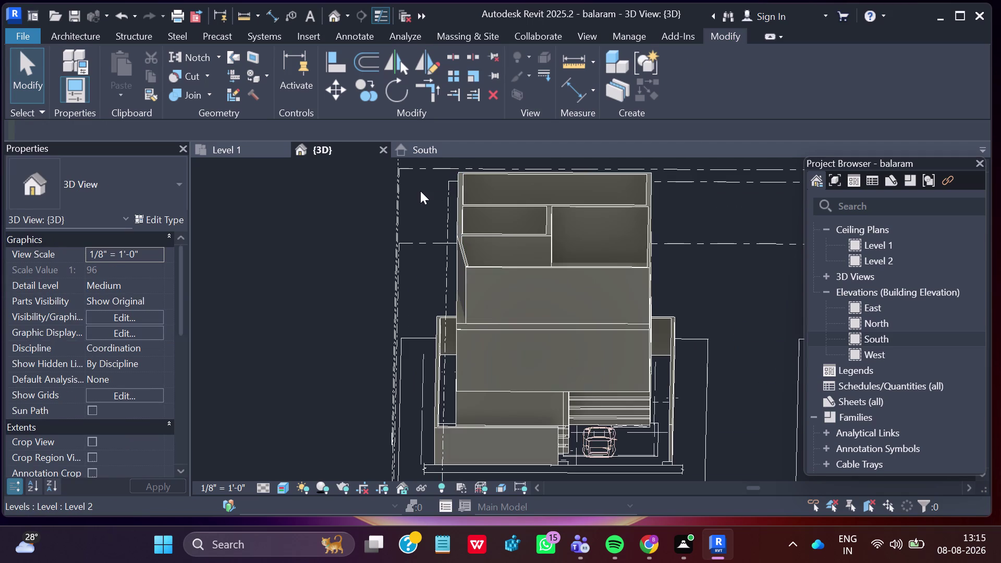
drag(434, 175, 671, 300)
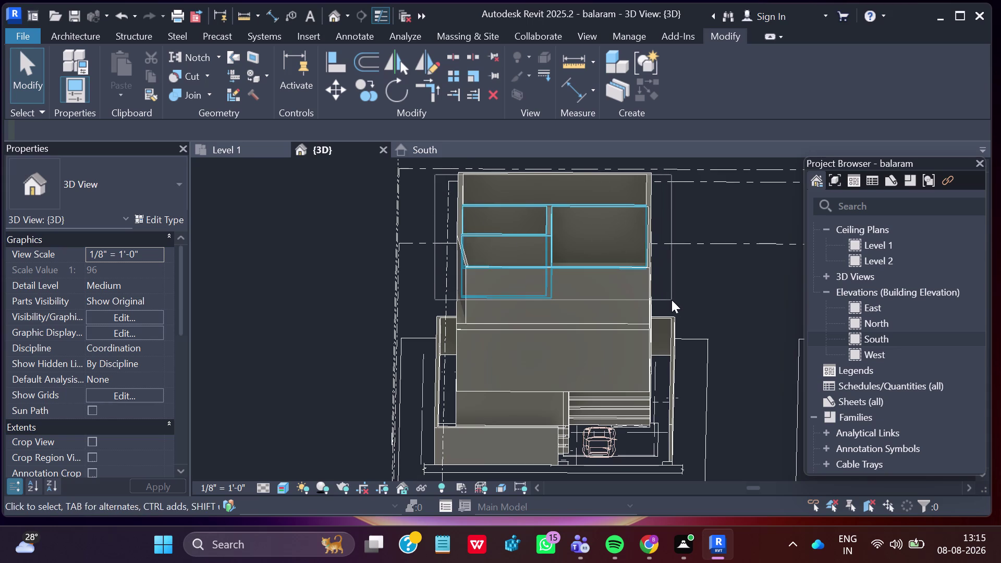
Pick, then deselect, the thin walls along the upper tier's right edge.
key(Escape)
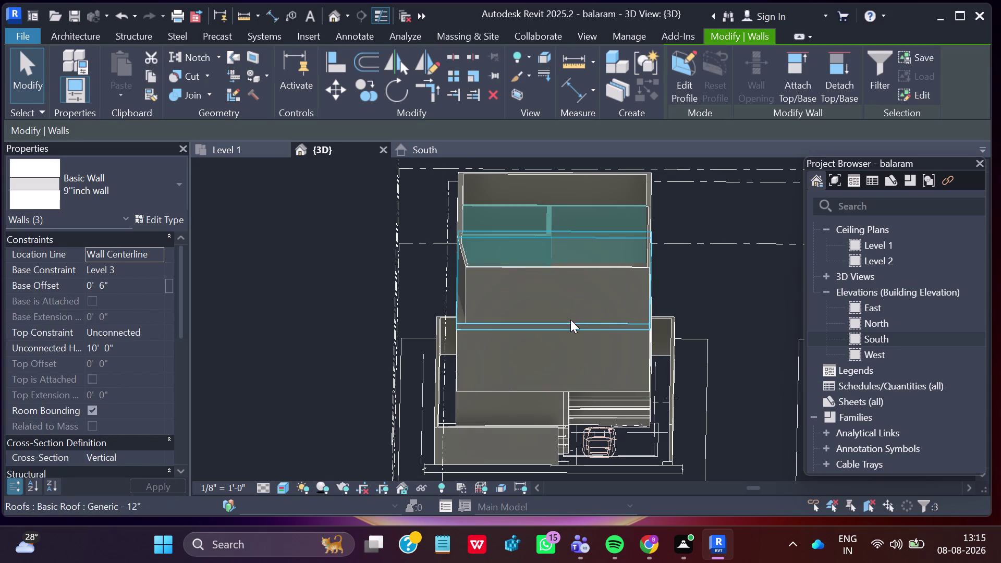
scroll(down, 3)
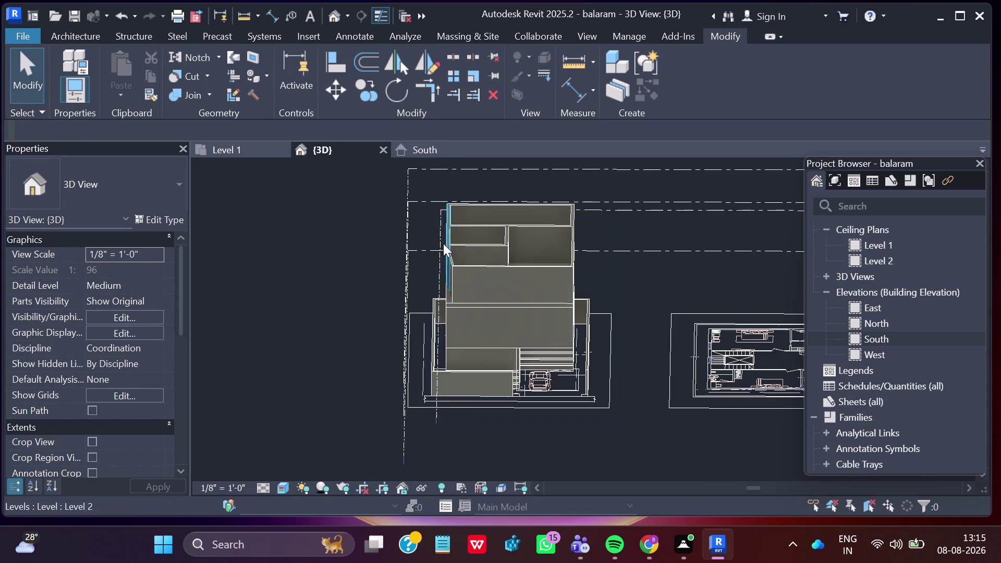
click(526, 263)
click(572, 257)
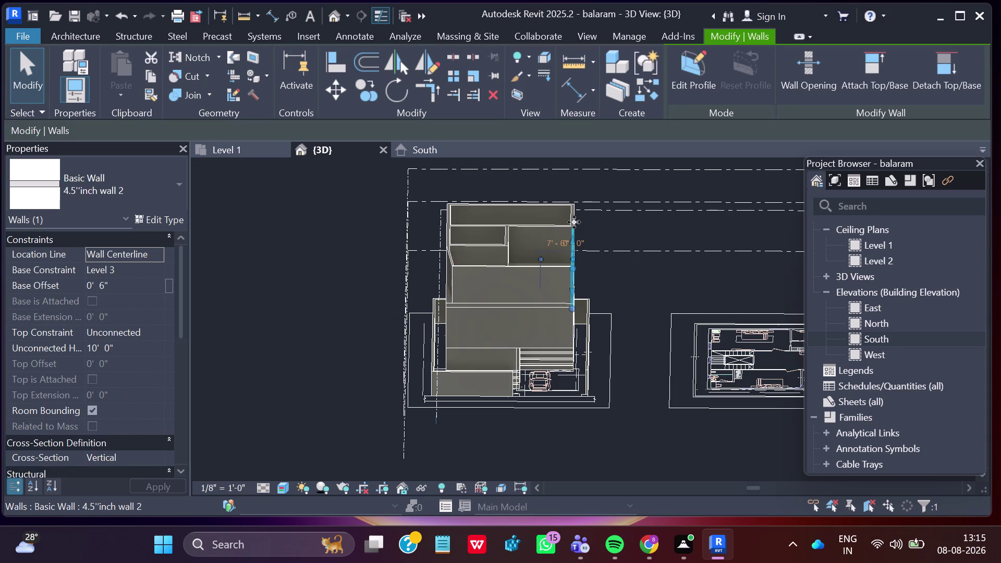
click(574, 222)
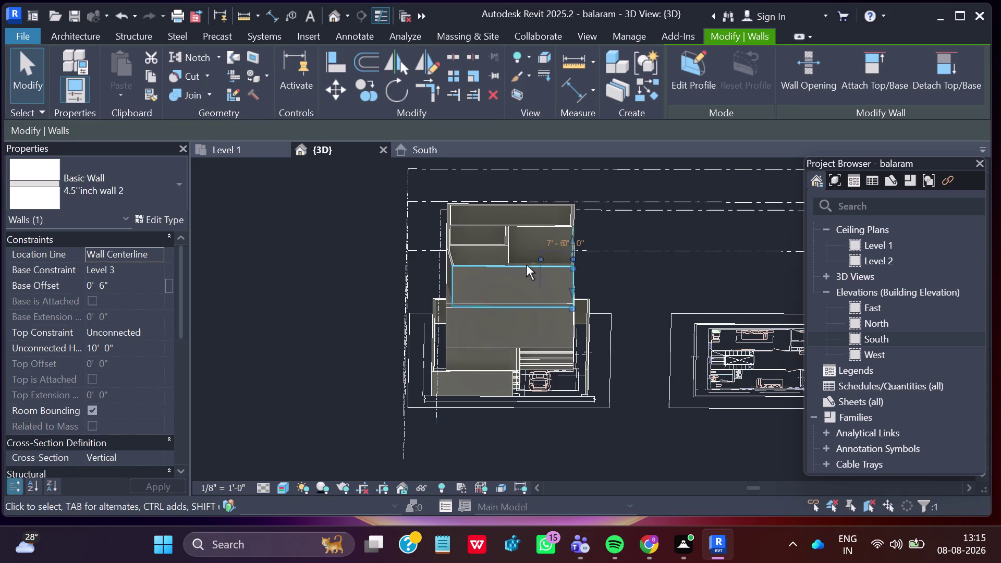
click(538, 263)
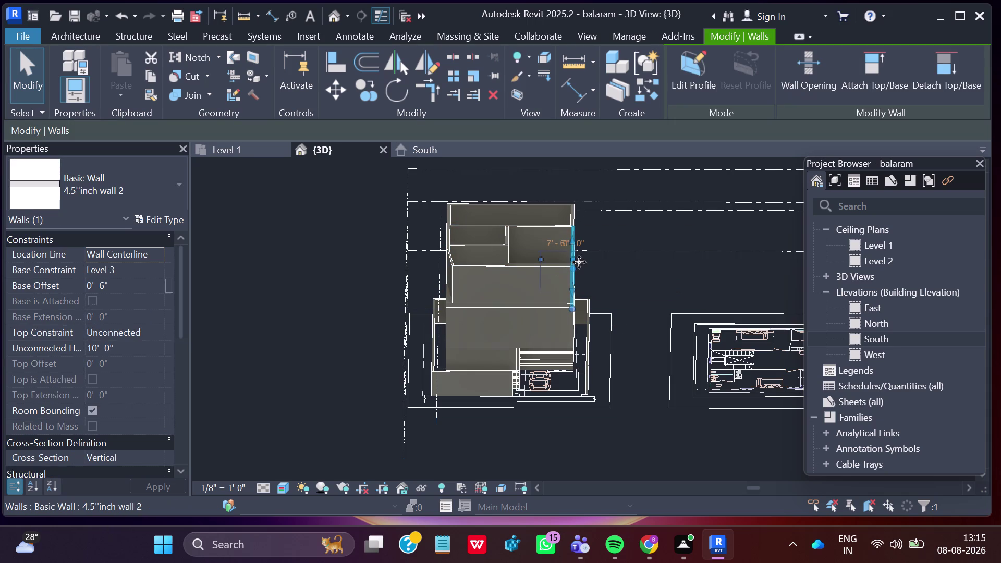
click(579, 255)
click(575, 217)
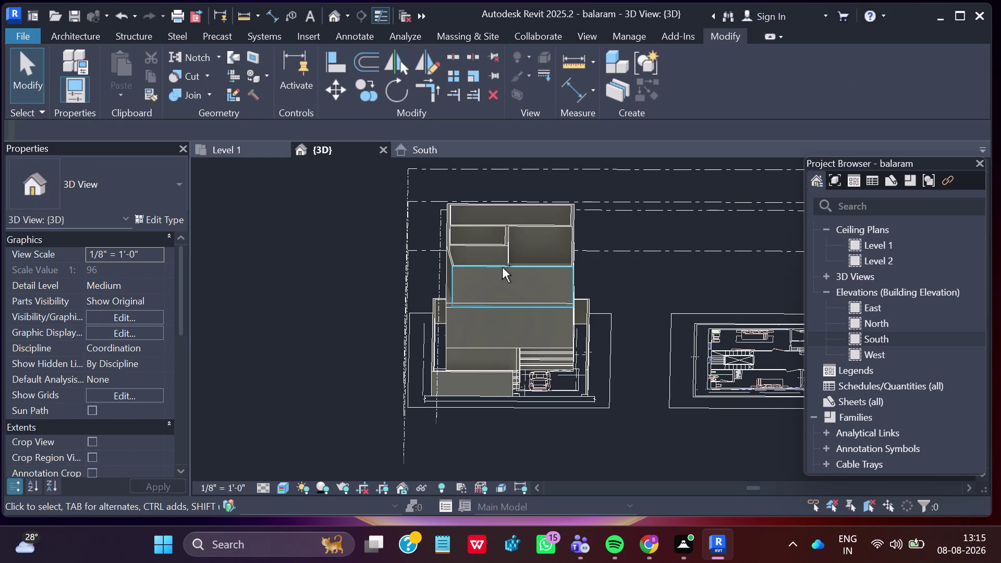
Select the 9" middle wall and the other upper-floor walls, then delete them.
click(545, 265)
click(572, 254)
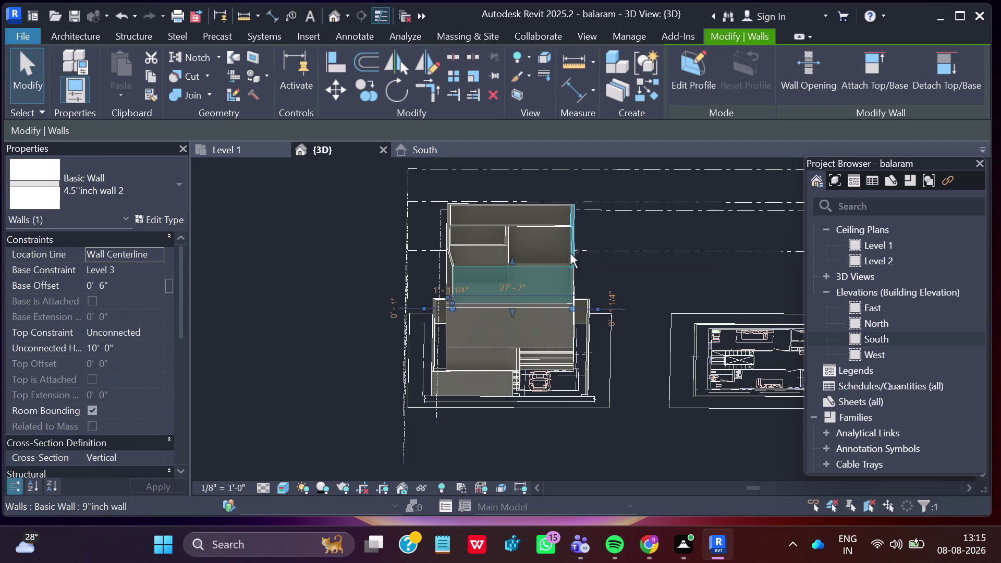
click(561, 223)
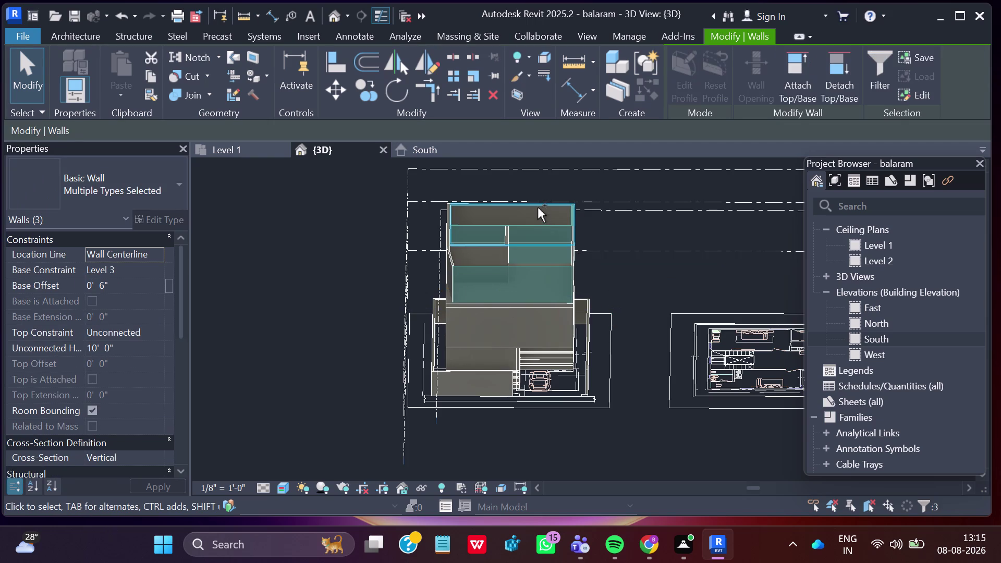
click(534, 205)
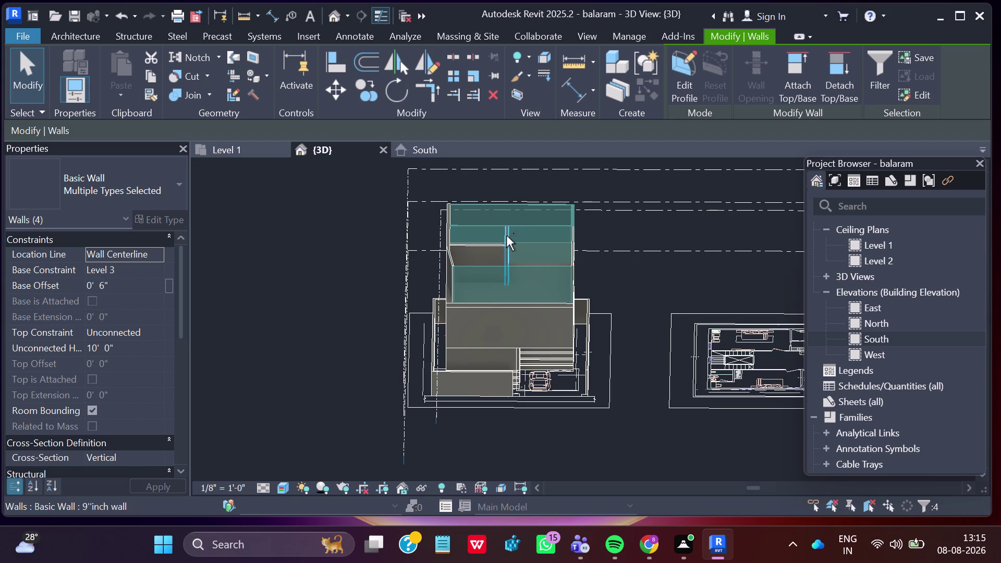
click(505, 236)
click(478, 245)
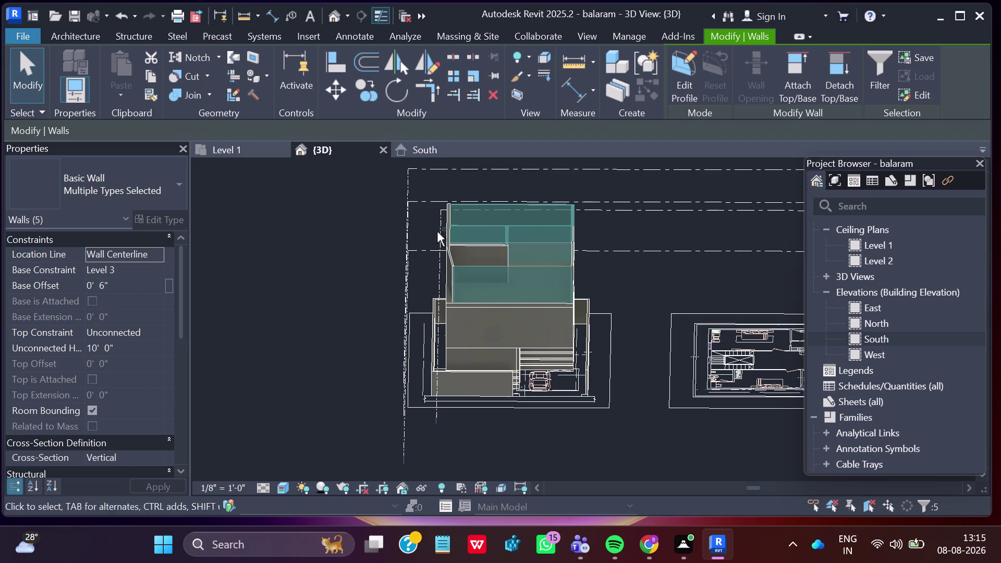
click(448, 242)
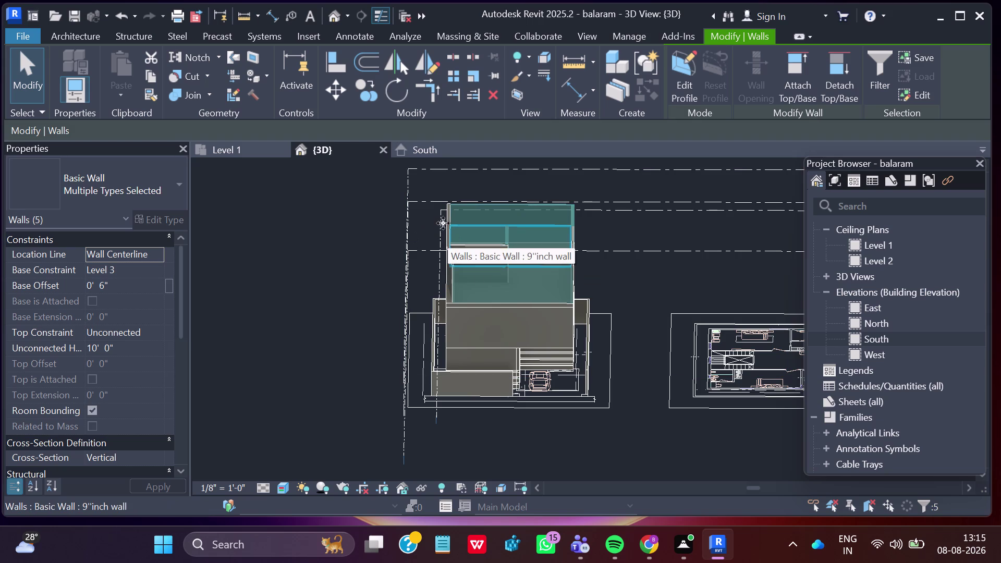
click(448, 220)
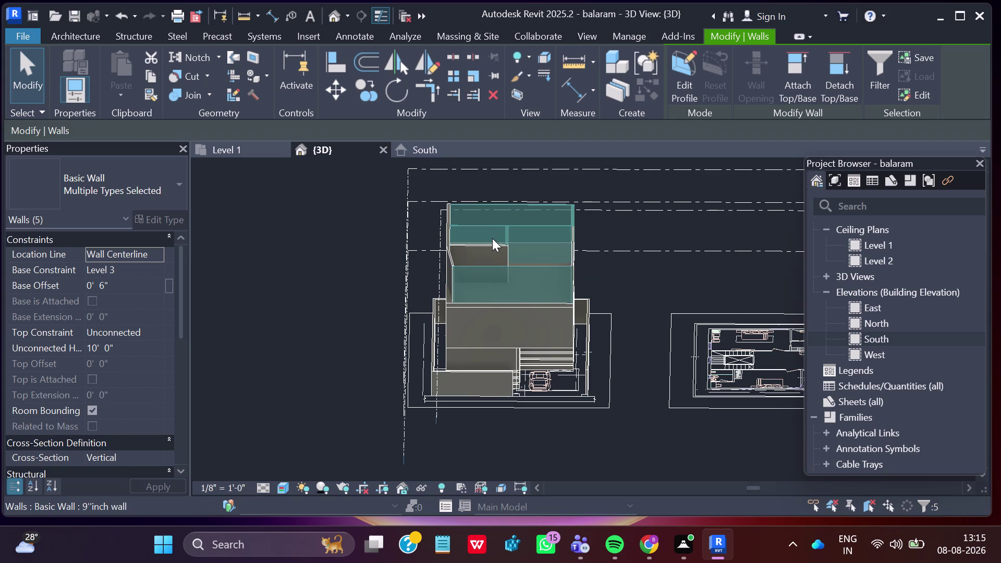
key(Delete)
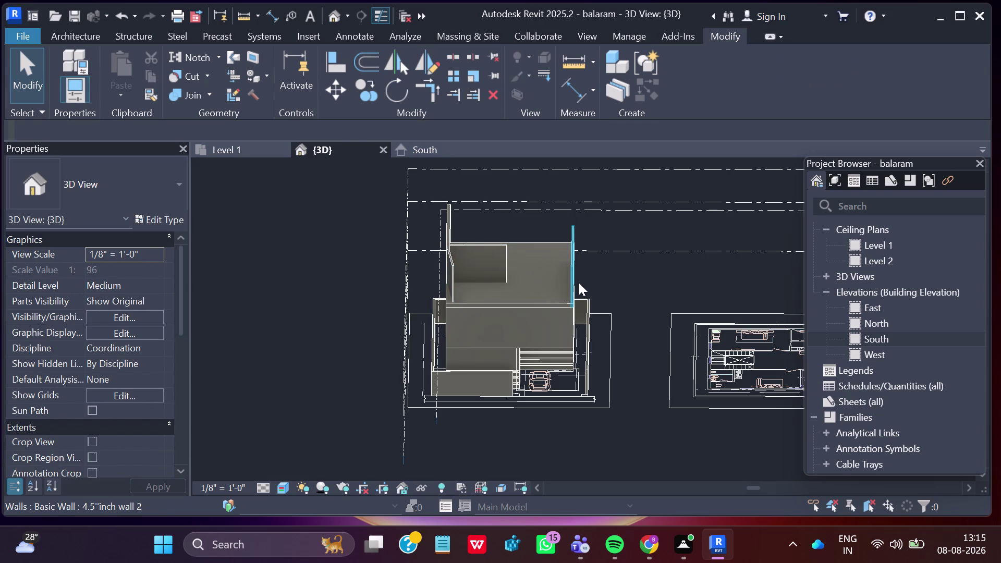
Orbit to look down on the house and delete the thin wall at the roof's front.
scroll(up, 3)
scroll(up, 3)
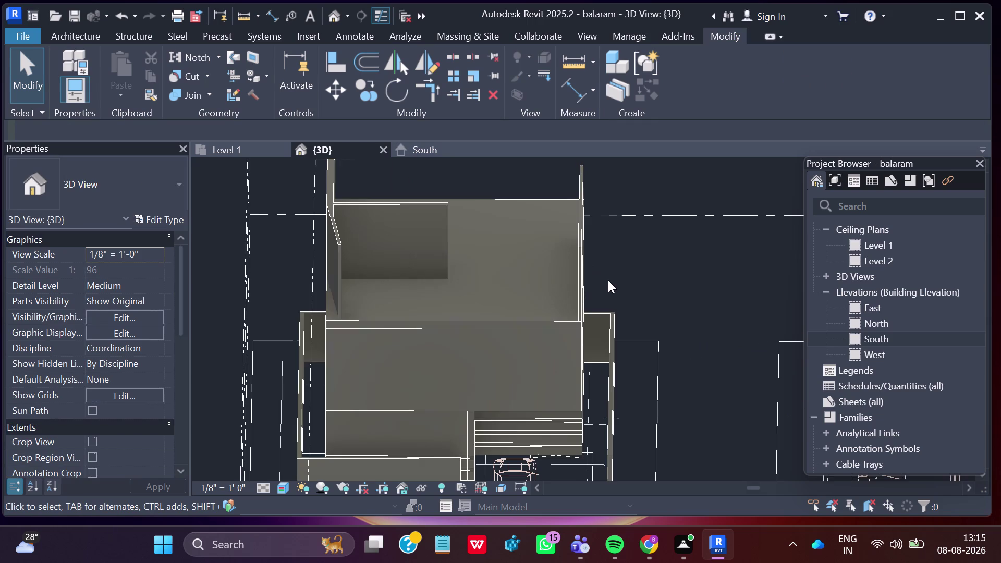
middle_drag(622, 274, 568, 290)
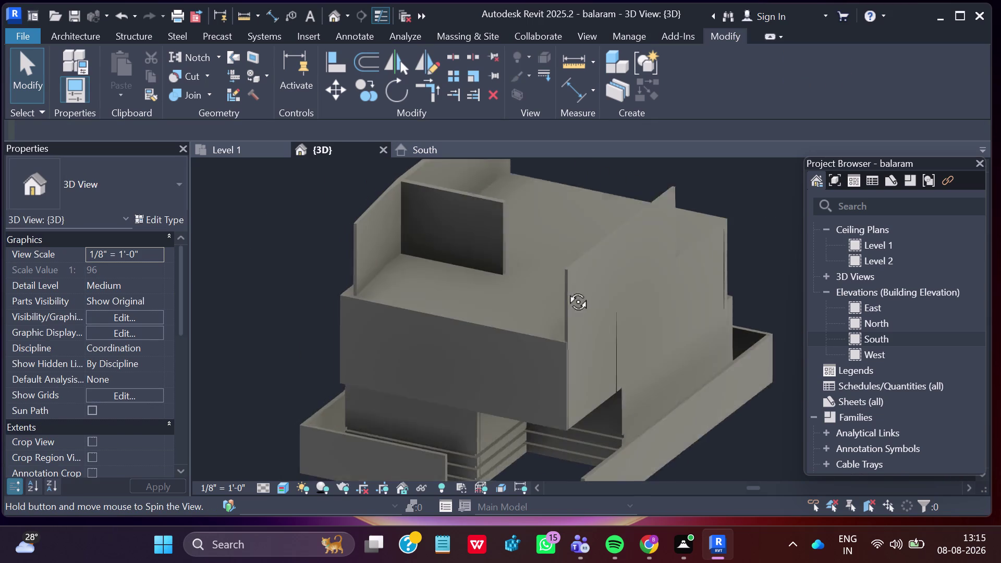
middle_drag(568, 290, 556, 292)
click(583, 294)
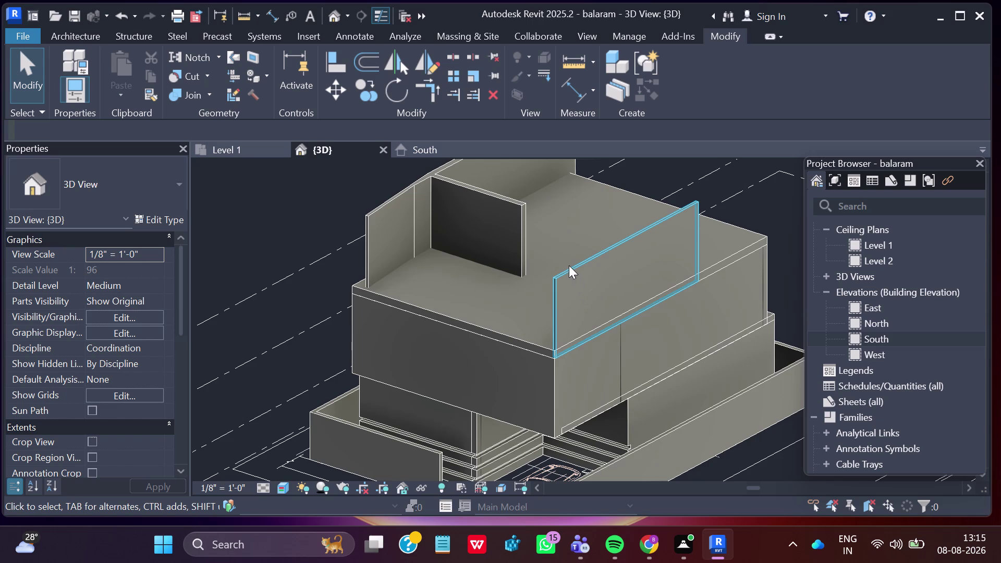
click(571, 269)
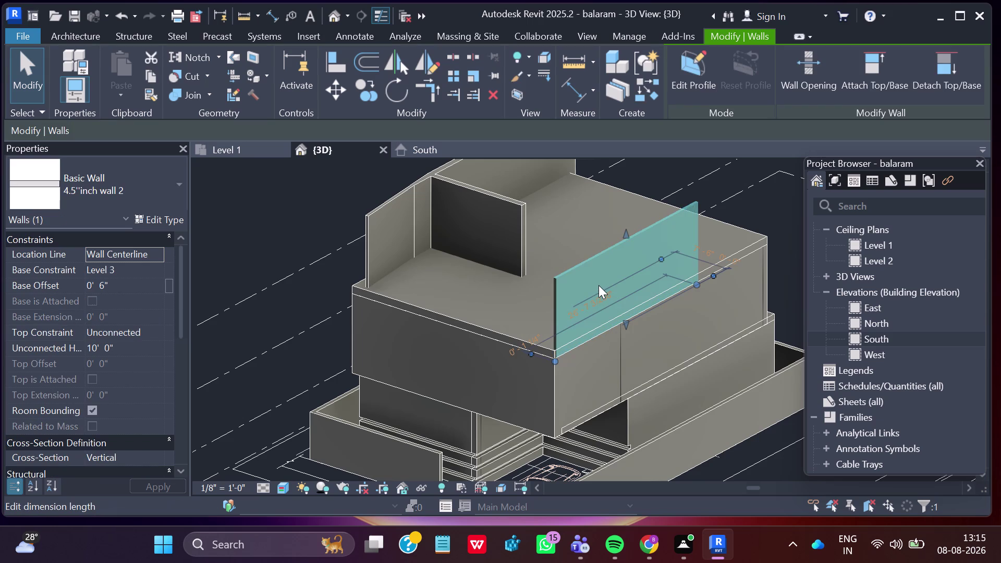
key(Delete)
Delete the short dark wall and the two thin walls at the roof's left edge.
click(527, 258)
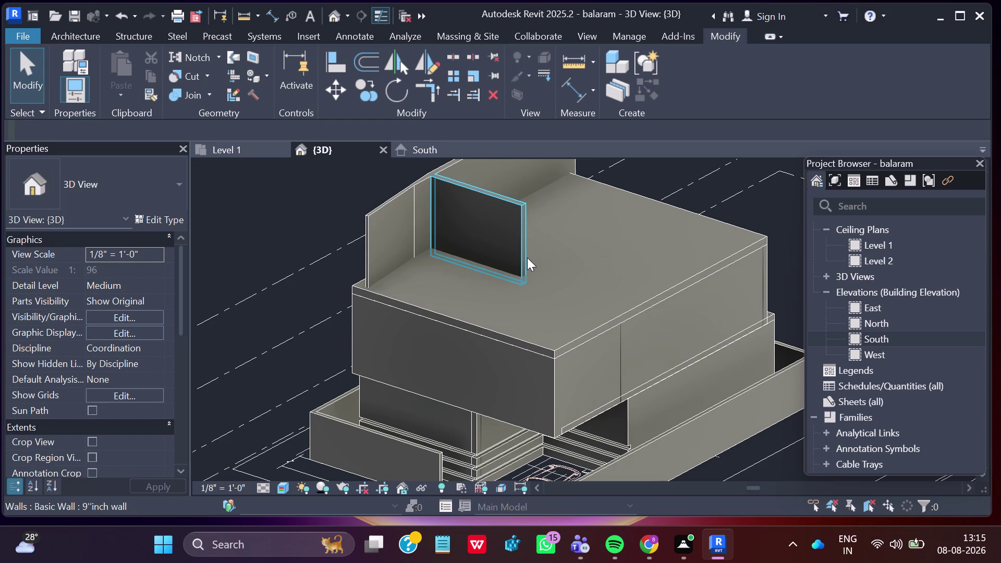
key(Delete)
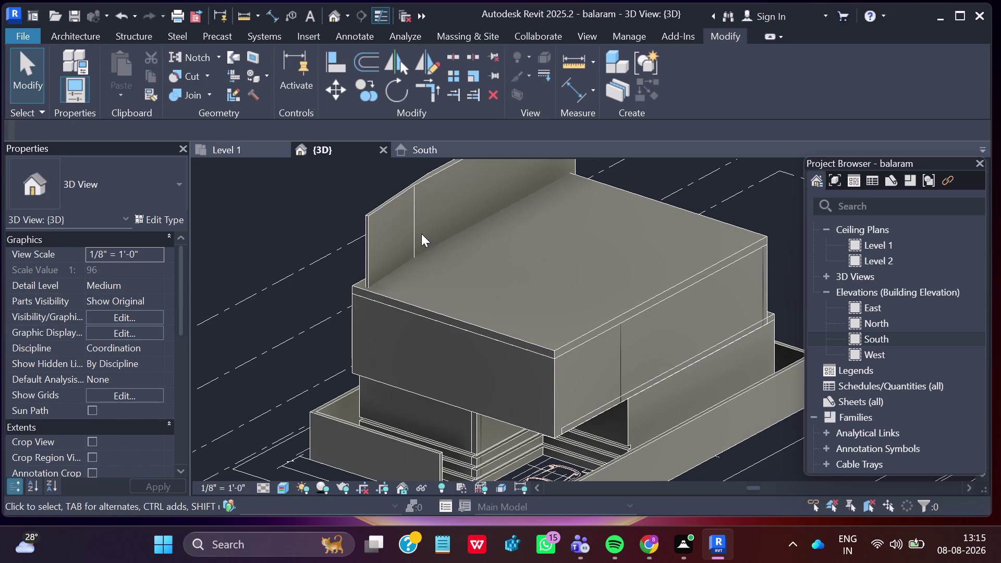
click(417, 229)
key(Delete)
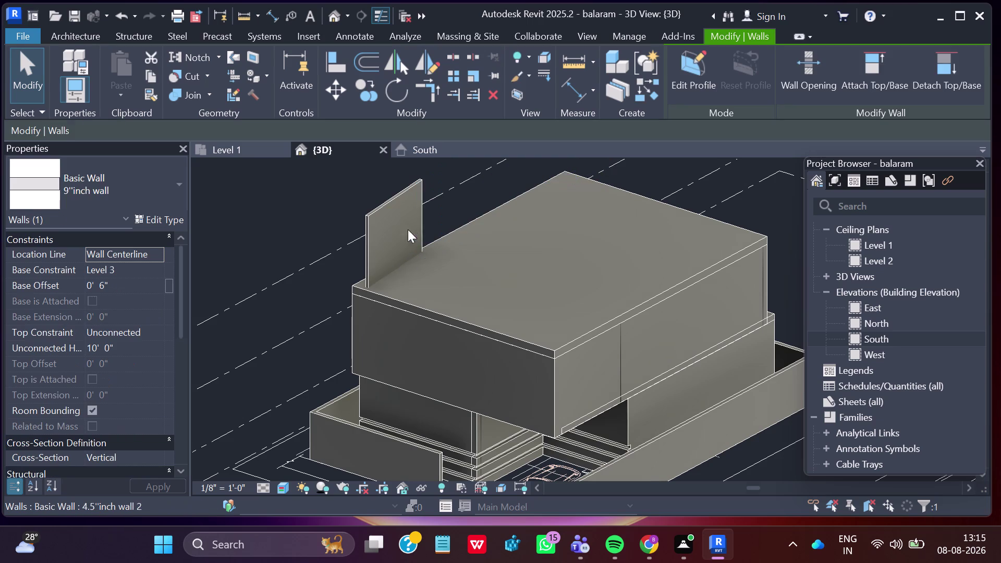
click(387, 228)
click(379, 210)
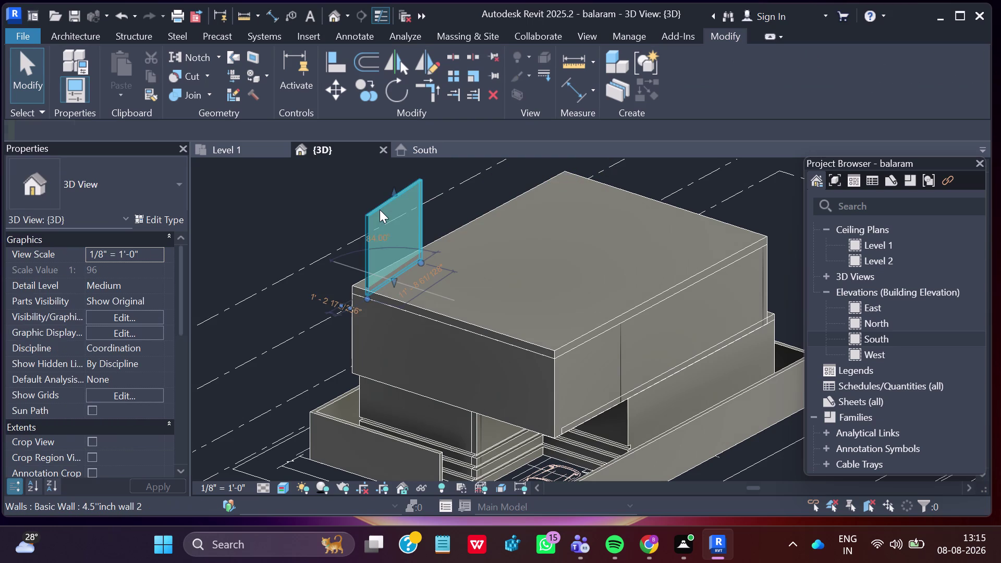
key(Delete)
scroll(down, 3)
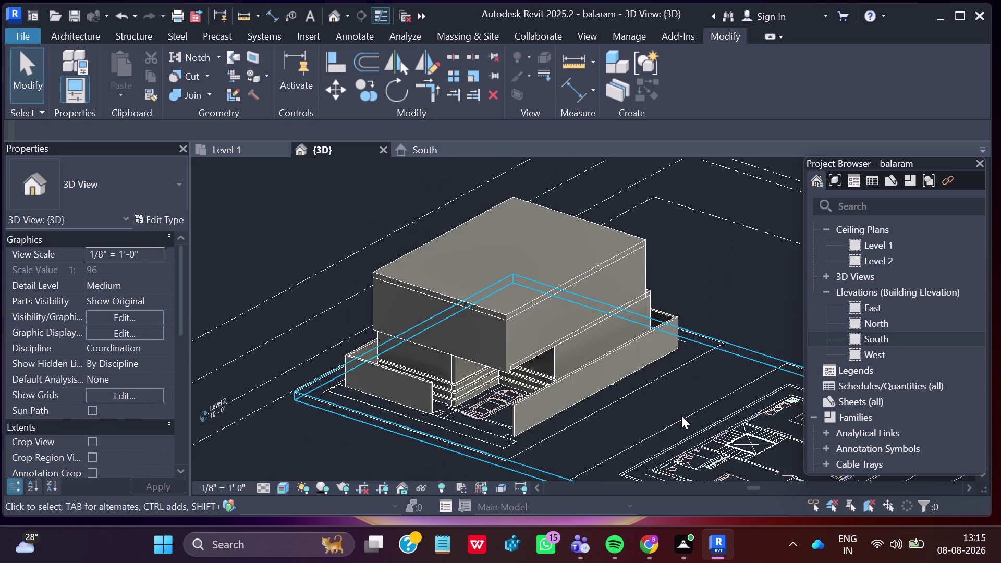
Zoom out and pan the 3D view across the imported plan drawings.
scroll(down, 3)
middle_drag(716, 423, 643, 378)
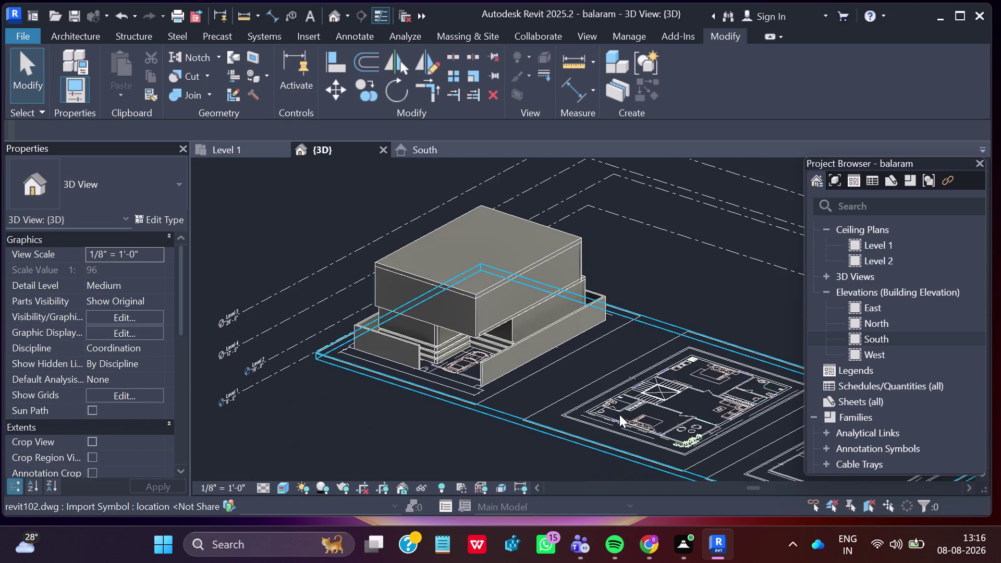
middle_drag(614, 414, 661, 400)
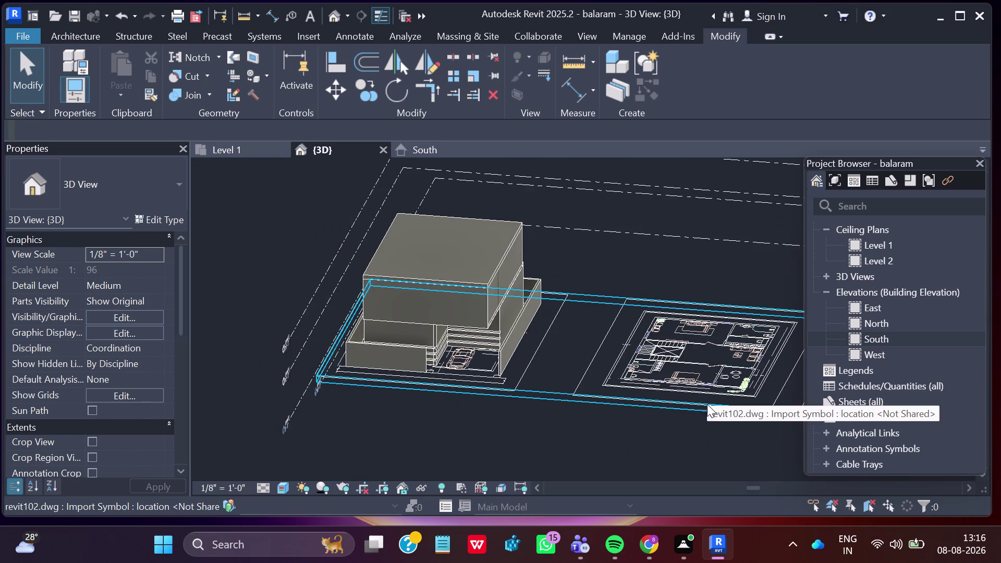
middle_drag(709, 400, 575, 376)
scroll(up, 3)
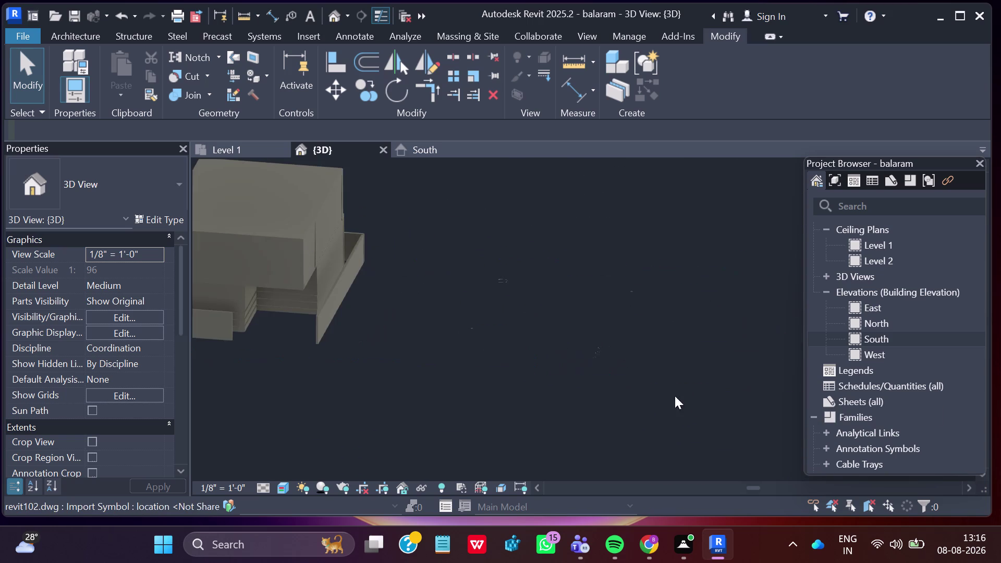
scroll(down, 3)
scroll(down, 3)
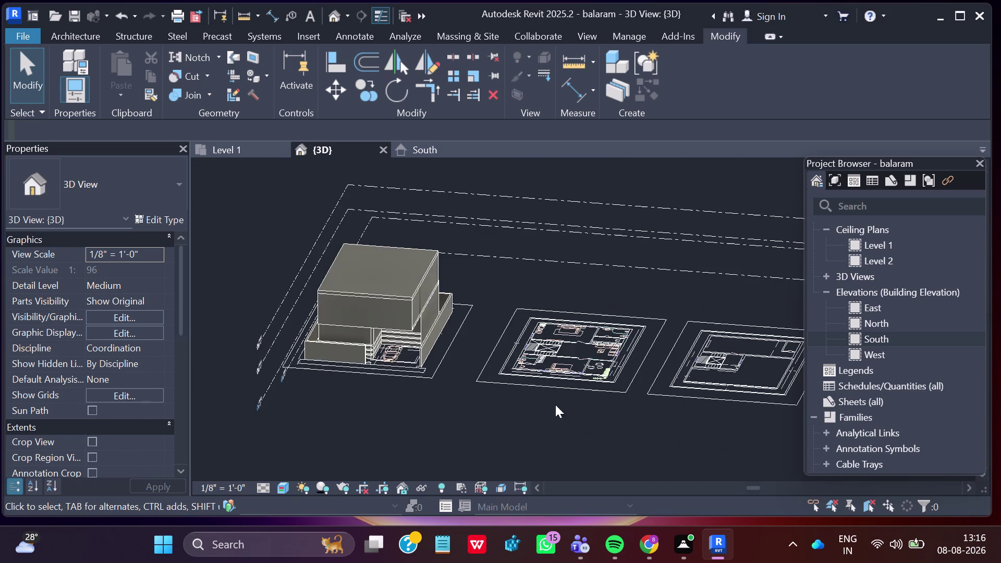
Switch to Level 1, pan to the floor plans, and start a 4.5" wall, 10' tall.
click(244, 153)
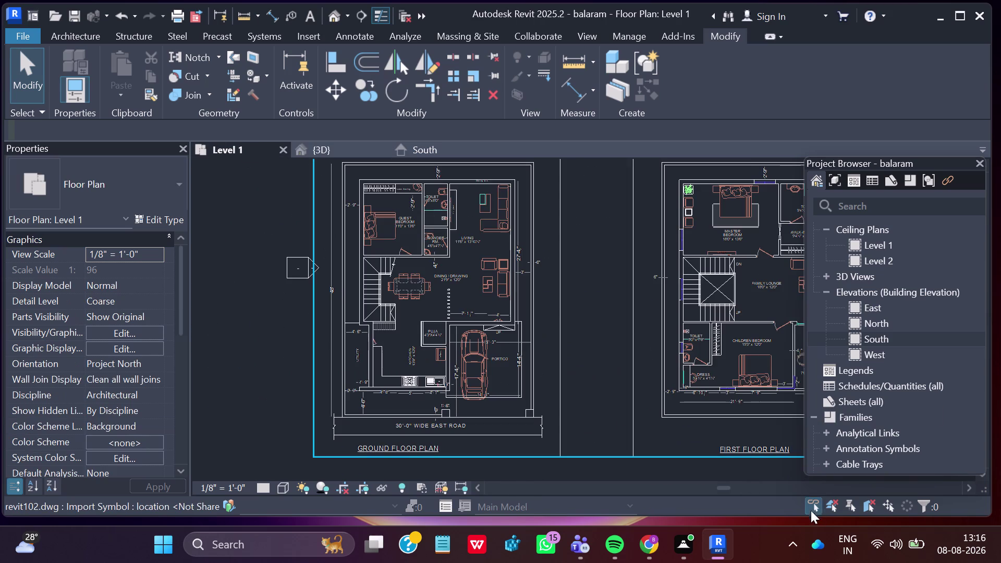
middle_drag(713, 460, 382, 401)
scroll(down, 3)
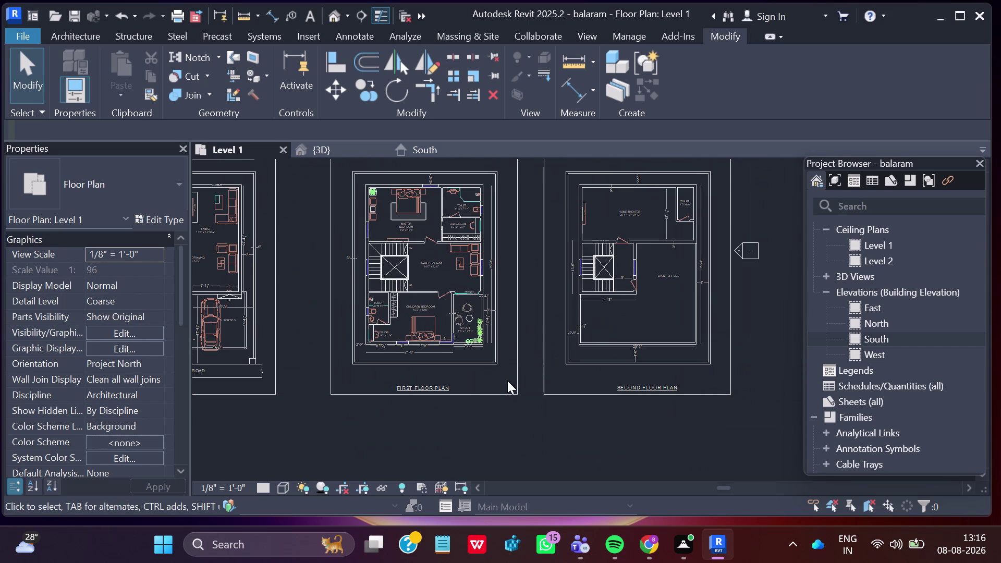
click(82, 36)
click(61, 100)
click(98, 127)
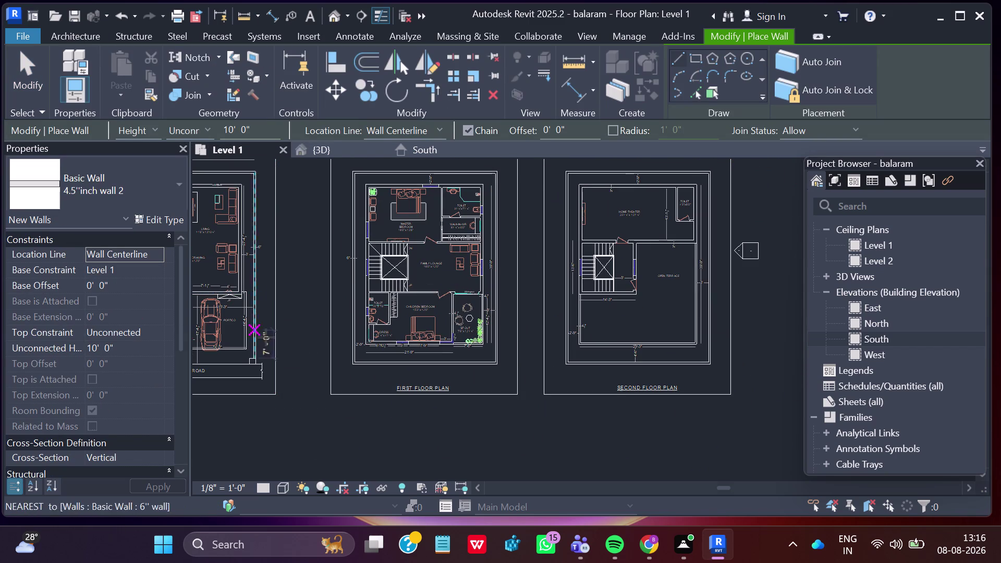
Trace a vertical 4.5" wall from the second floor plan's top corner to its bottom corner.
scroll(up, 3)
scroll(up, 3)
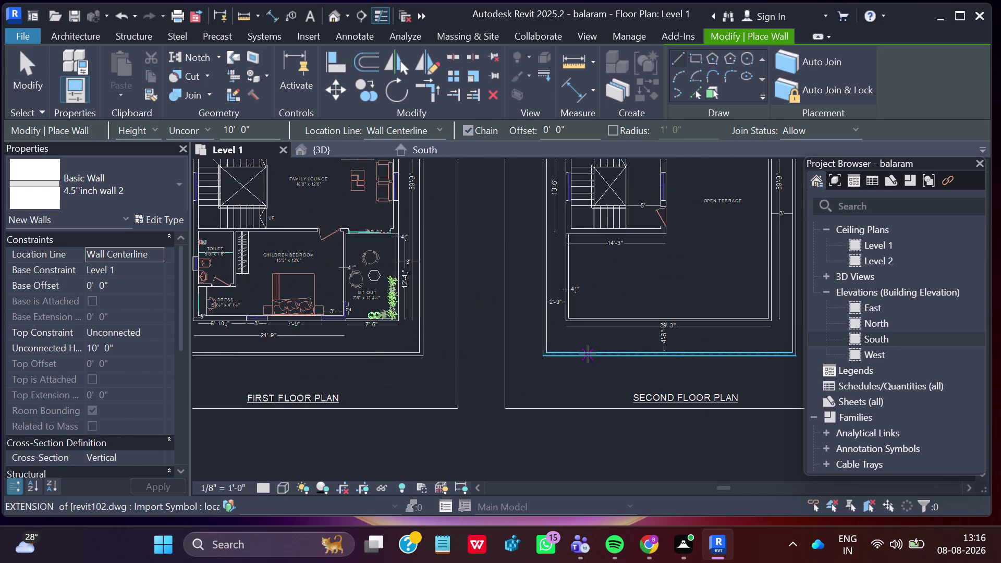
scroll(up, 3)
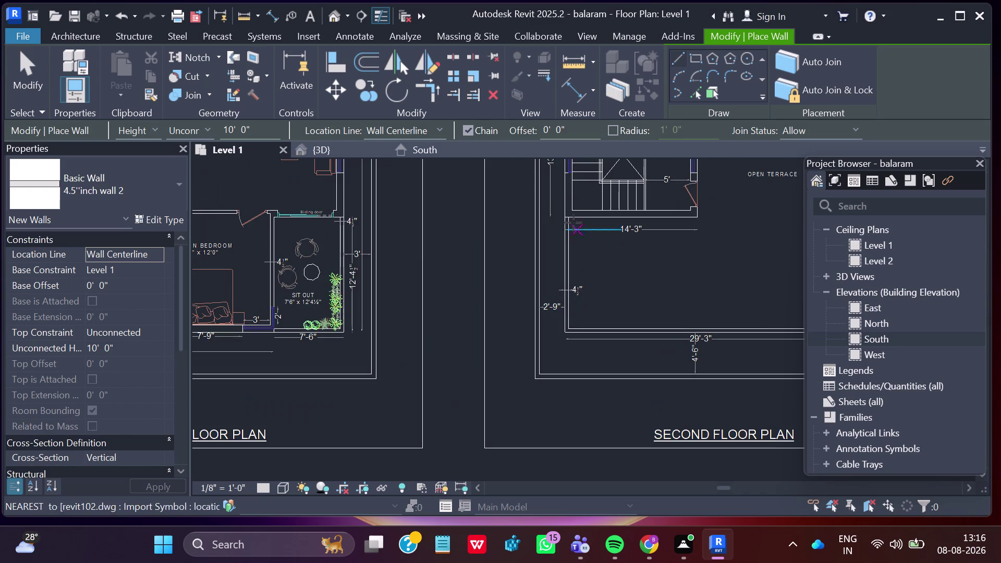
scroll(up, 3)
scroll(up, 3)
scroll(up, 3)
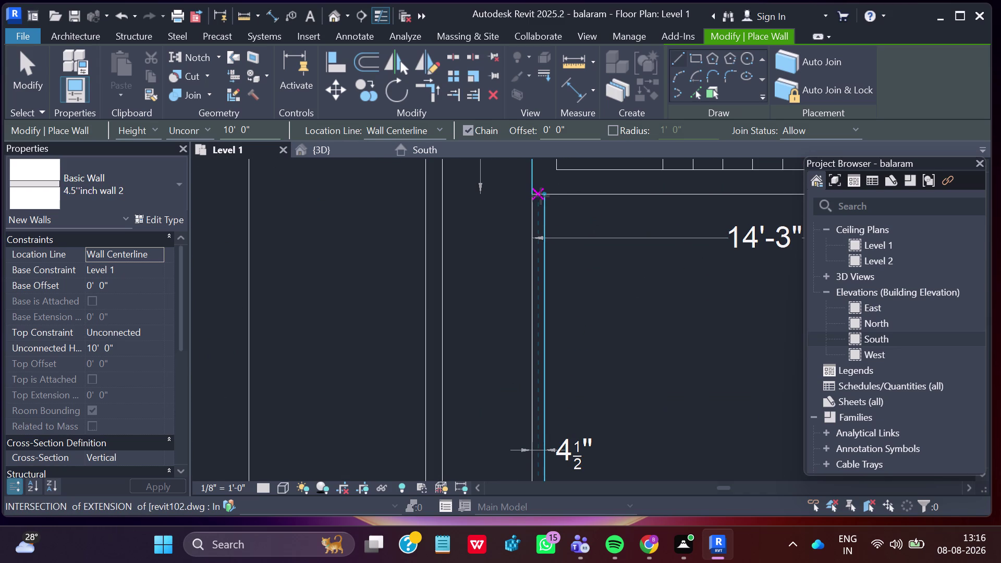
click(539, 195)
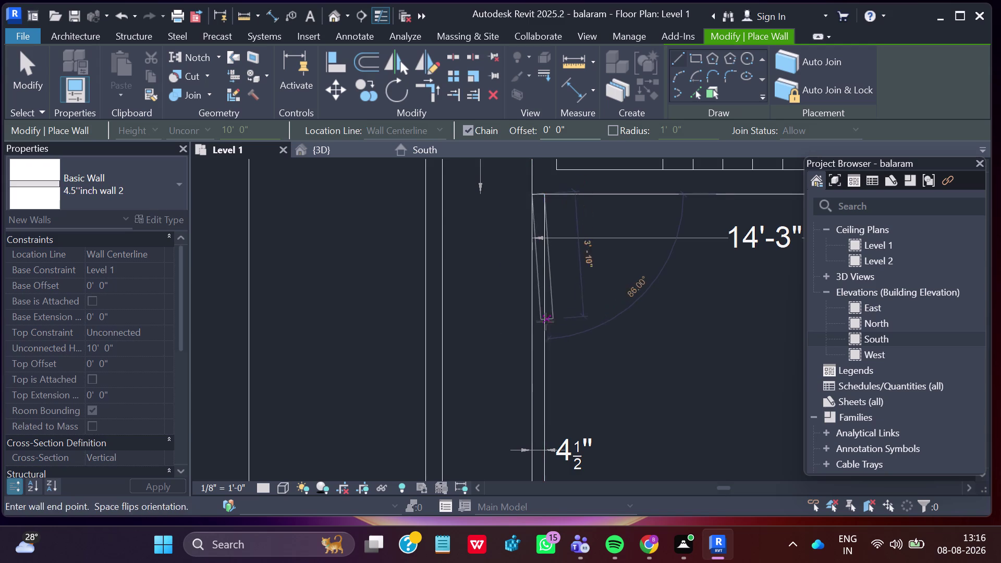
scroll(down, 3)
scroll(down, 3)
middle_drag(535, 413, 519, 315)
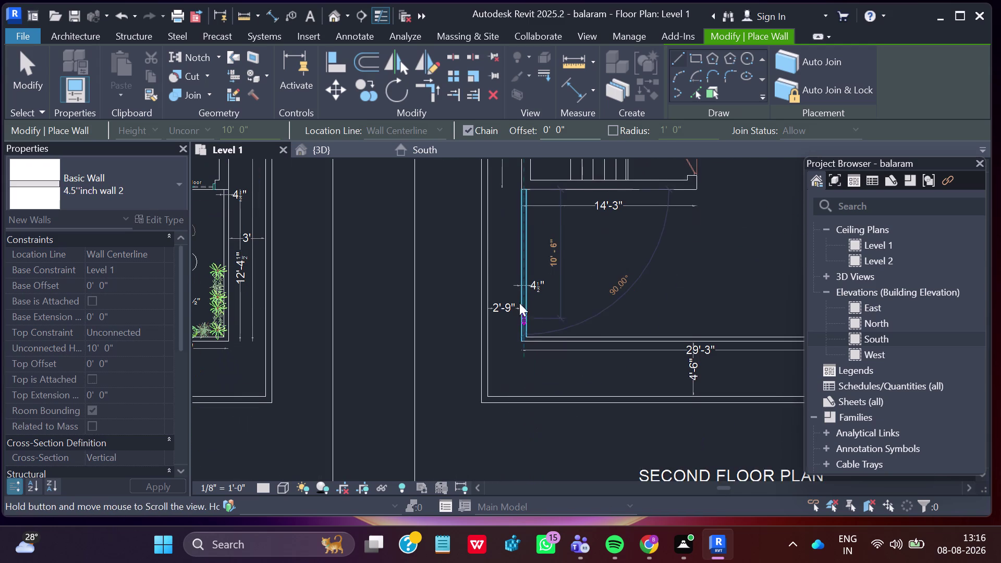
scroll(up, 3)
scroll(up, 3)
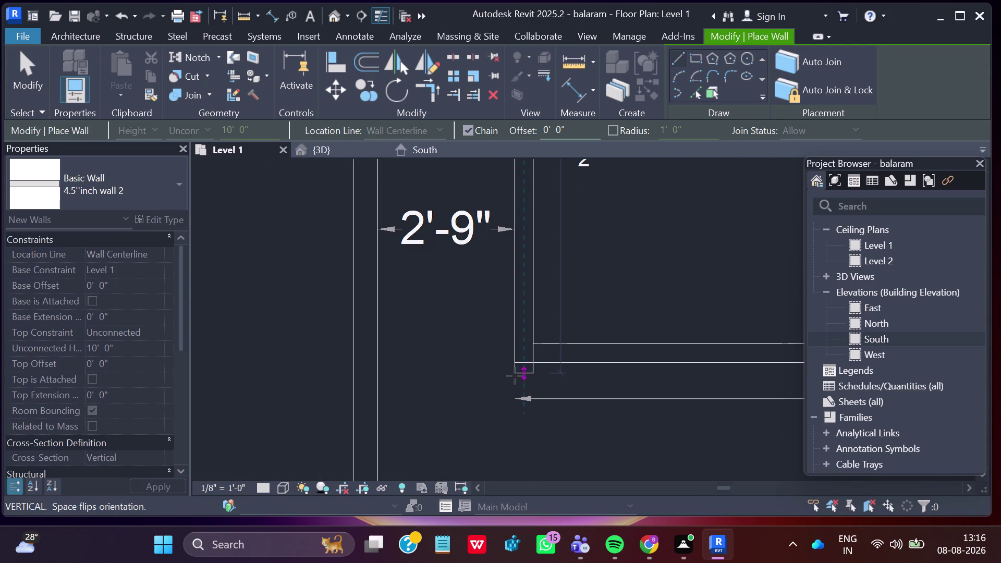
click(523, 359)
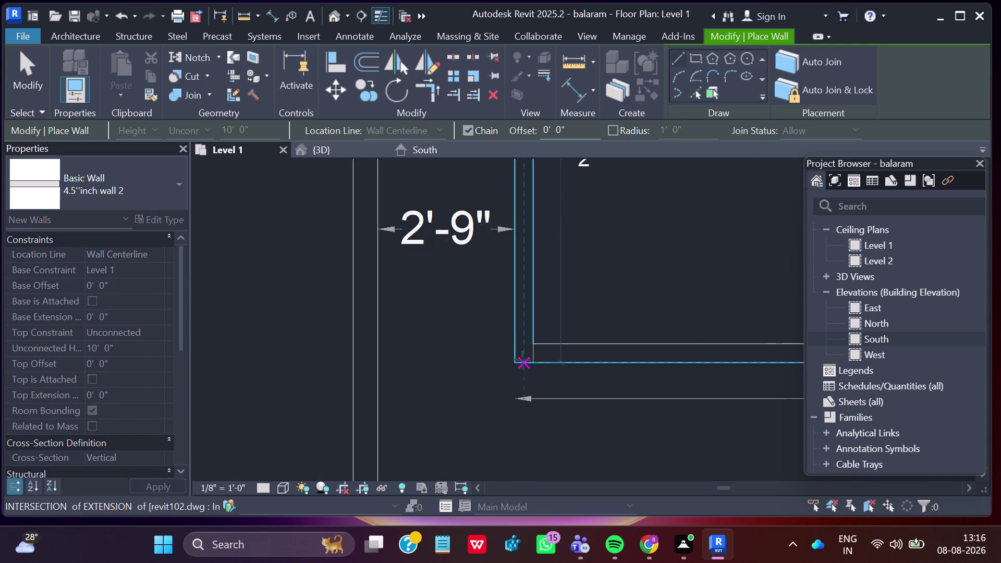
key(Escape)
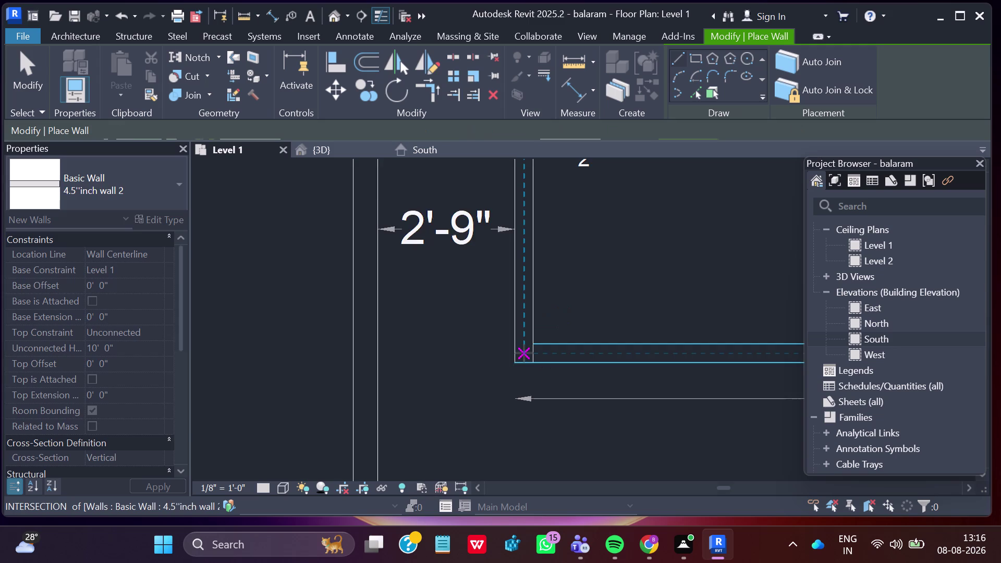
Trace the bottom 4.5" wall along the plan's lower edge to the right corner.
scroll(up, 3)
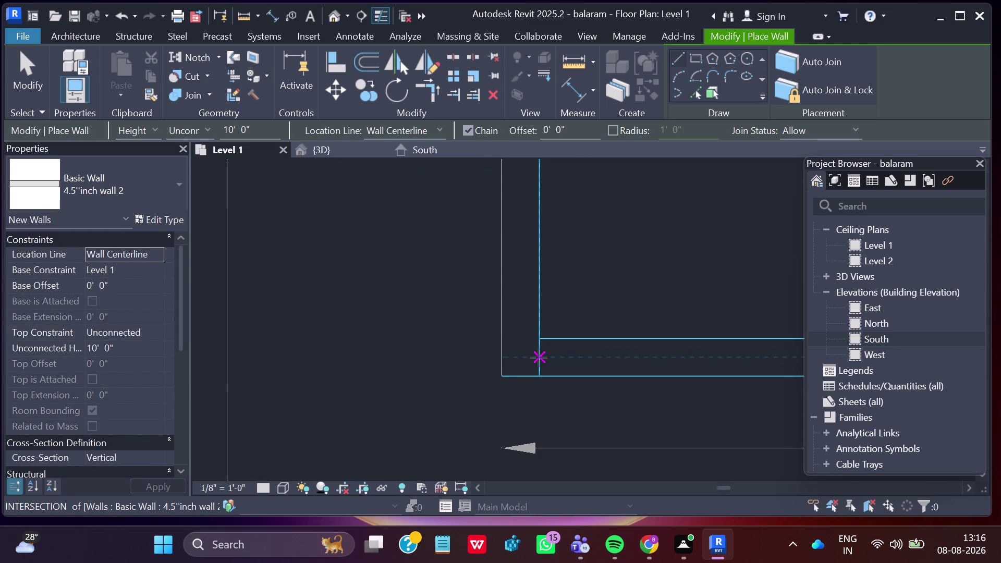
drag(539, 357, 548, 358)
scroll(down, 3)
middle_drag(745, 361, 537, 361)
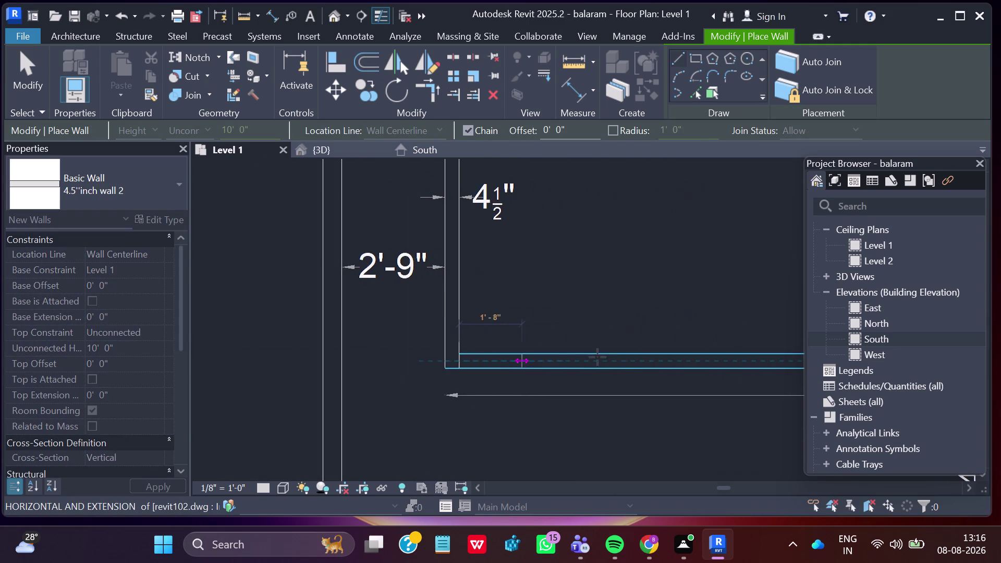
scroll(down, 3)
scroll(down, 3)
middle_drag(689, 347, 519, 363)
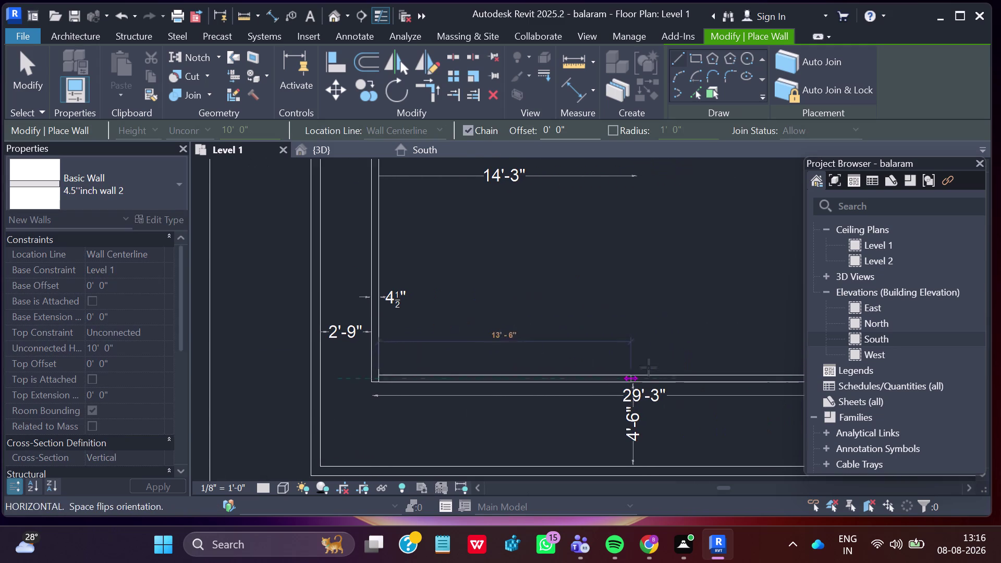
middle_drag(675, 369, 570, 383)
scroll(down, 3)
middle_drag(696, 383, 600, 384)
scroll(up, 3)
scroll(up, 3)
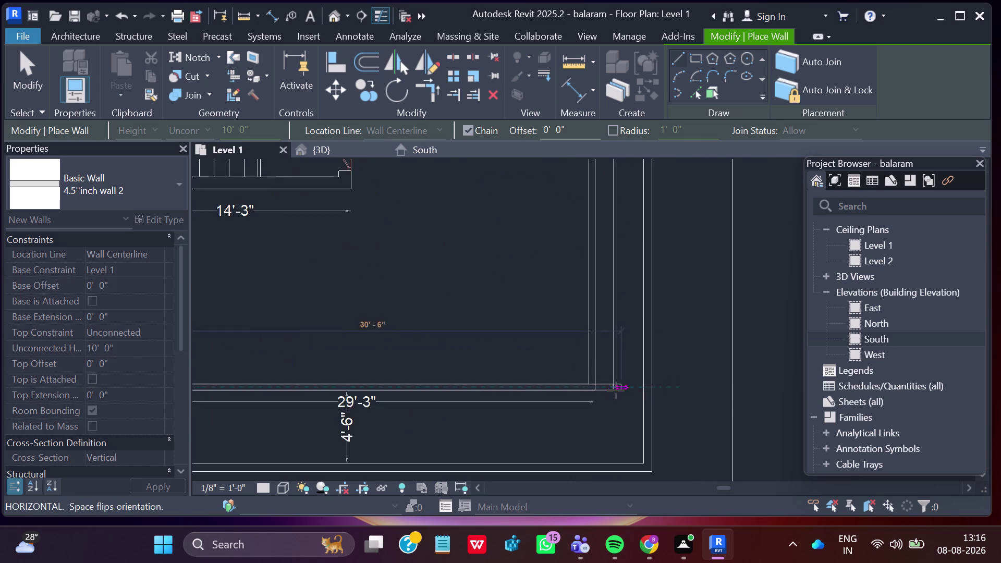
scroll(up, 3)
scroll(up, 3)
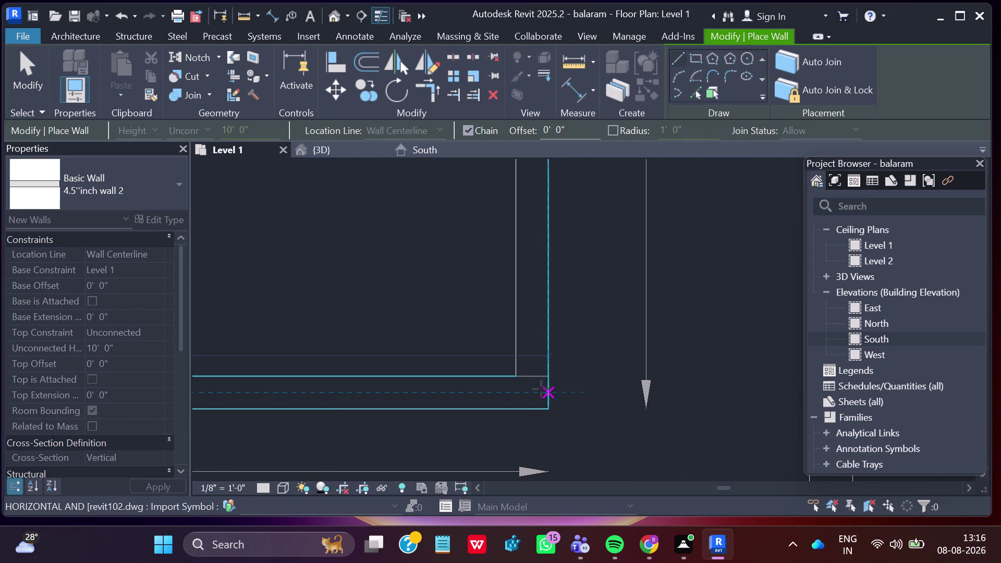
click(547, 391)
key(Escape)
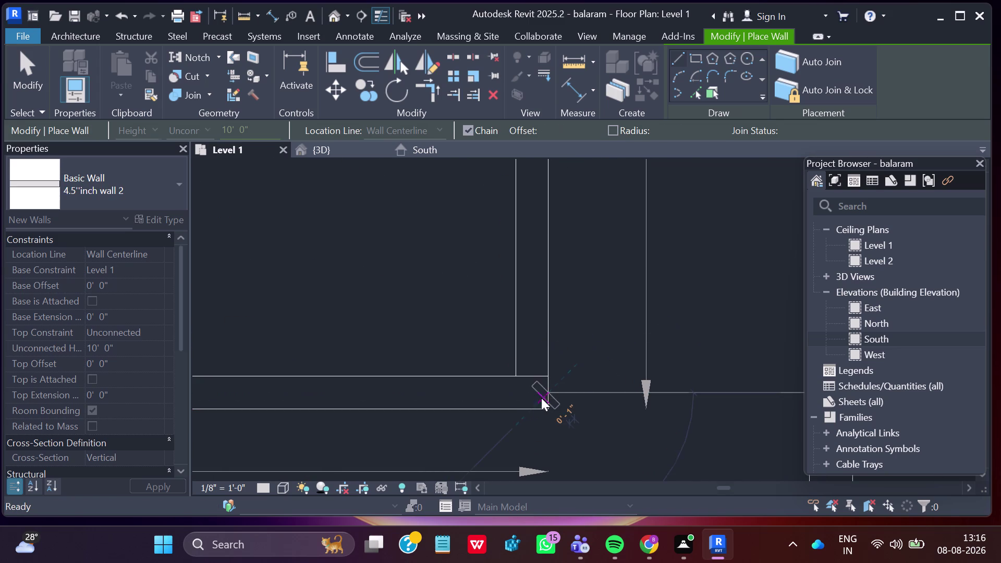
Place a wall corner at the open terrace edge and pan along the new wall.
scroll(down, 3)
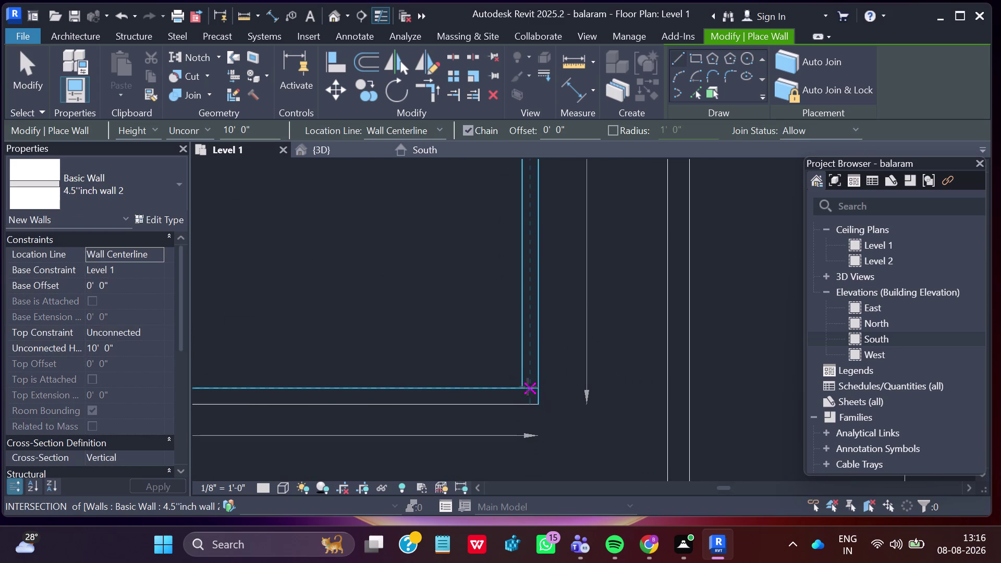
click(528, 387)
scroll(down, 3)
scroll(down, 3)
middle_drag(537, 262, 514, 467)
scroll(down, 3)
middle_drag(510, 279, 506, 408)
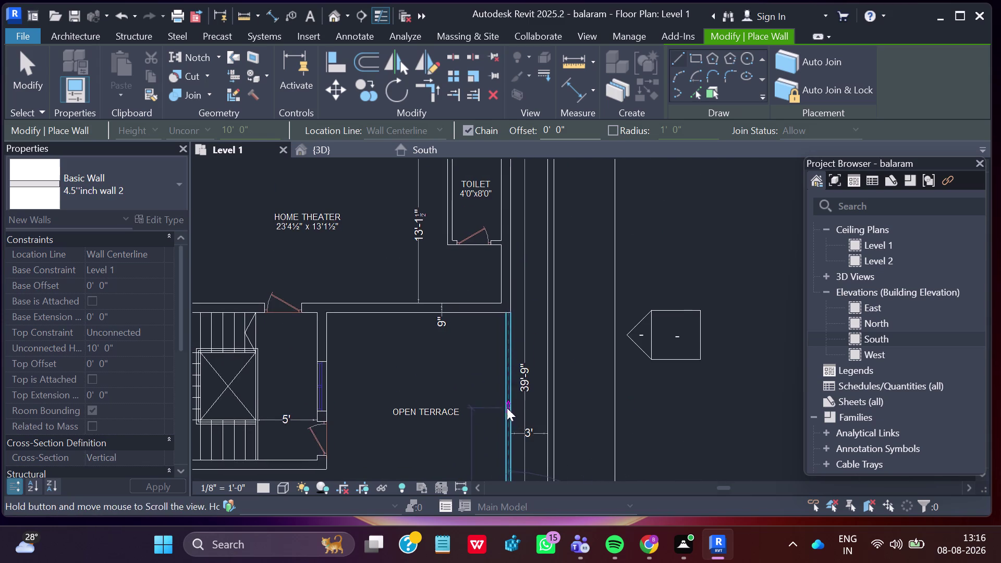
End the current wall at the corner and finish that wall chain.
scroll(up, 3)
scroll(up, 3)
scroll(up, 3)
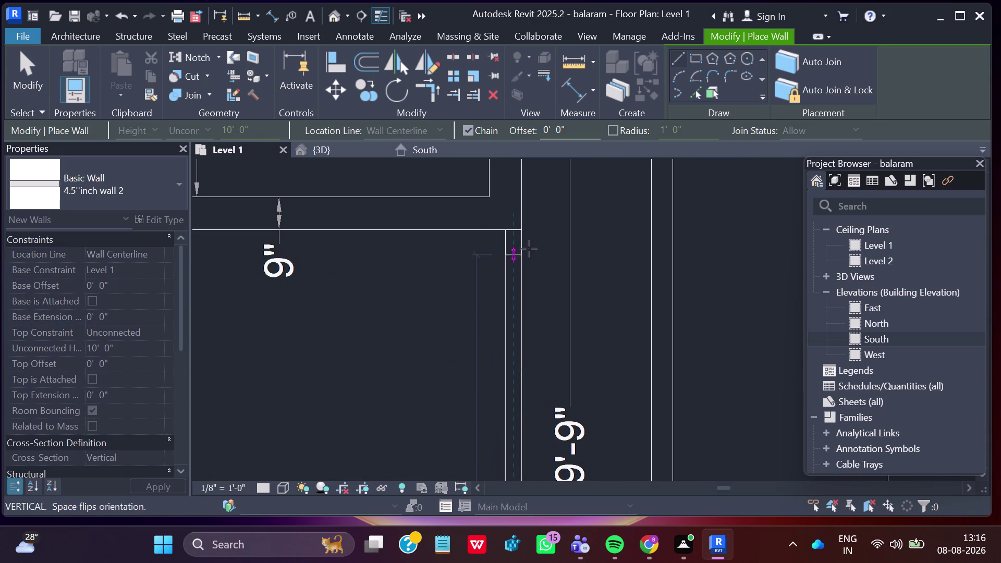
click(513, 230)
key(Escape)
Draw the toilet's side wall from its top corner down to its bottom corner.
scroll(down, 3)
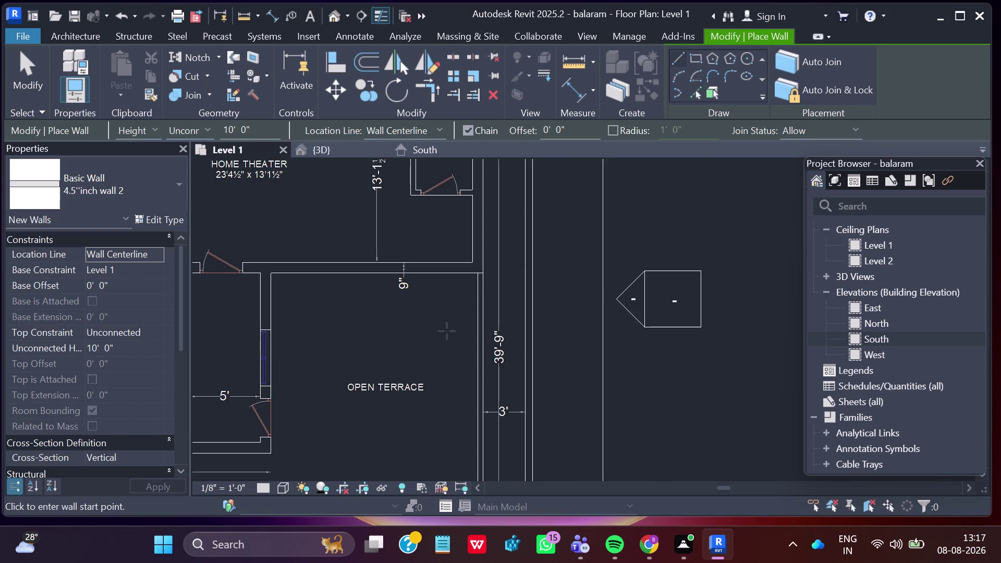
scroll(down, 3)
scroll(down, 3)
middle_drag(311, 445, 341, 450)
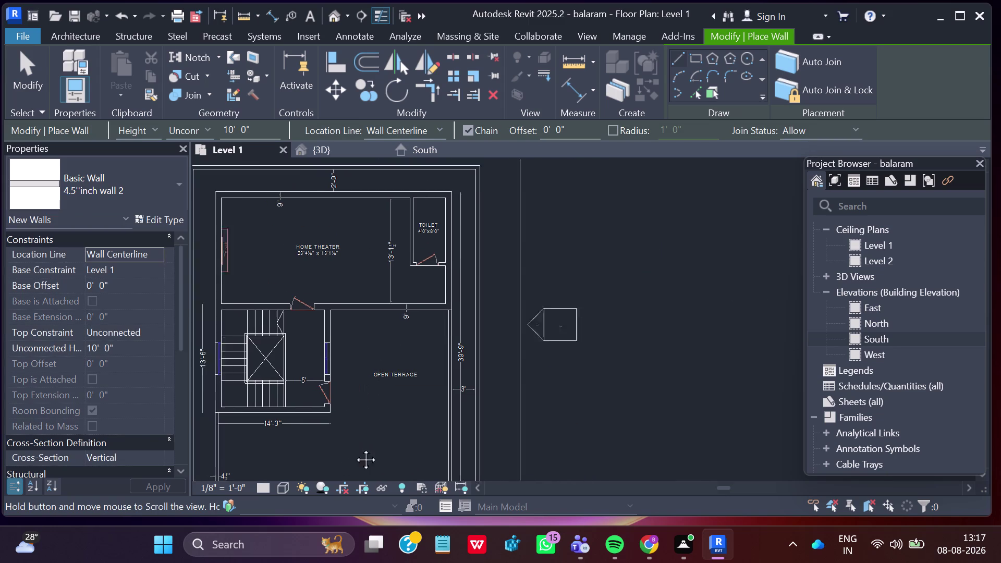
middle_drag(341, 449, 394, 419)
scroll(down, 3)
scroll(up, 3)
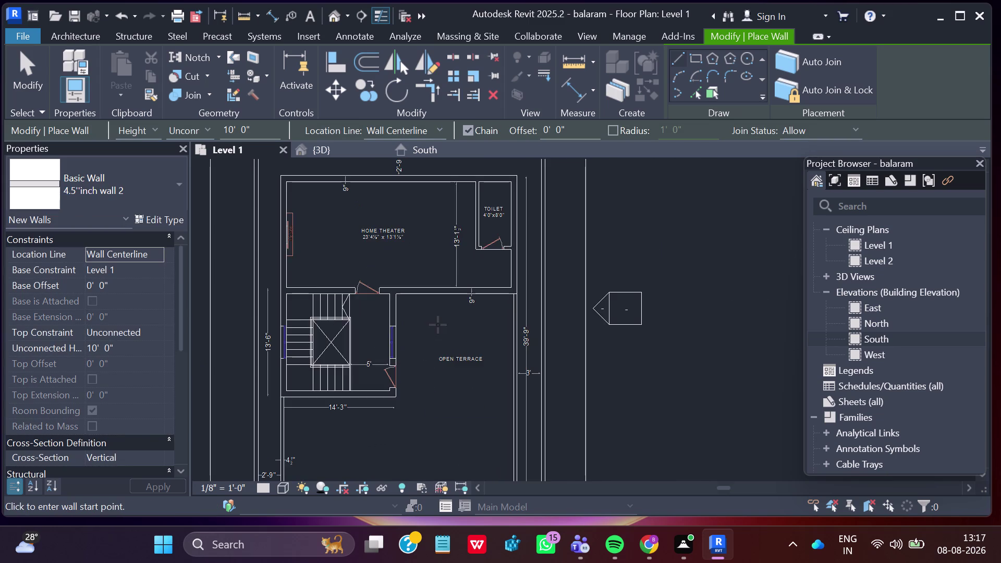
scroll(up, 3)
middle_drag(463, 236, 450, 367)
scroll(up, 3)
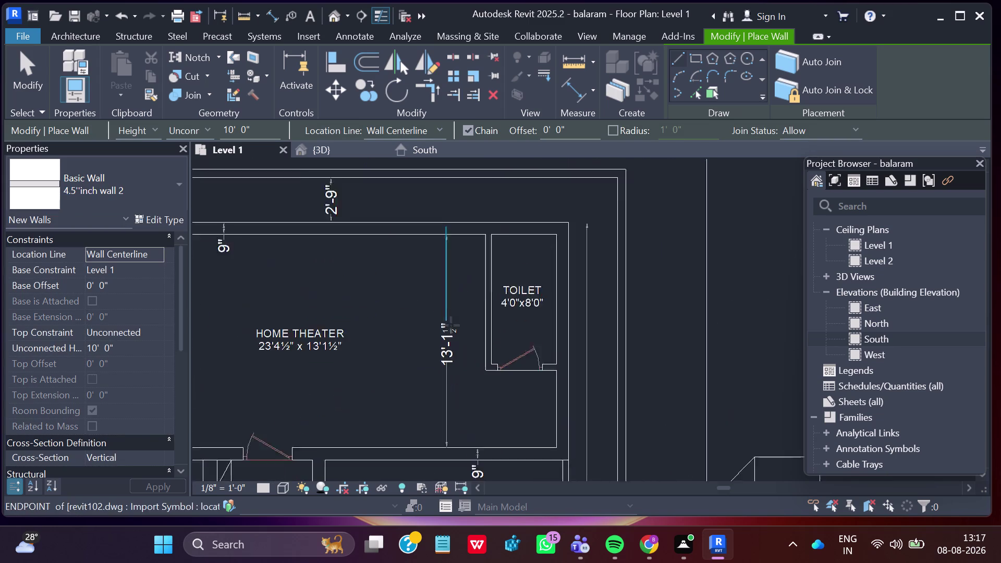
scroll(up, 3)
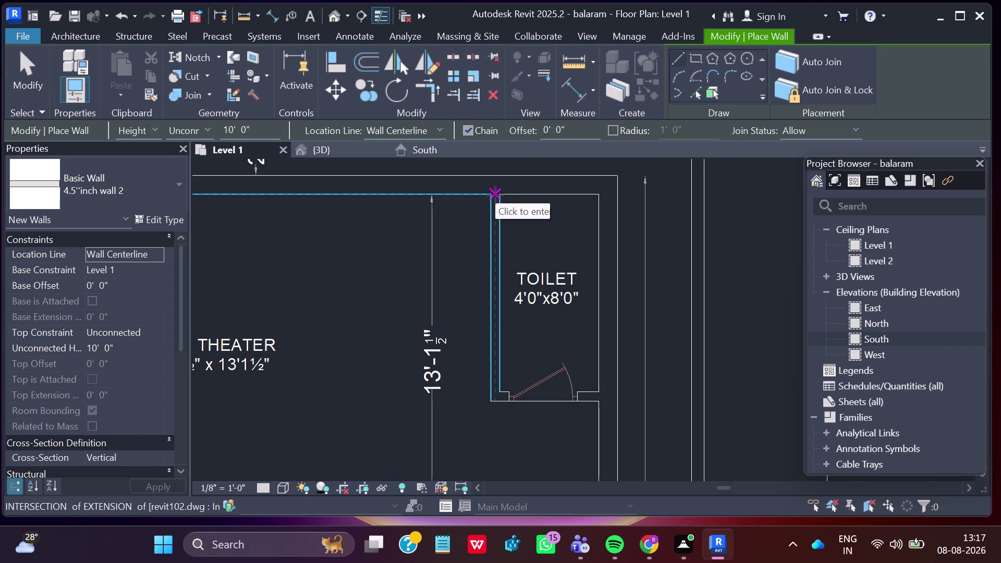
click(497, 195)
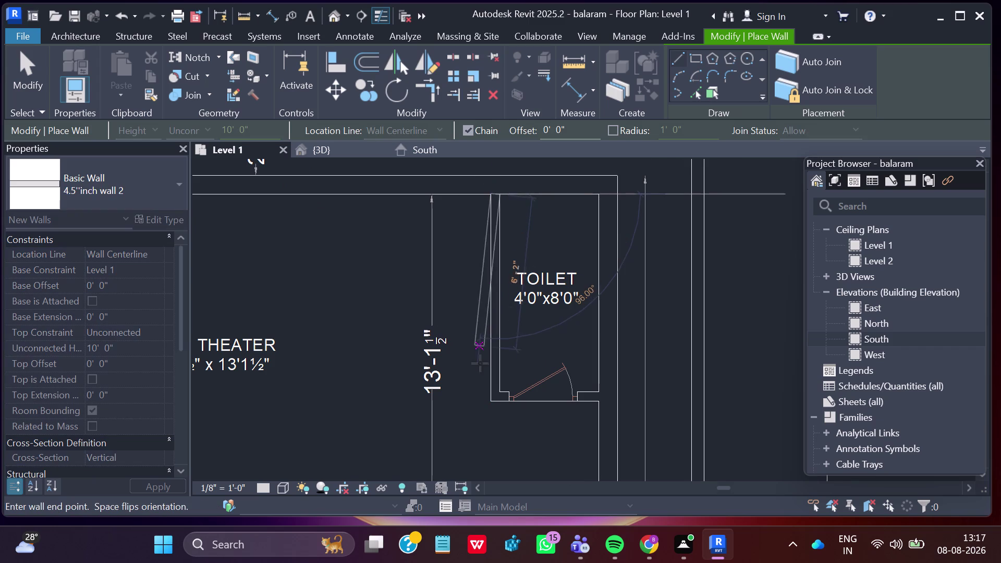
scroll(up, 3)
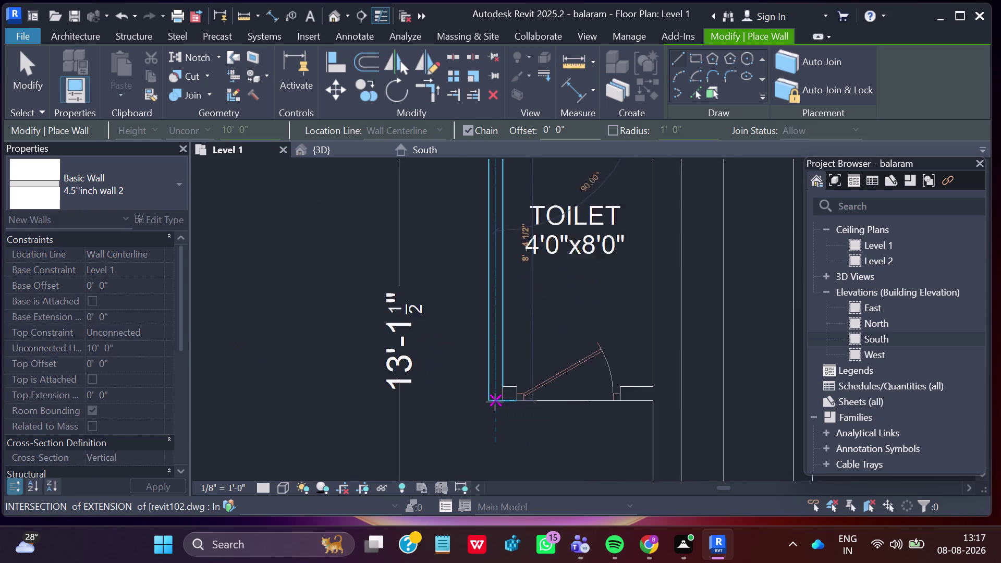
scroll(up, 3)
click(495, 399)
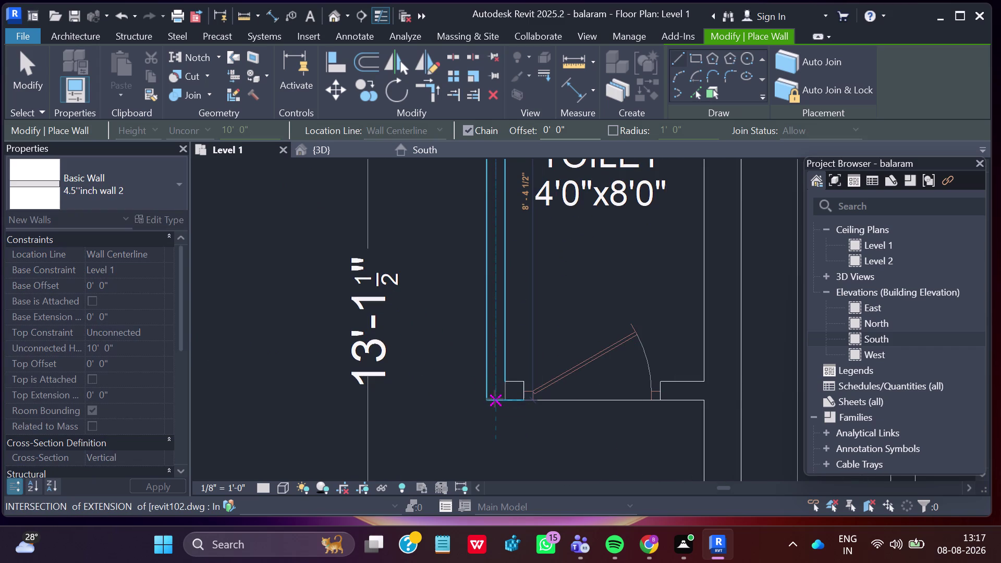
key(Escape)
Draw the toilet's bottom wall running right from its bottom corner.
scroll(up, 3)
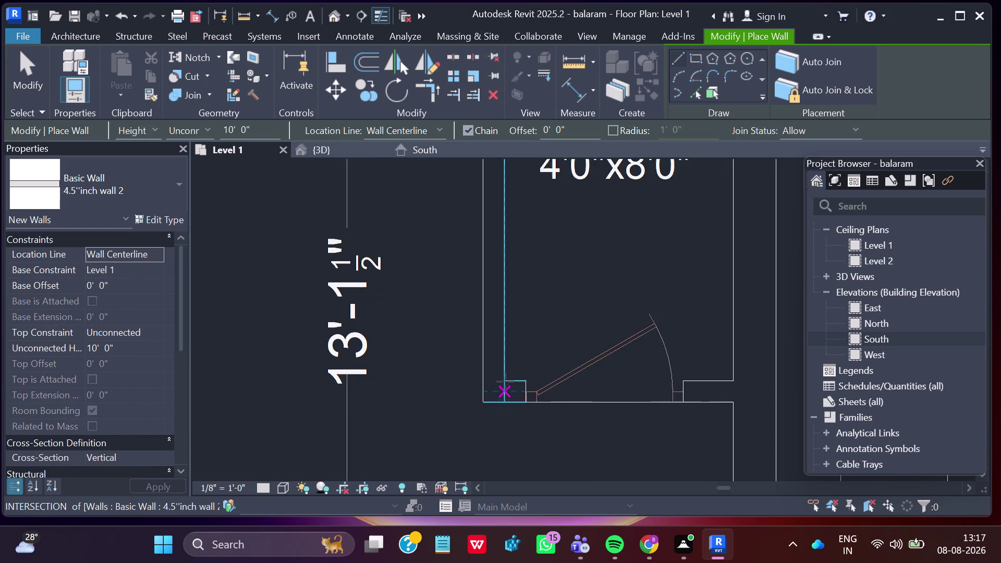
scroll(up, 3)
click(508, 395)
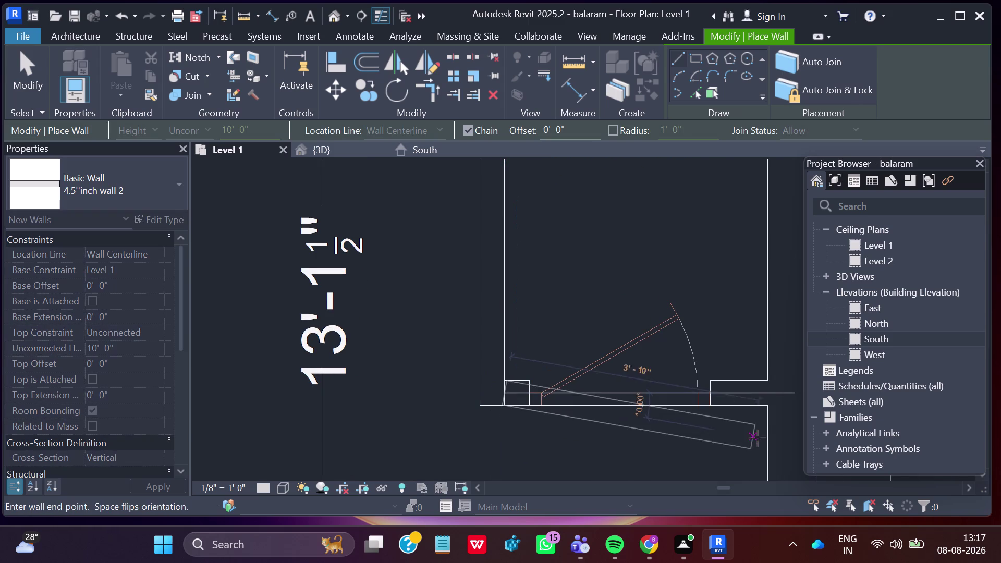
click(768, 396)
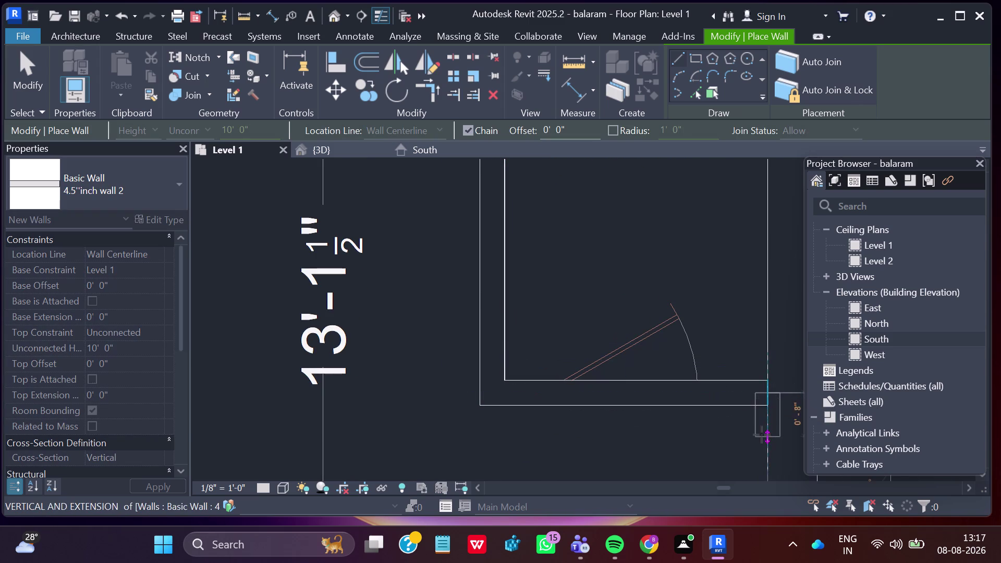
key(Escape)
Zoom out to show both floor plans and end wall placement.
scroll(down, 3)
middle_drag(686, 415, 675, 343)
scroll(down, 3)
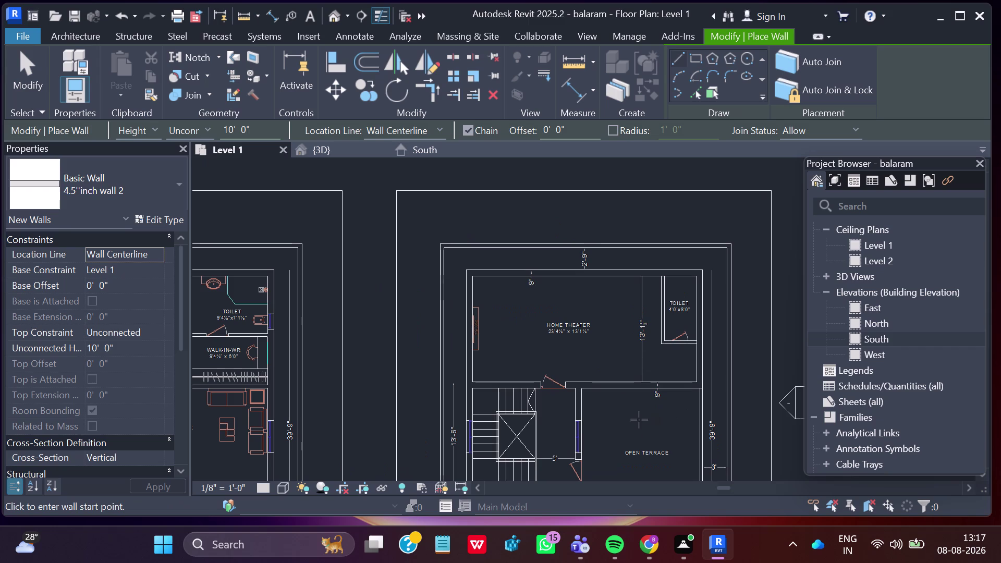
middle_drag(638, 391, 622, 335)
scroll(down, 3)
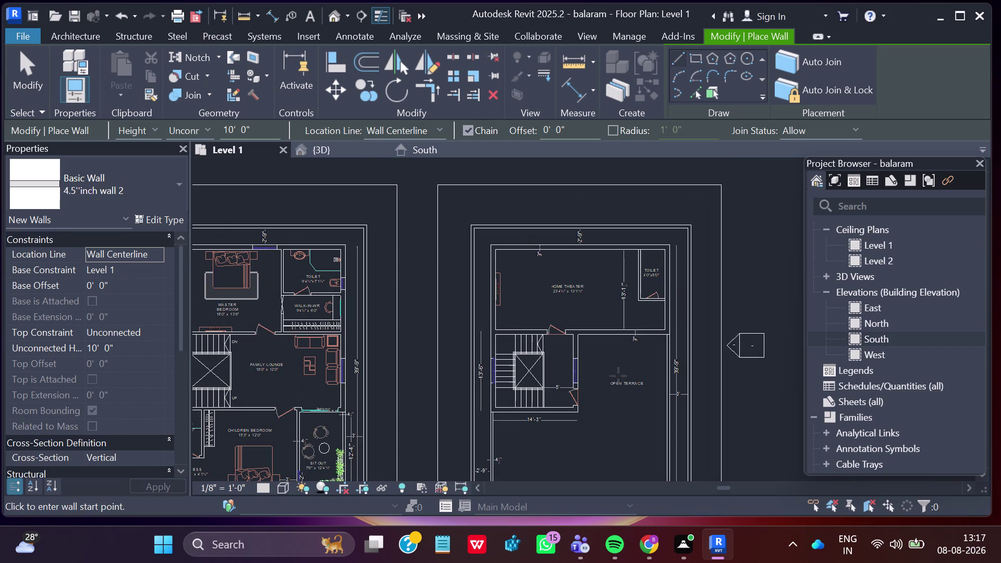
key(Escape)
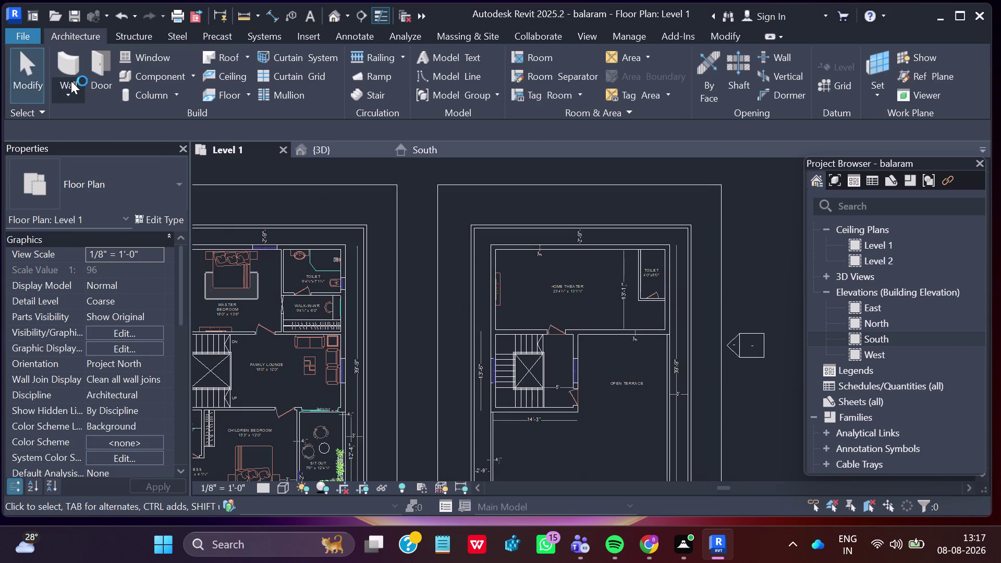
Restart the Wall tool with the type set to Basic Wall 9" wall.
click(65, 95)
click(101, 130)
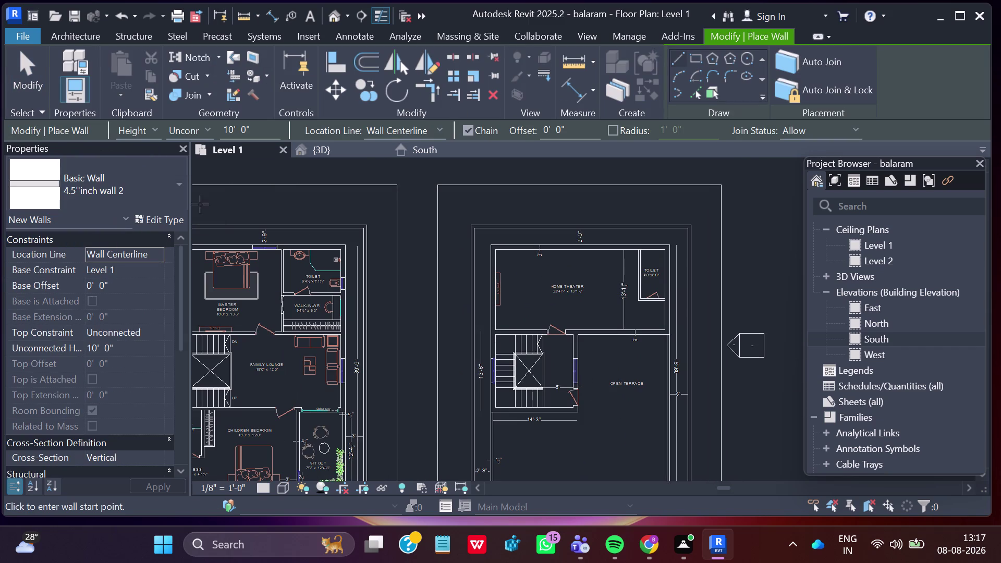
click(177, 185)
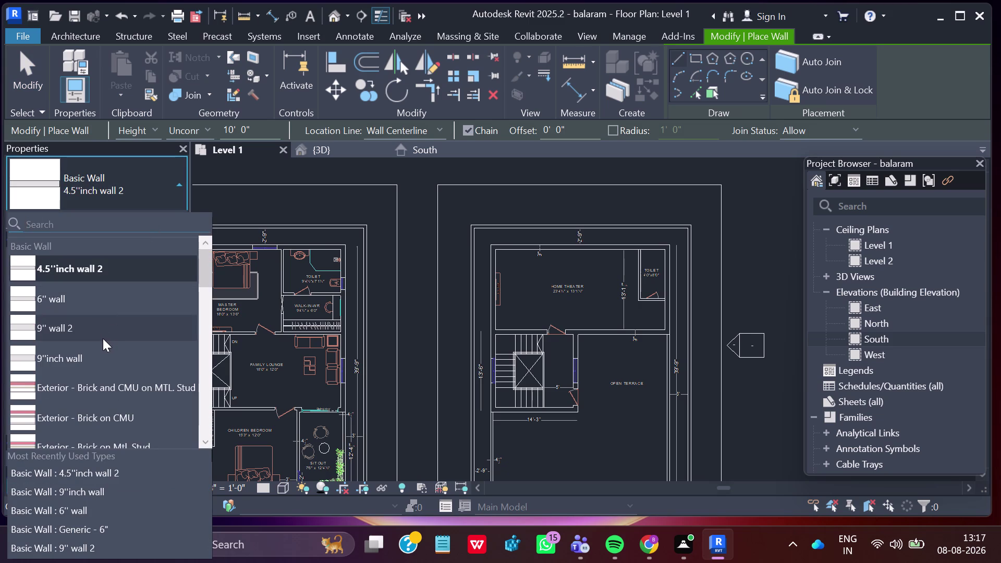
click(99, 363)
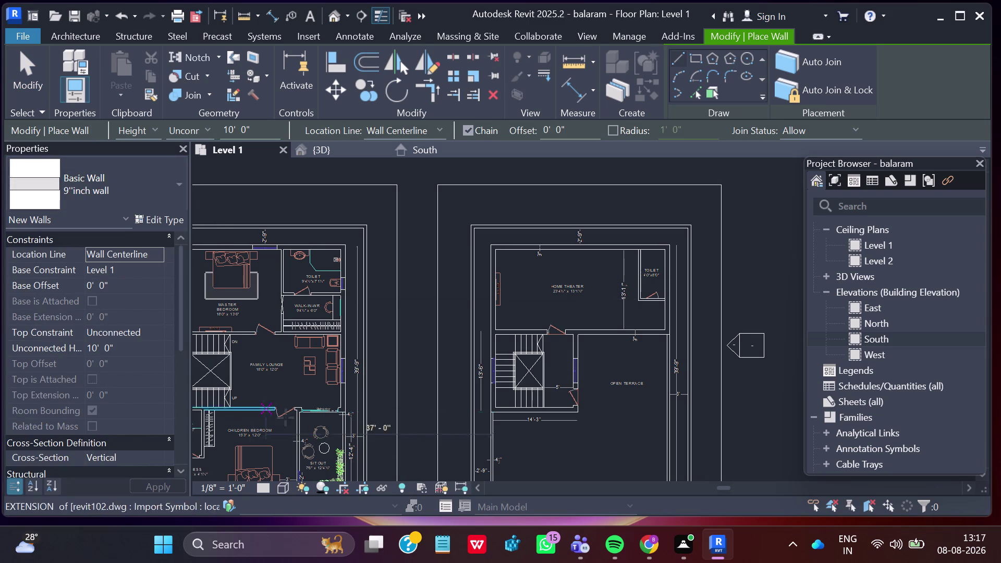
Trace a 9" wall from the home theater corner down to the staircase junction.
middle_drag(533, 456, 533, 453)
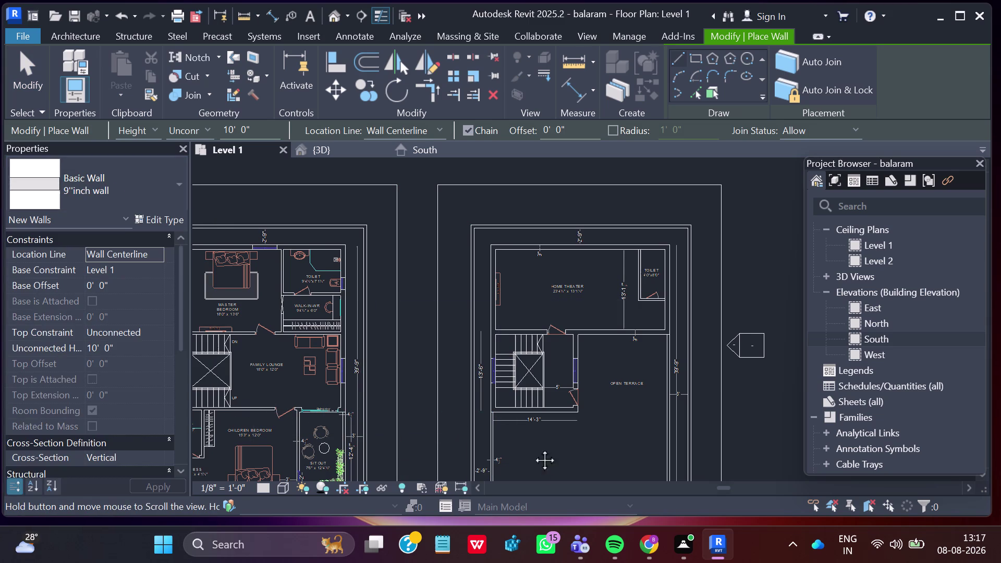
middle_drag(532, 452, 537, 367)
scroll(up, 3)
scroll(up, 3)
scroll(up, 3)
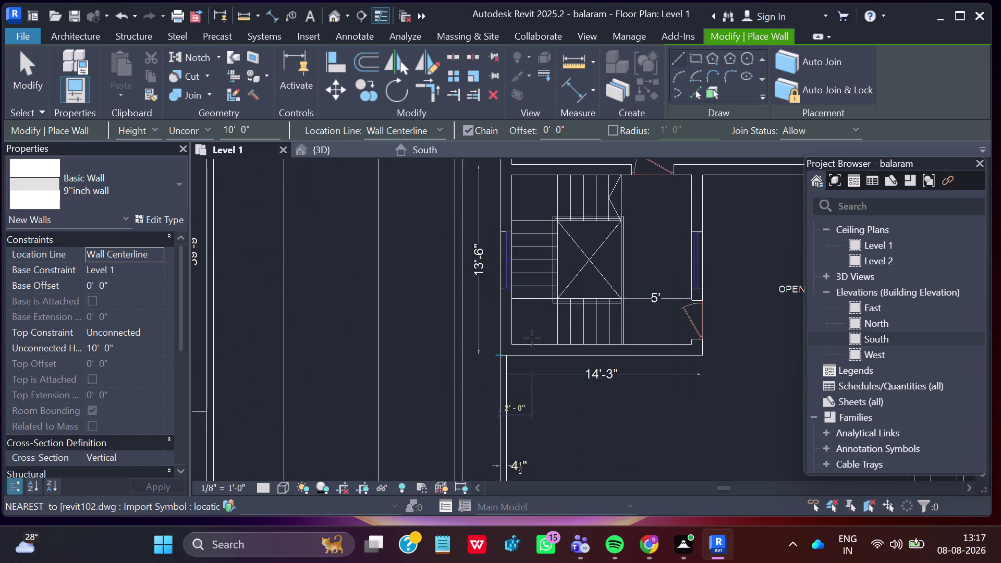
scroll(up, 3)
scroll(down, 3)
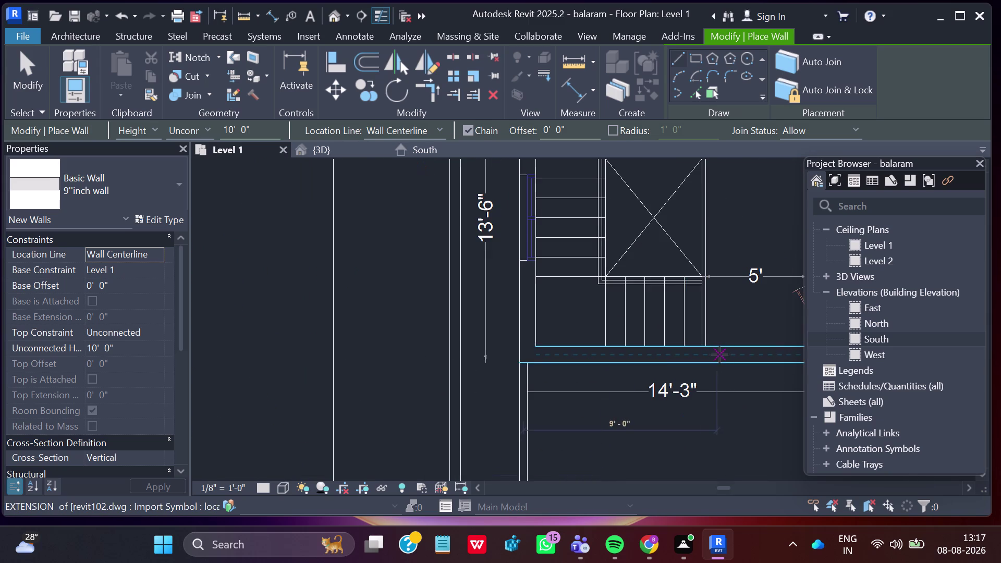
scroll(down, 3)
middle_drag(585, 261, 558, 437)
scroll(down, 3)
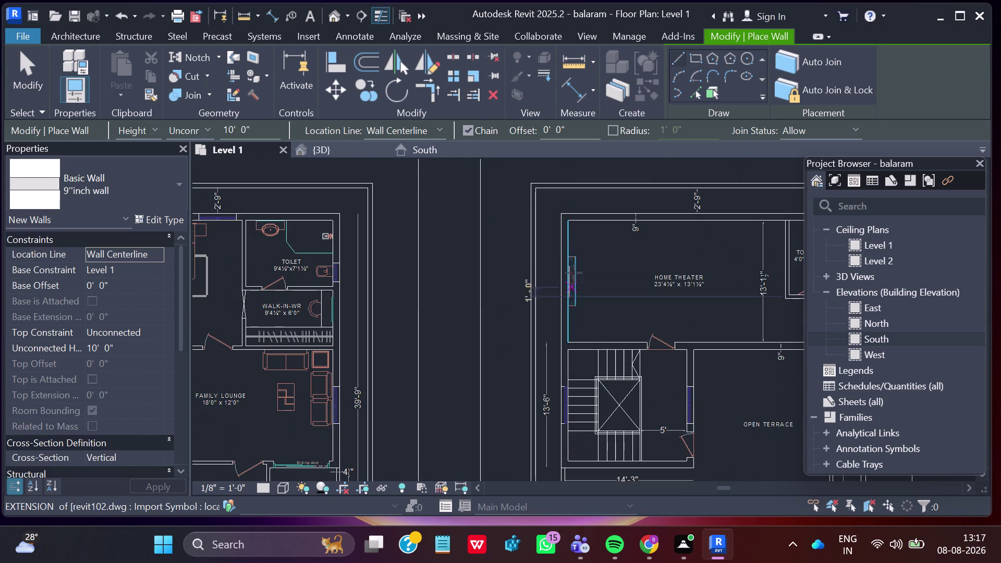
scroll(up, 3)
scroll(up, 3)
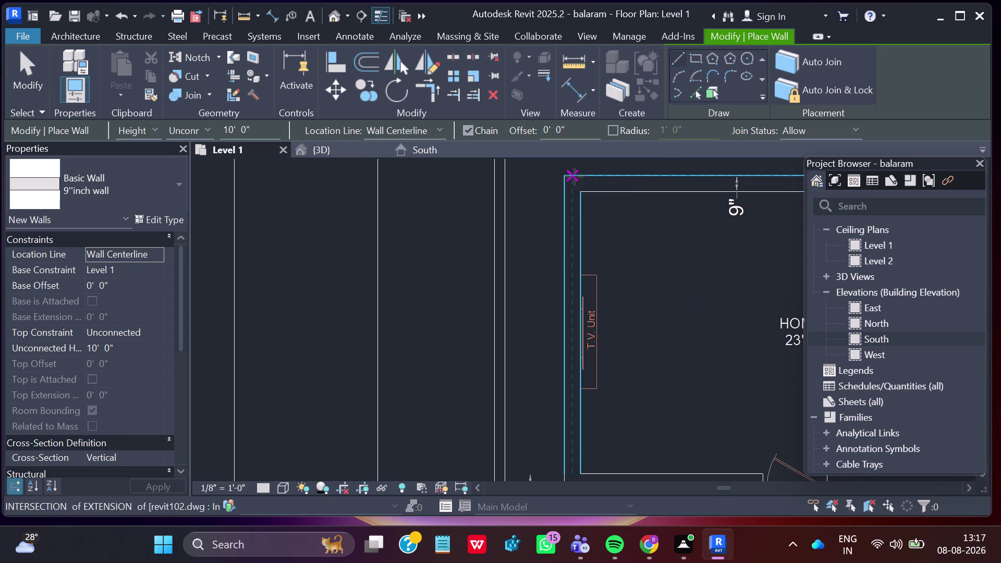
click(576, 175)
scroll(down, 3)
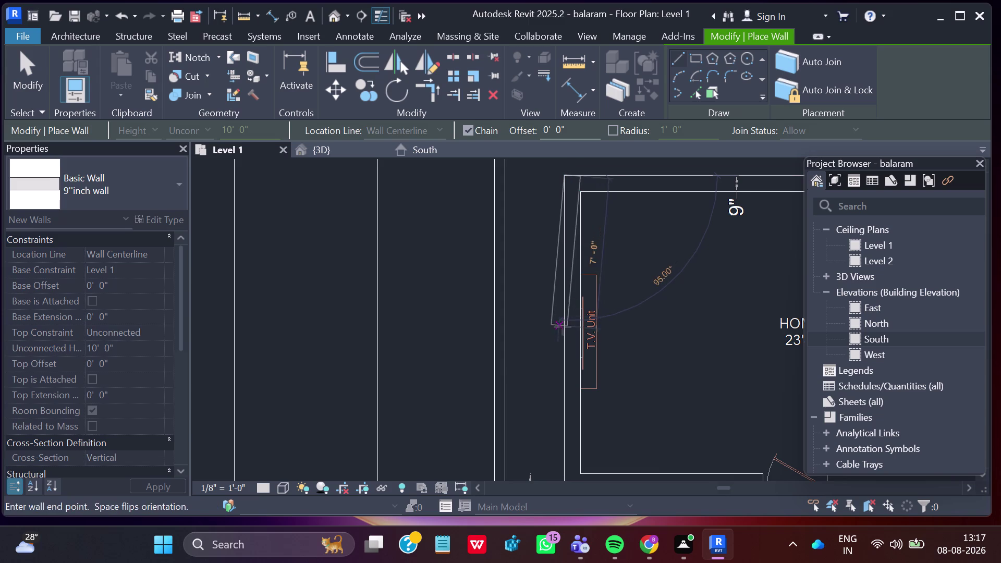
scroll(down, 3)
scroll(down, 3)
middle_drag(569, 436, 581, 356)
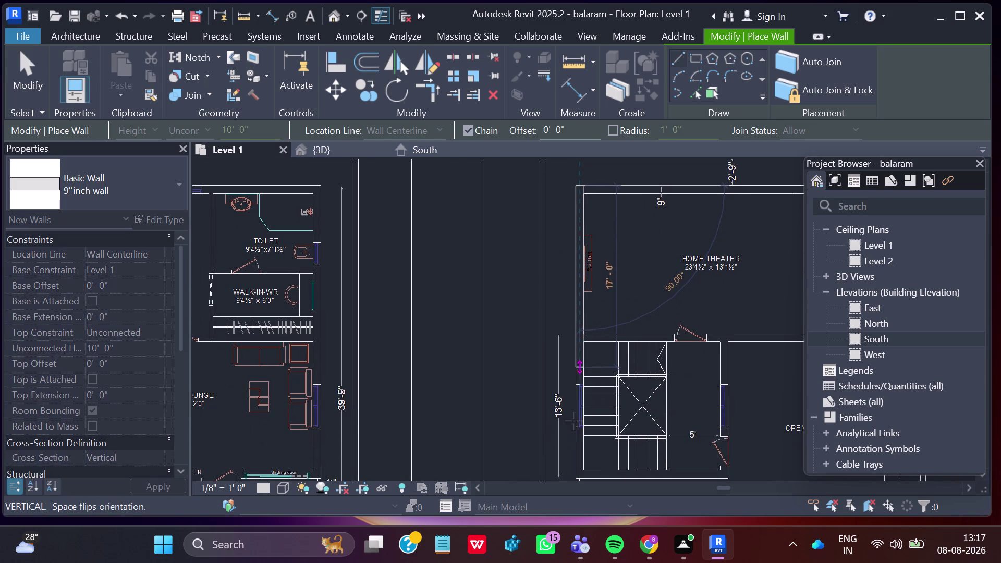
middle_drag(580, 430, 588, 315)
scroll(up, 3)
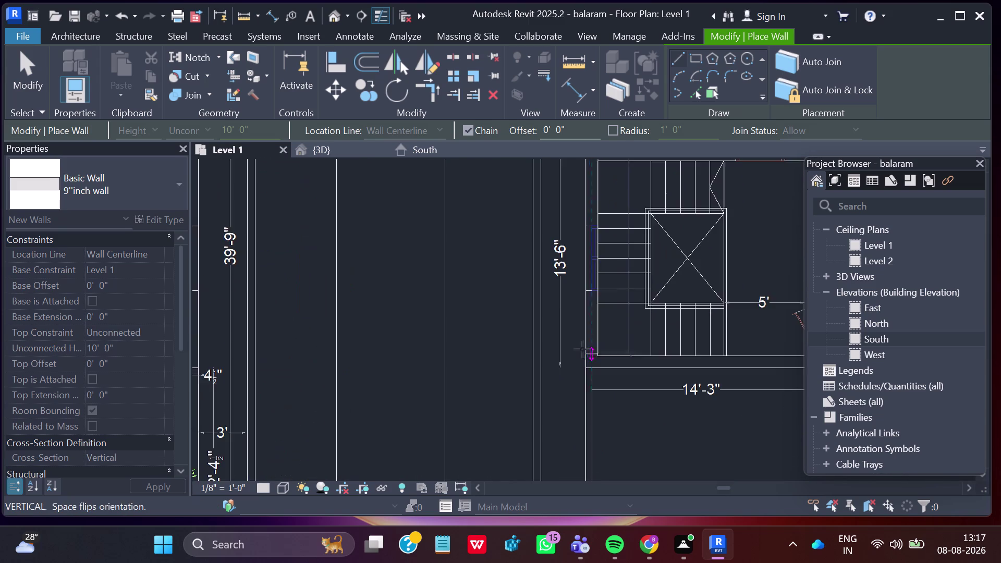
scroll(up, 3)
scroll(up, 3)
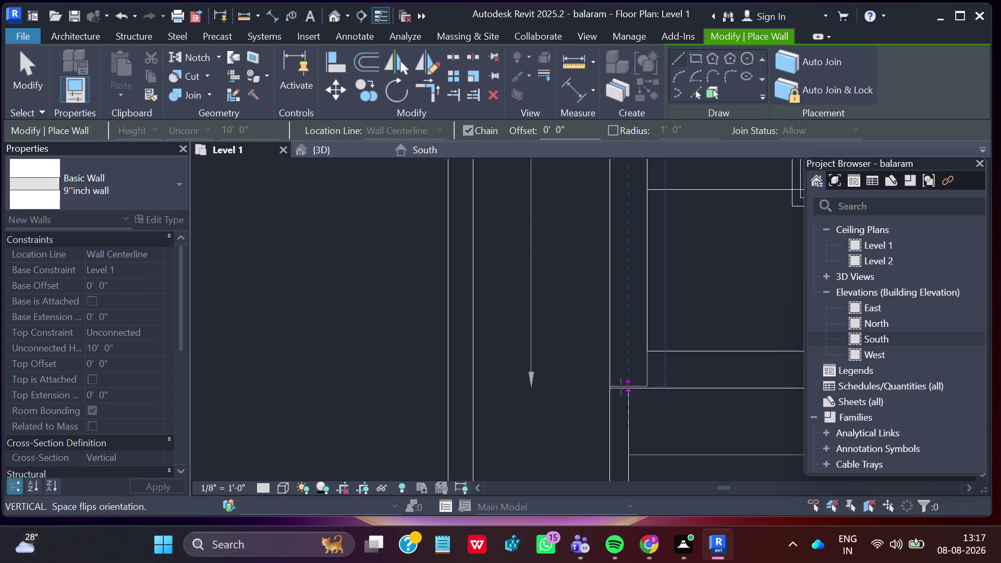
scroll(up, 3)
scroll(up, 3)
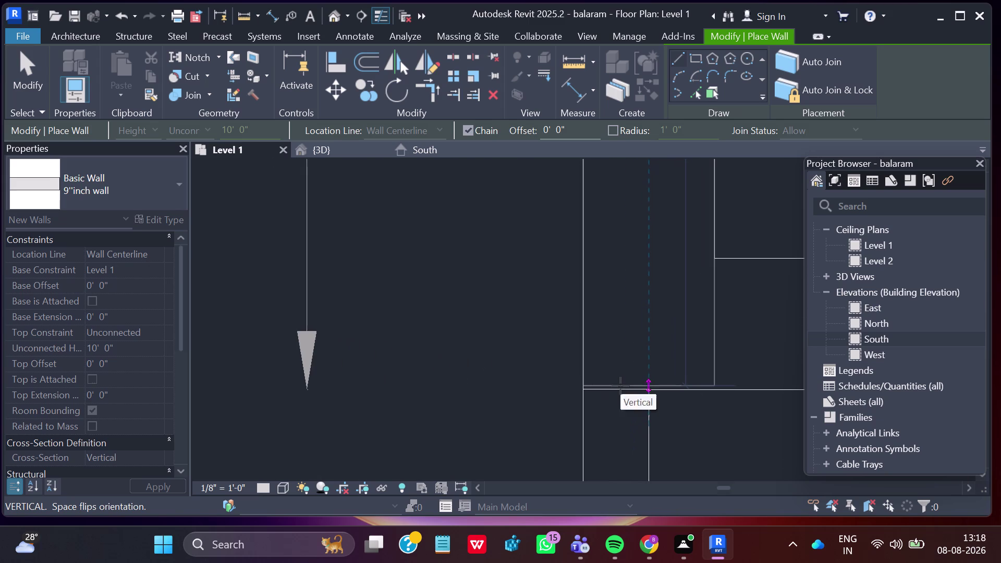
click(622, 388)
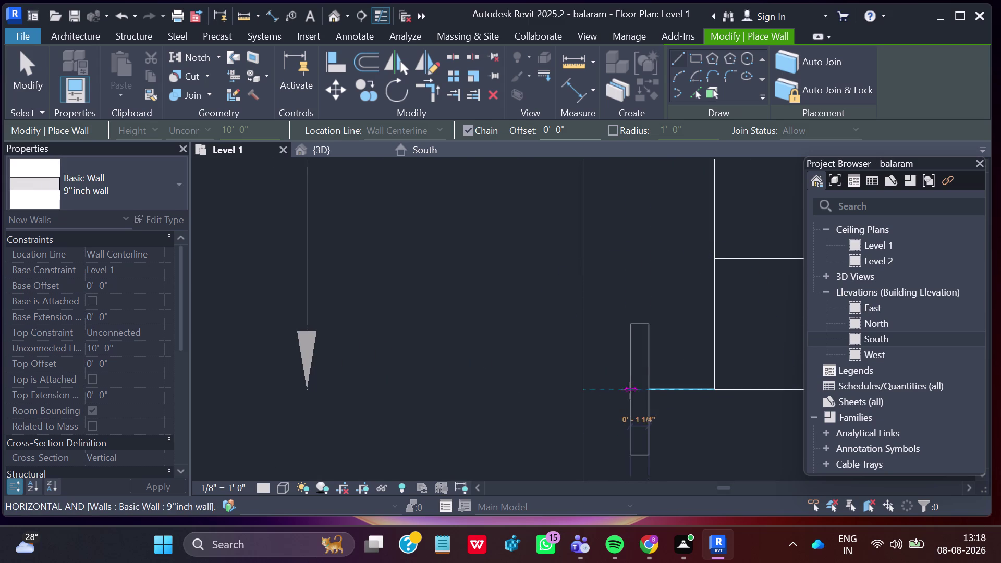
key(Escape)
Trace a 9" wall along the bottom plan edge toward the stair landing.
scroll(down, 3)
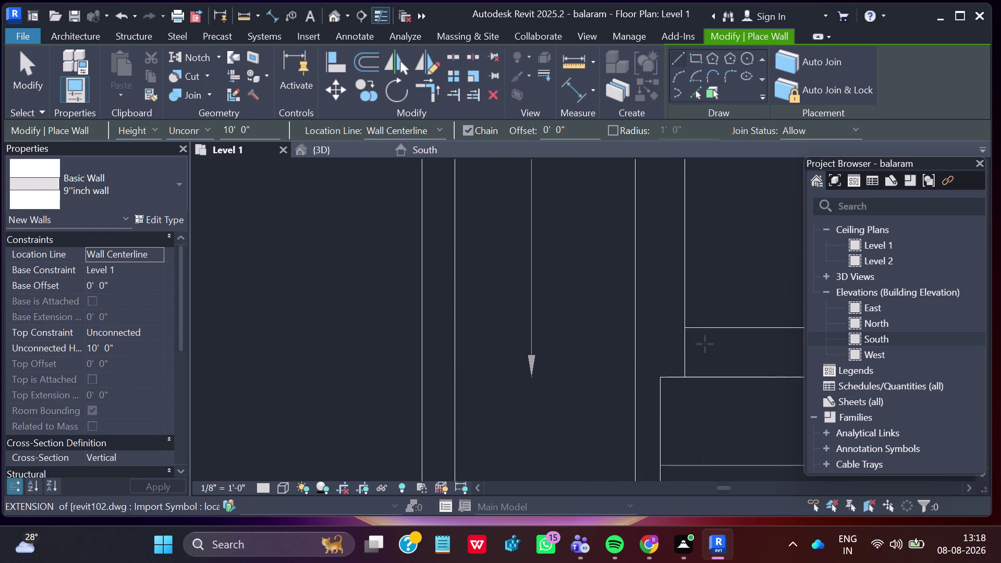
click(686, 351)
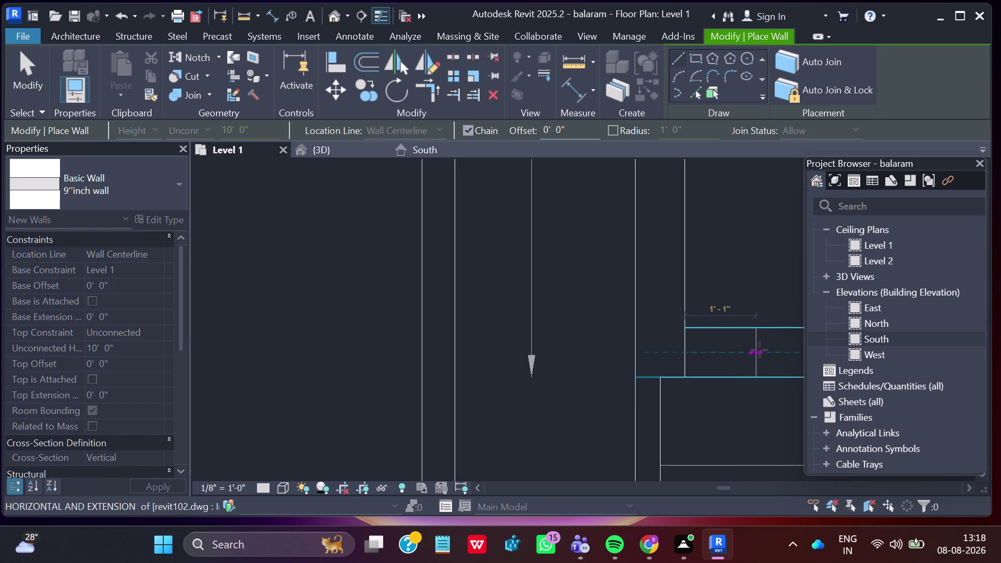
scroll(down, 3)
middle_drag(752, 346, 449, 358)
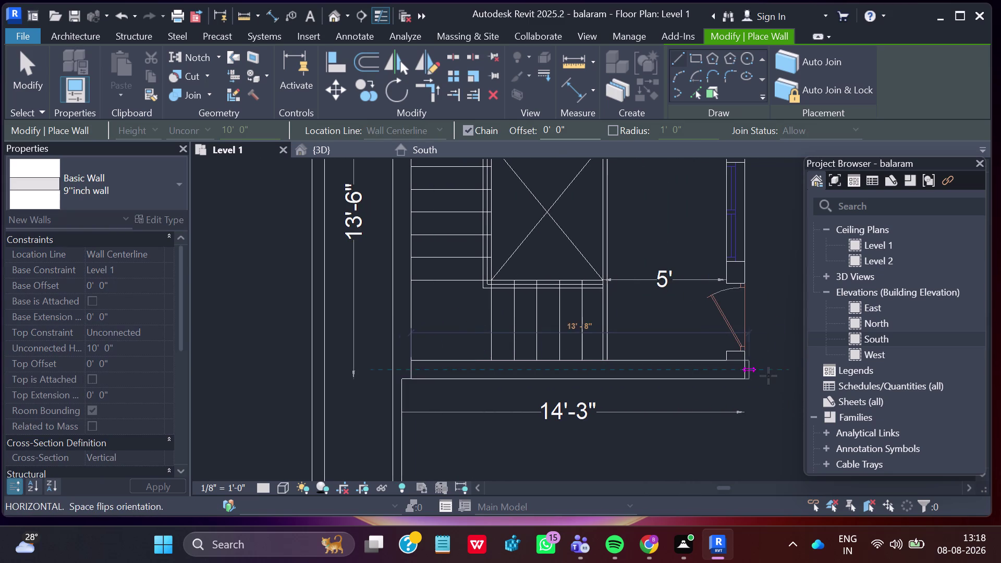
scroll(up, 3)
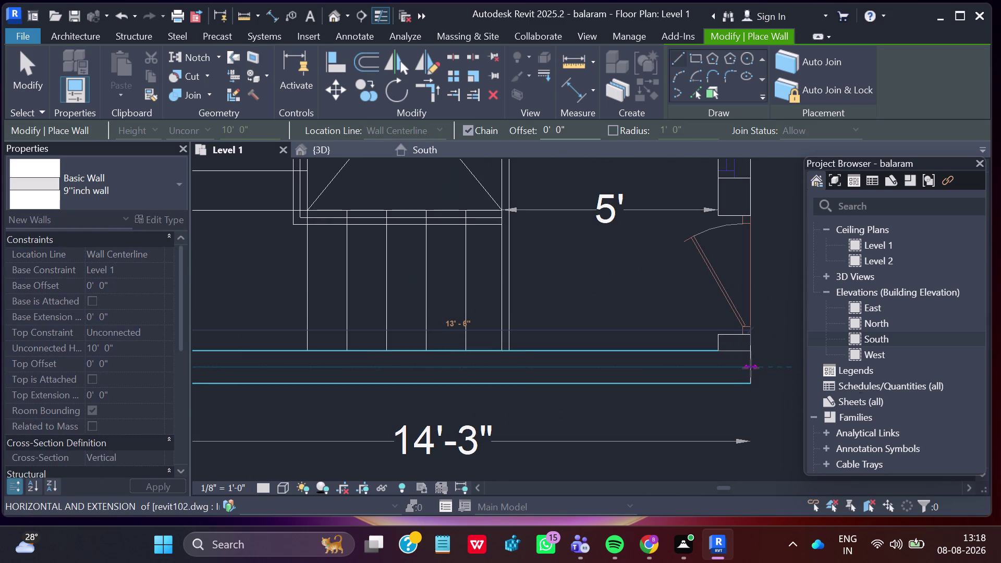
click(751, 367)
key(Escape)
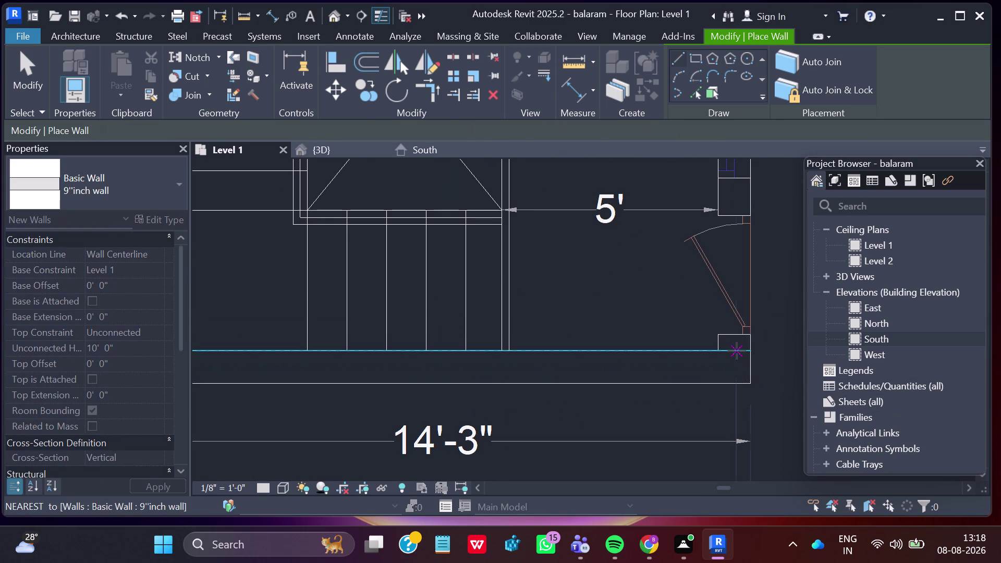
Try starting a short wall beside the door, discarding each misplaced preview.
click(737, 351)
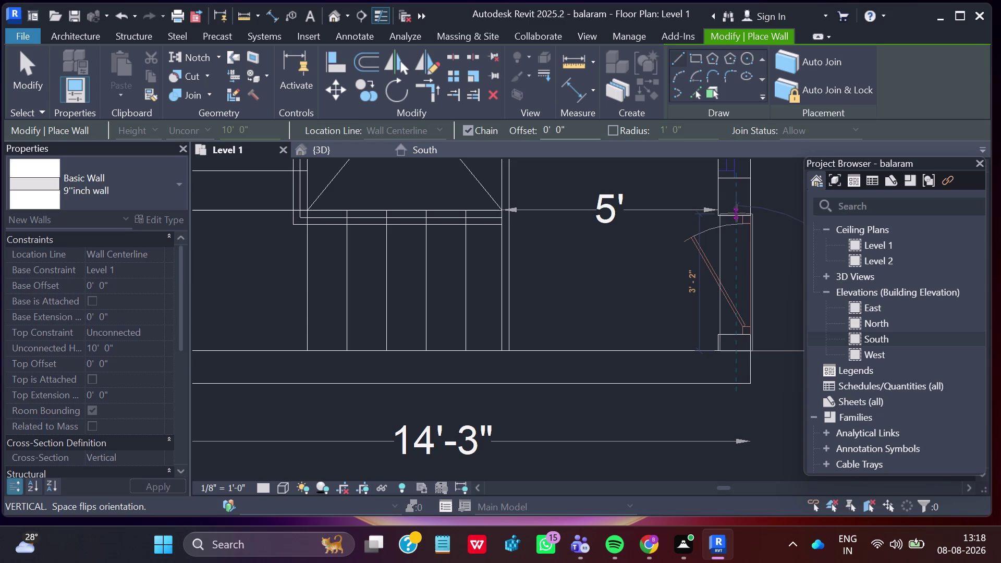
key(Escape)
scroll(up, 3)
scroll(up, 3)
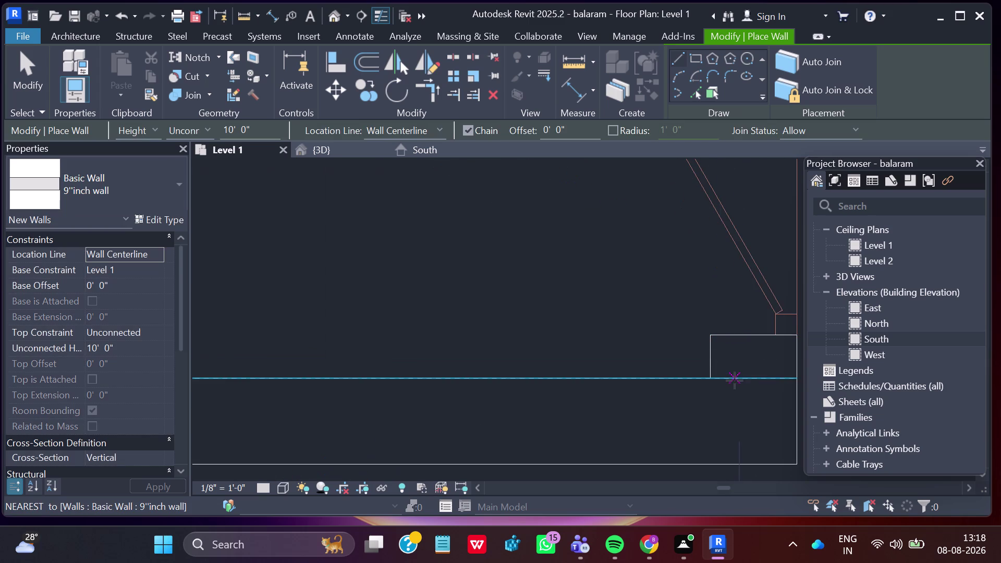
click(750, 379)
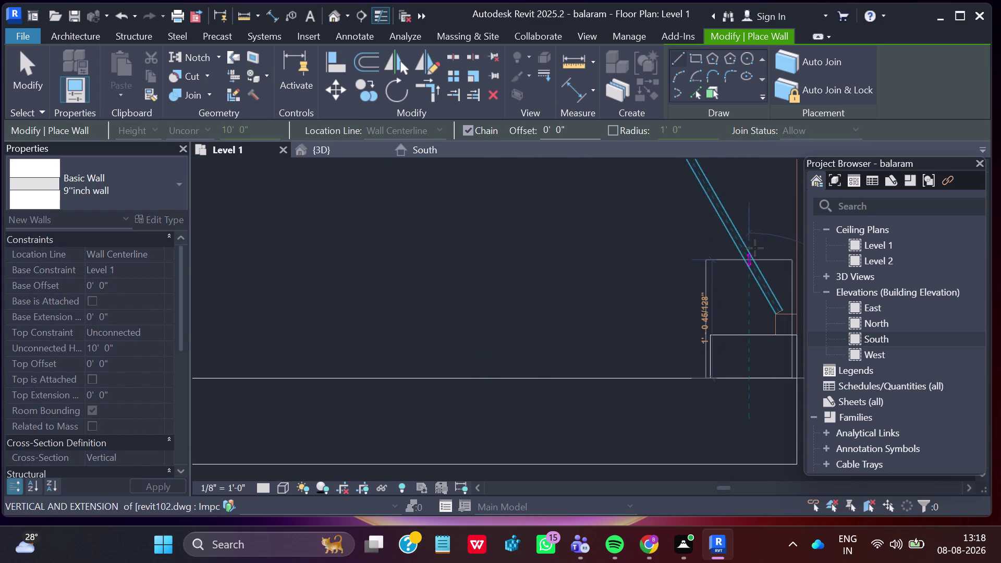
key(Escape)
scroll(up, 3)
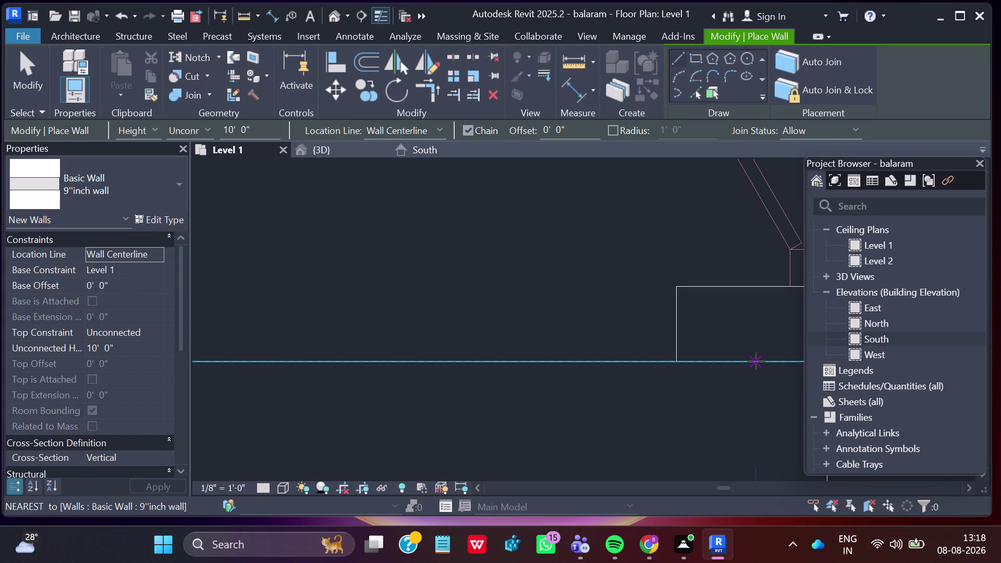
click(757, 361)
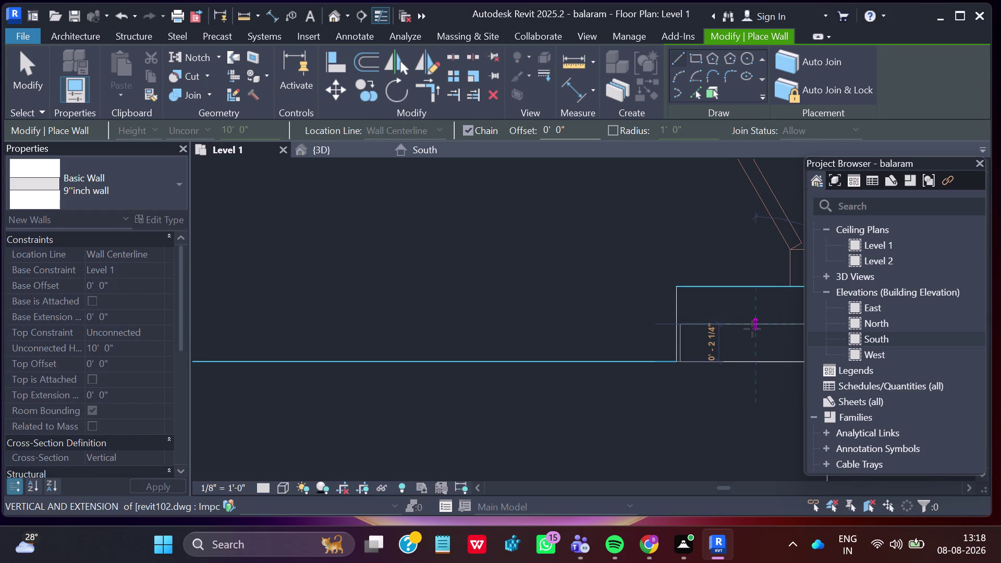
key(Escape)
scroll(down, 3)
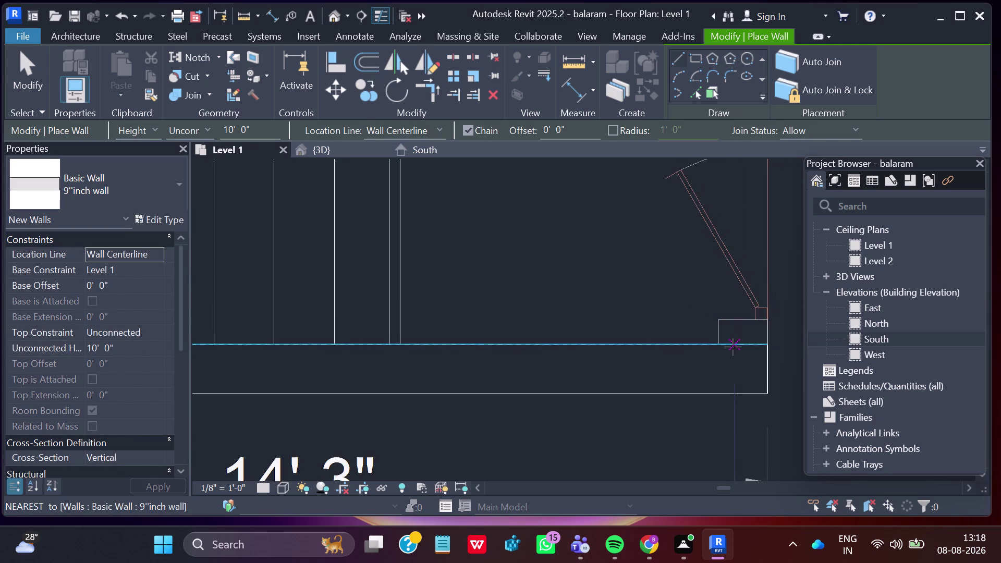
scroll(down, 3)
Retry the short door-jamb wall several more times, then end wall placement.
click(734, 345)
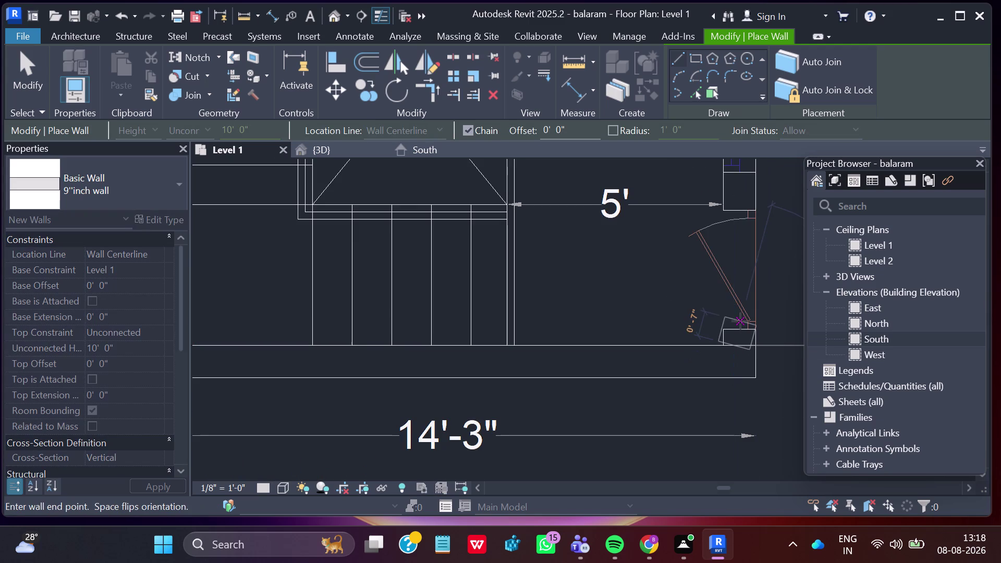
key(Escape)
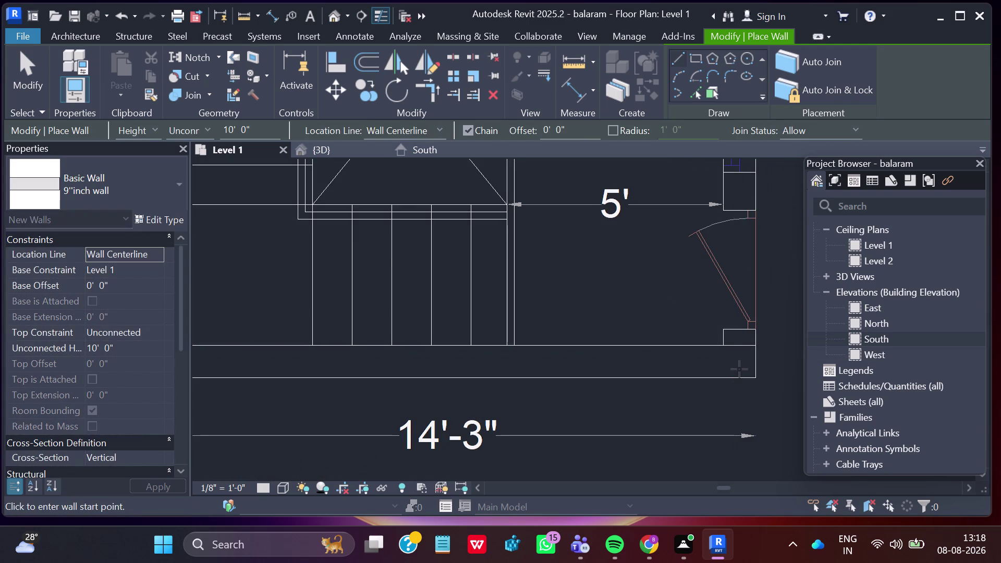
click(737, 364)
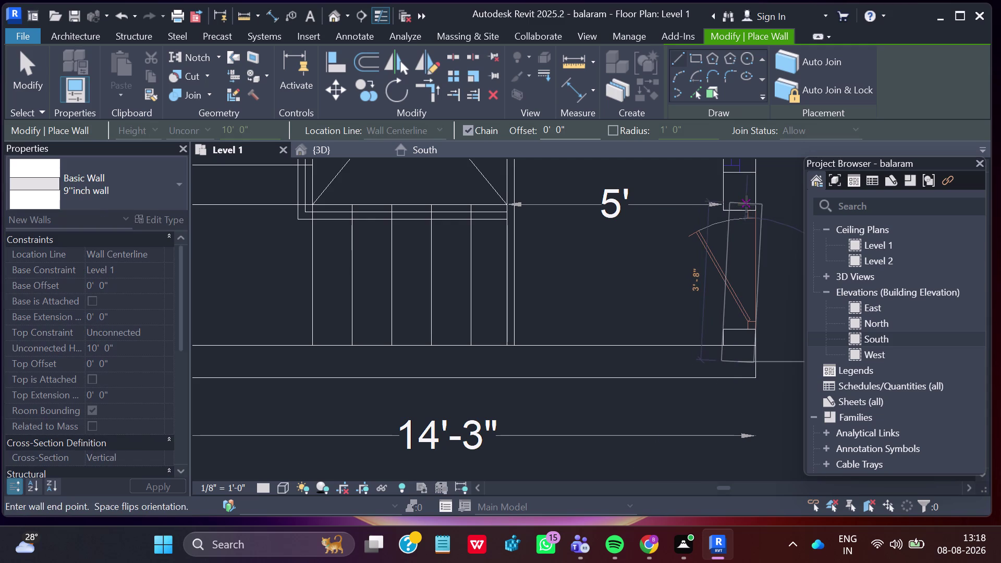
key(Escape)
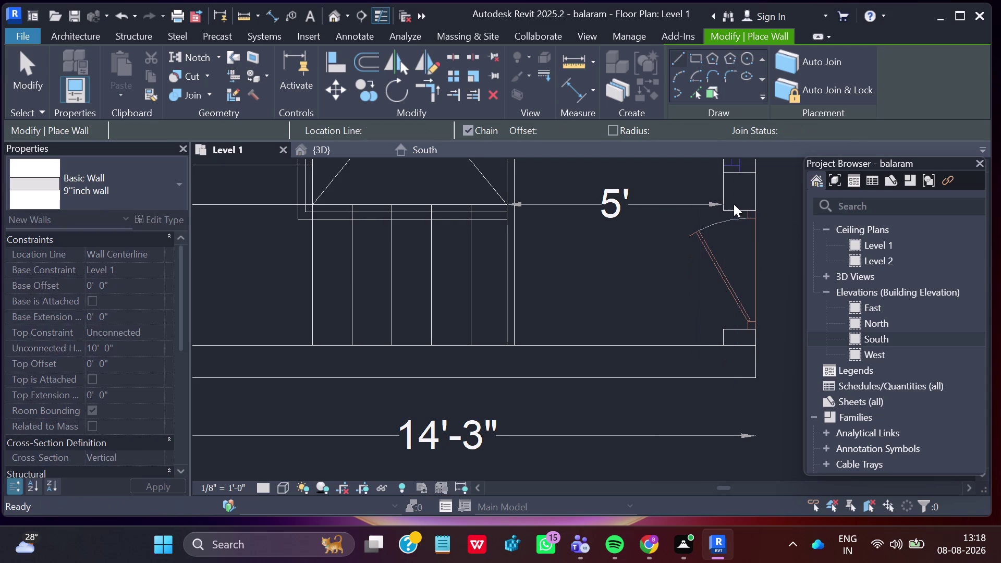
scroll(up, 3)
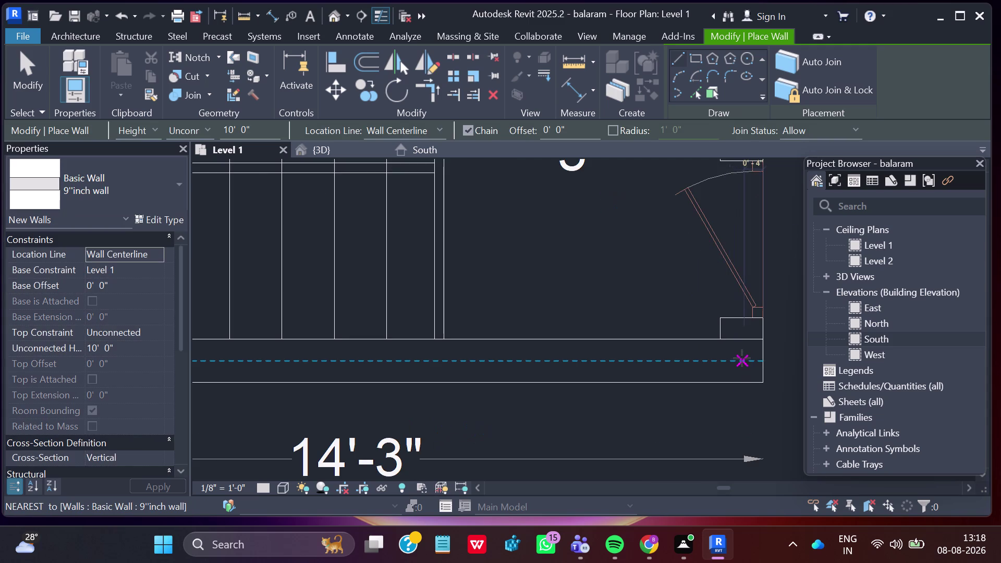
click(739, 359)
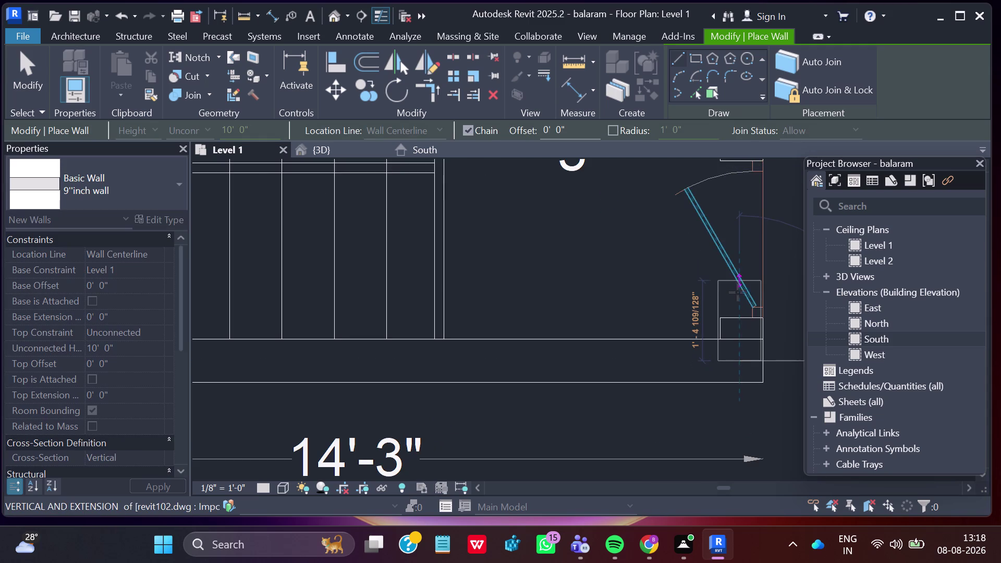
key(Escape)
click(740, 355)
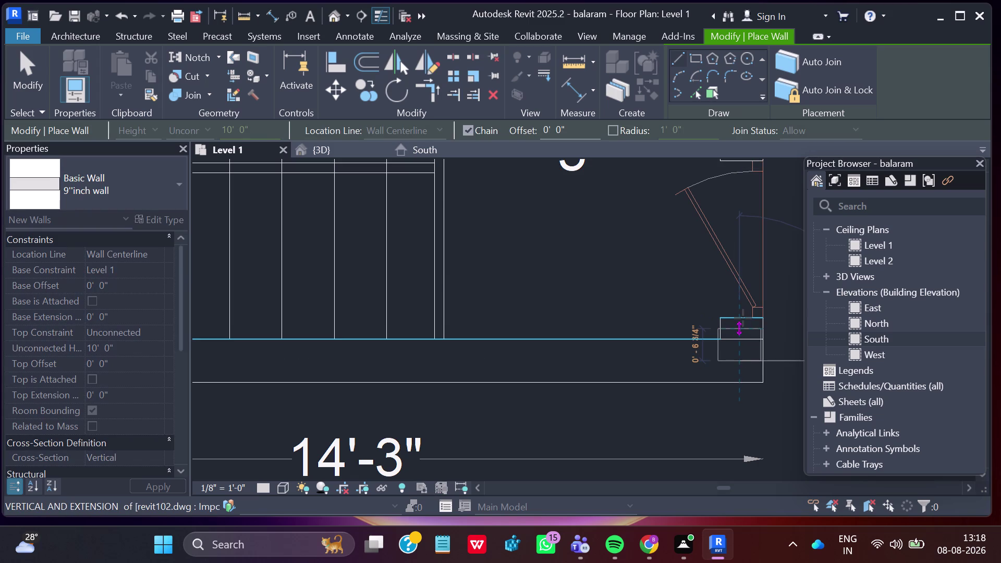
key(Escape)
click(744, 338)
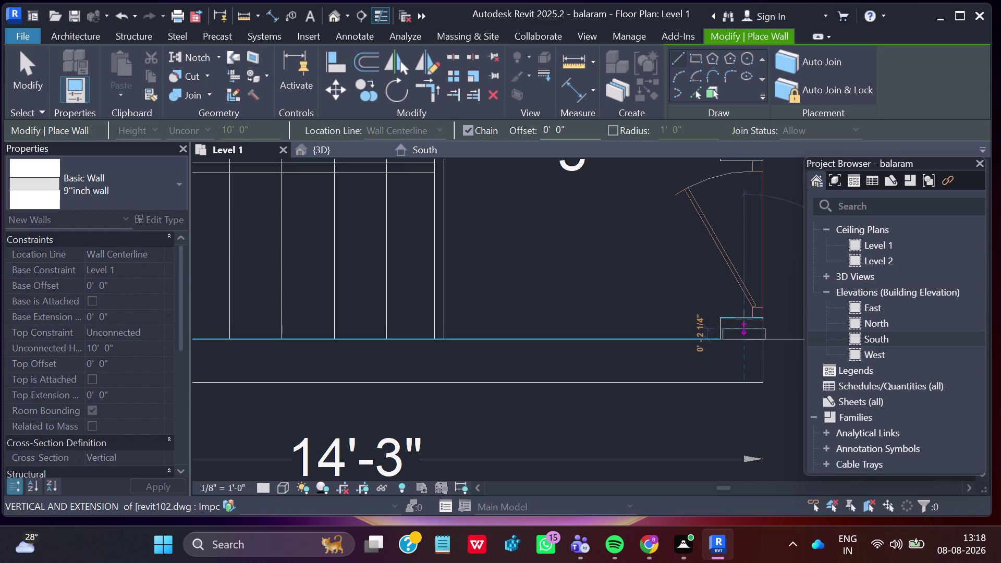
key(Escape)
key(Escape)
Pan up to the second-floor home theater and restart the Wall tool.
scroll(down, 3)
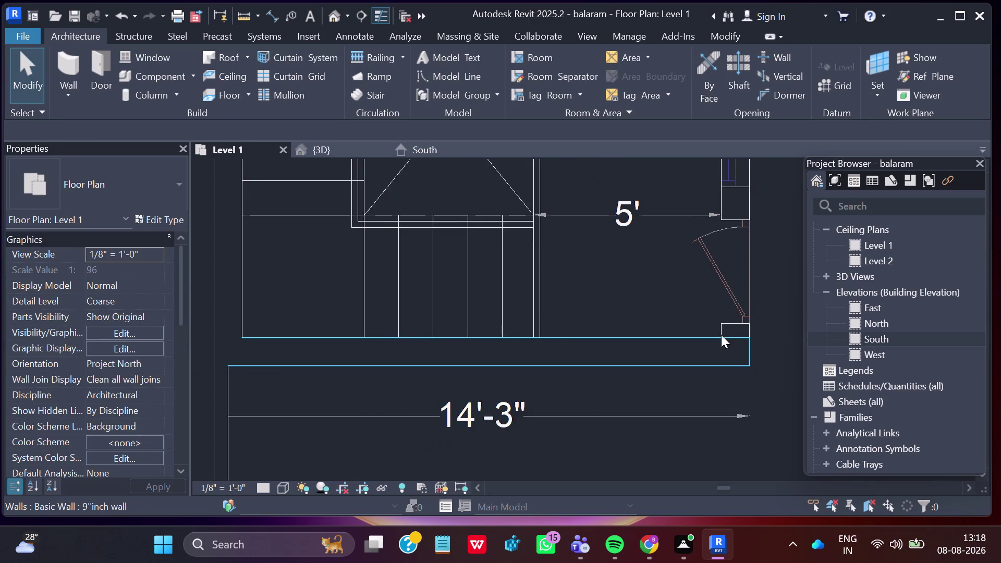
scroll(down, 3)
scroll(down, 3)
middle_drag(706, 226, 650, 524)
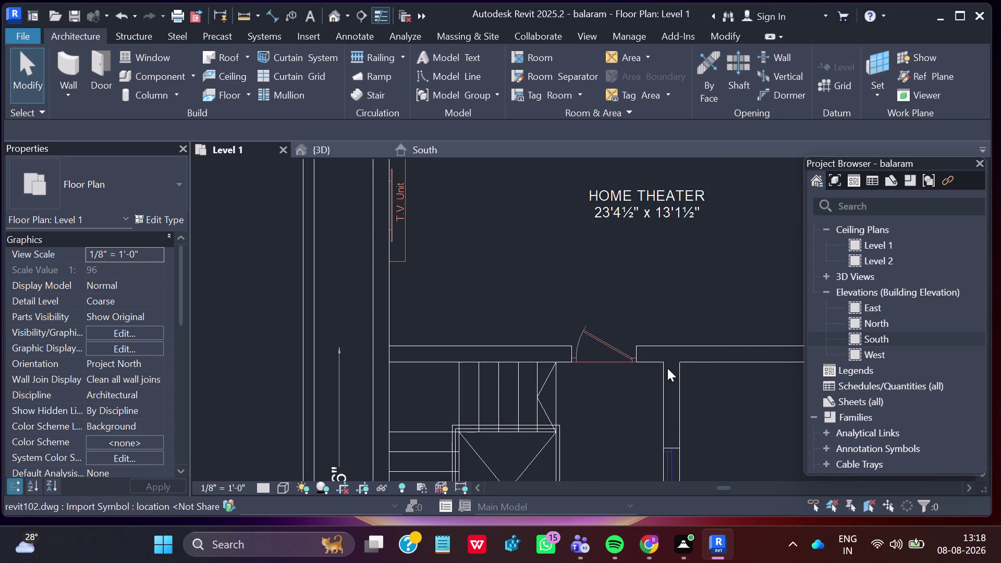
scroll(up, 3)
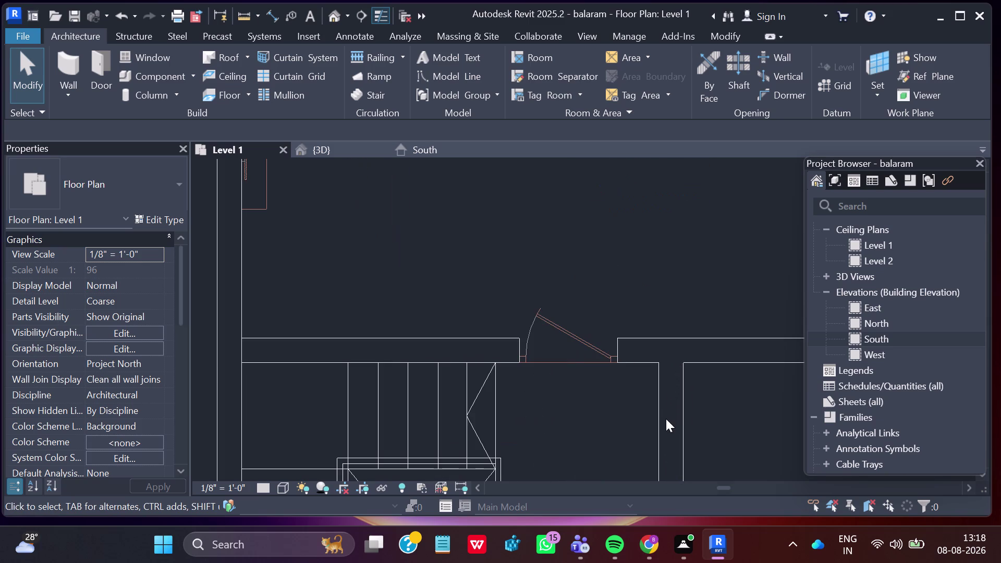
click(76, 94)
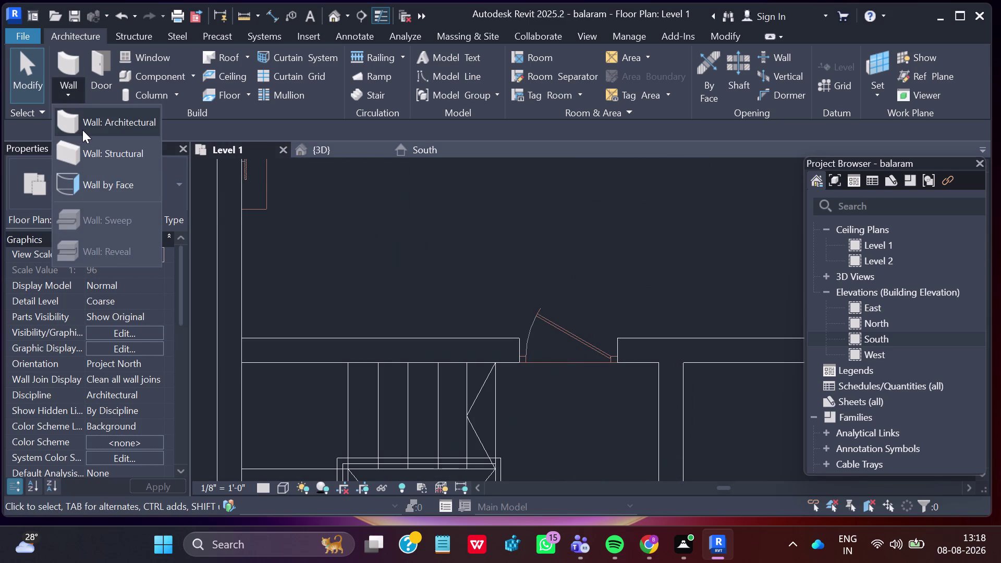
click(84, 128)
Draw a 9" wall from below the home theater opening to the stair corner.
scroll(down, 3)
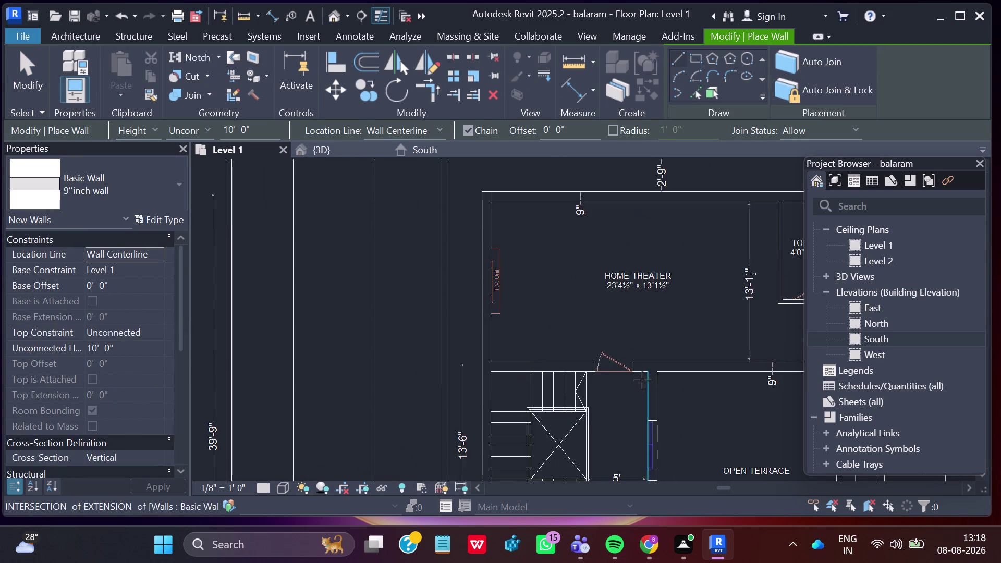
scroll(down, 3)
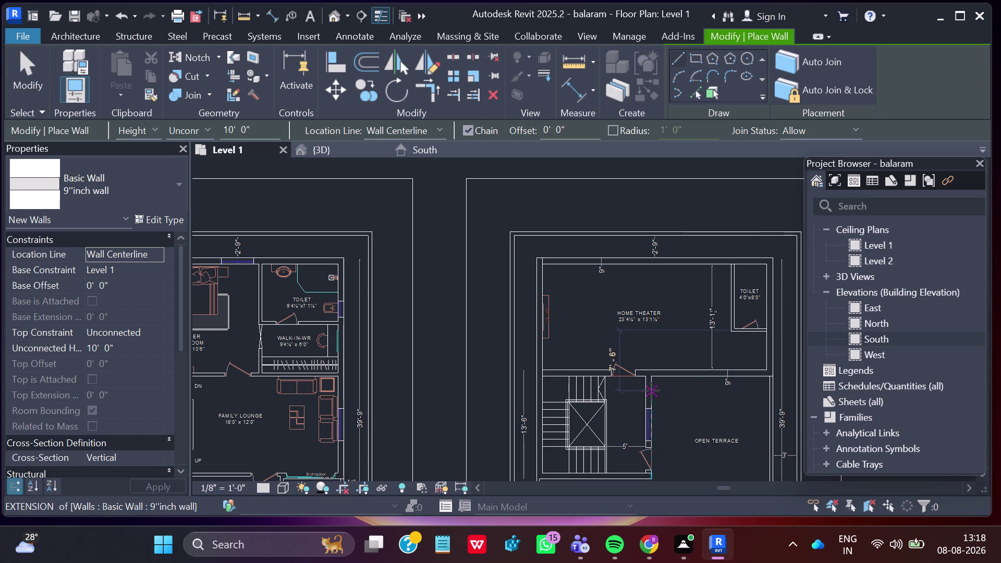
scroll(up, 3)
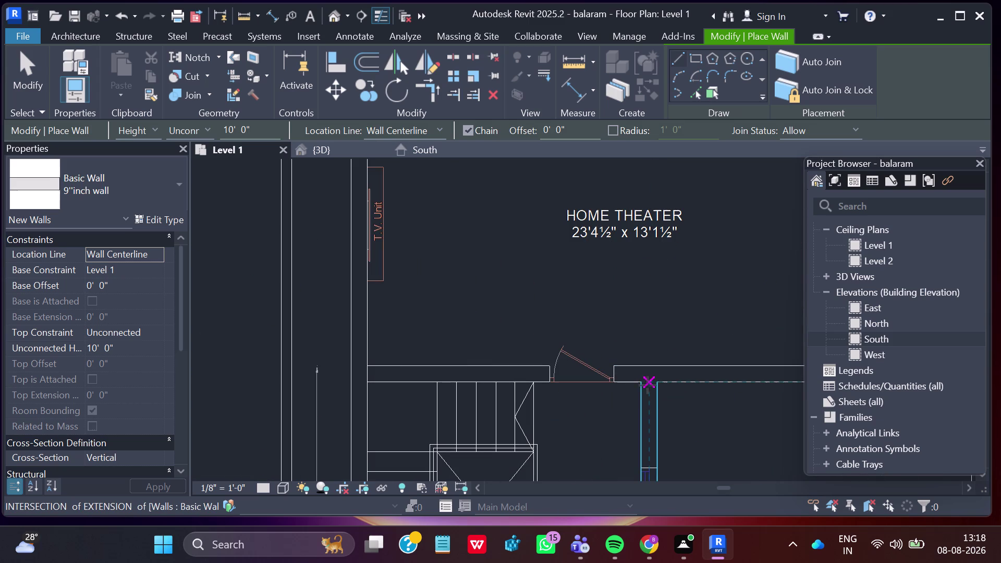
click(650, 383)
scroll(down, 3)
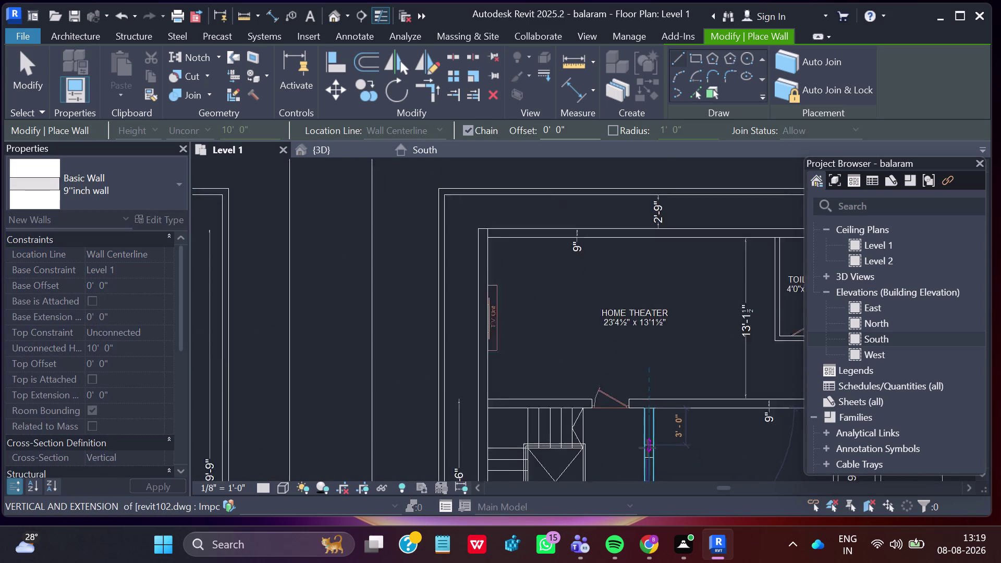
middle_drag(649, 448, 641, 258)
scroll(up, 3)
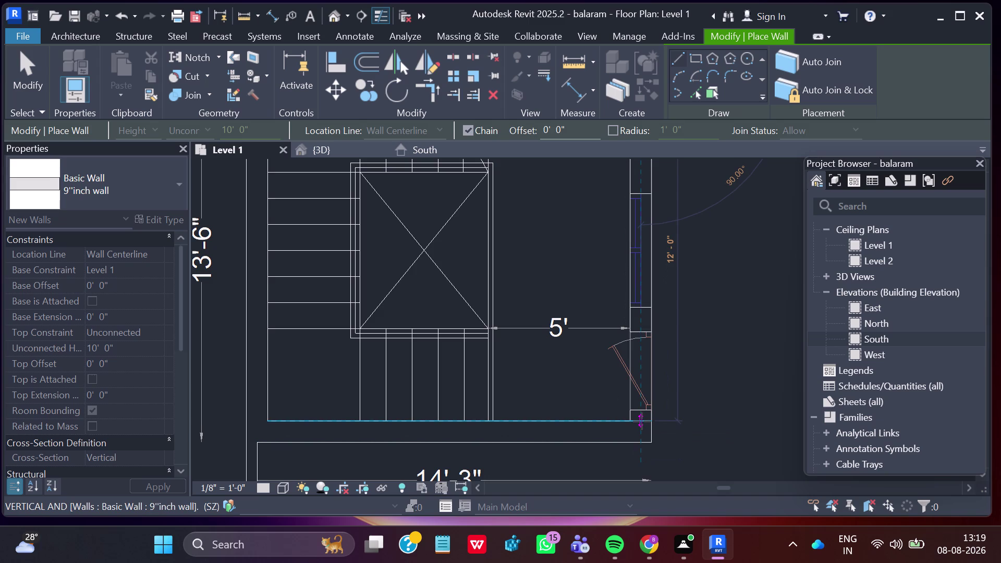
click(642, 421)
key(Escape)
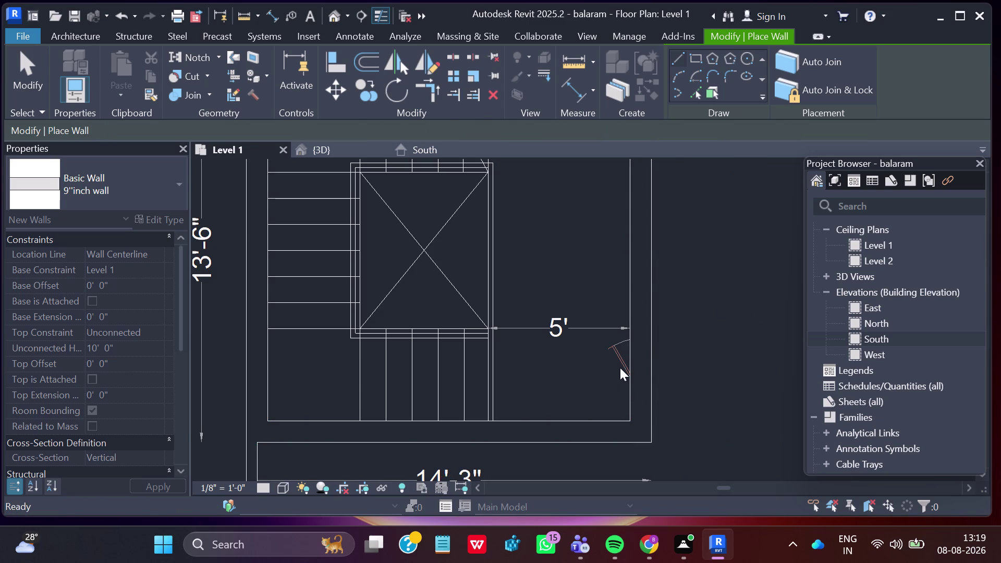
Switch to the 3D view to check the new walls.
scroll(down, 3)
click(364, 147)
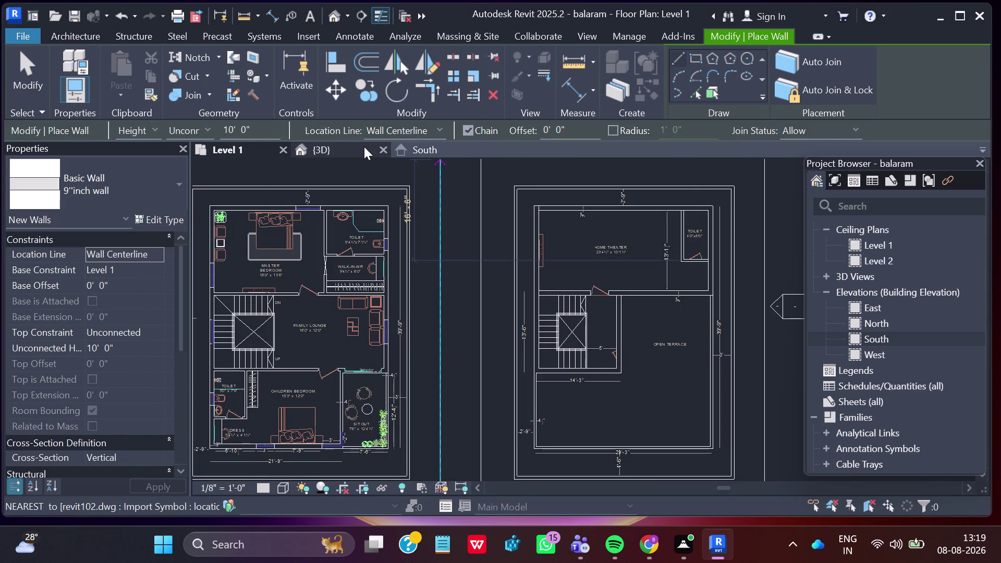
scroll(down, 3)
scroll(up, 3)
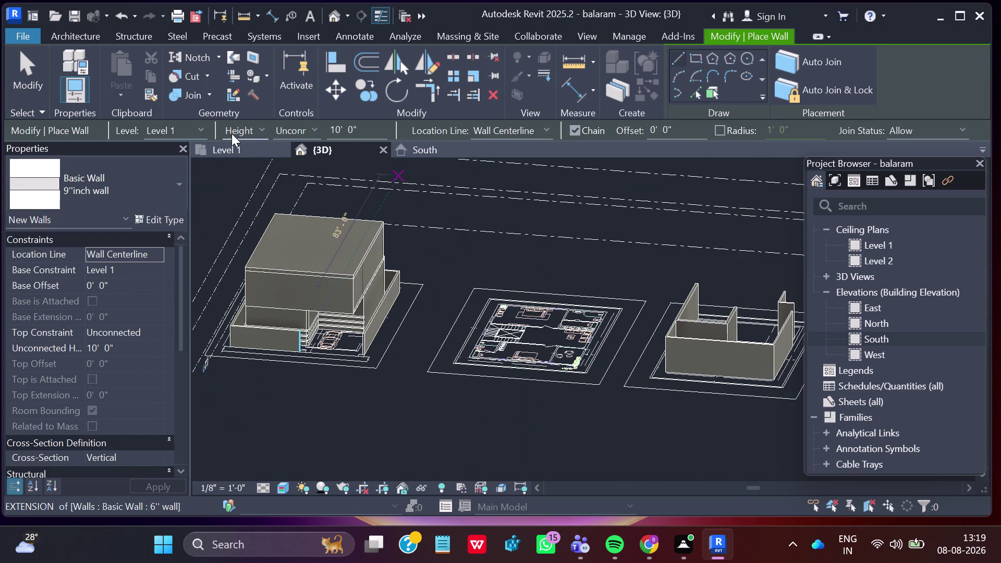
click(239, 146)
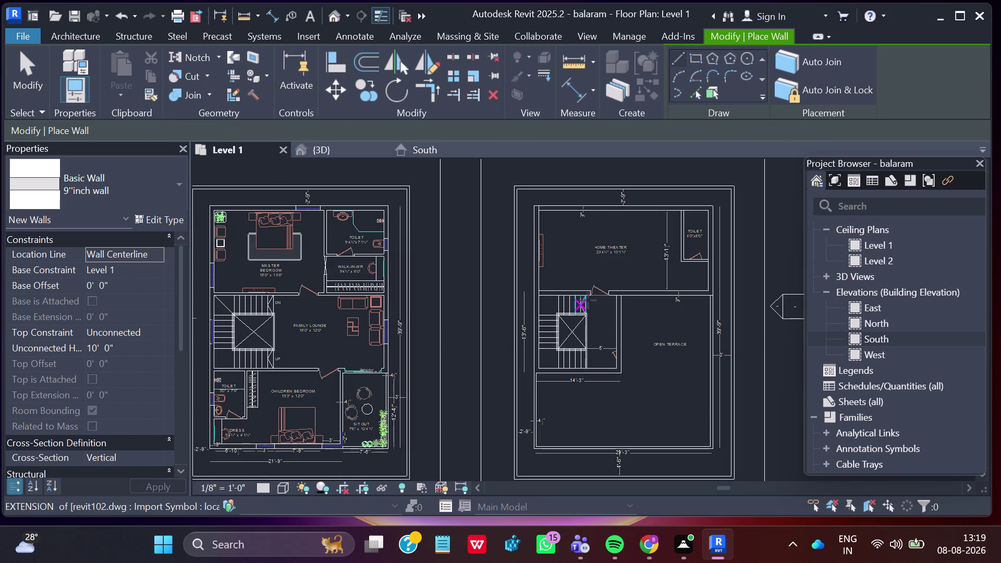
scroll(up, 3)
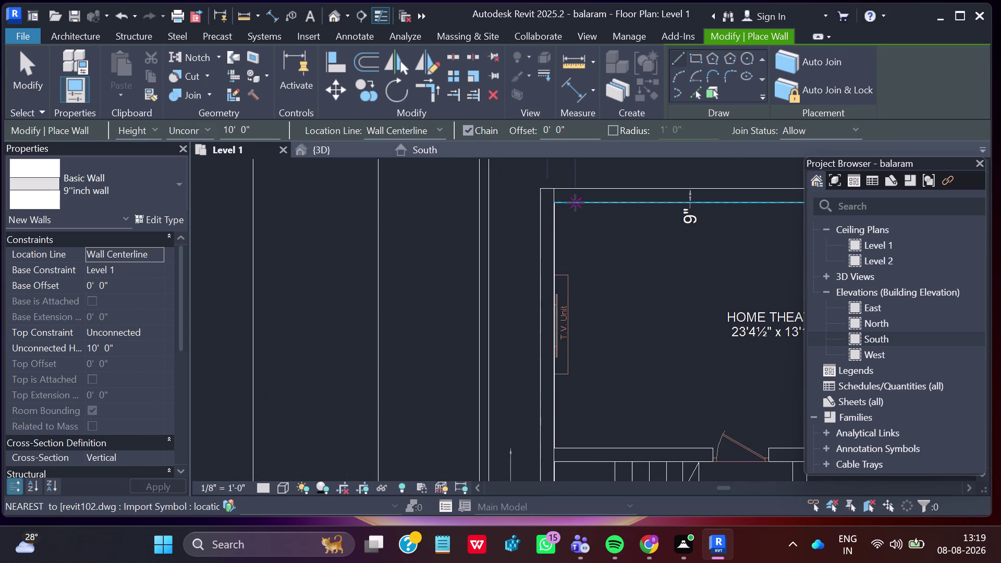
Draw the 9-inch wall along the home theater's top edge, running just past the toilet.
click(555, 195)
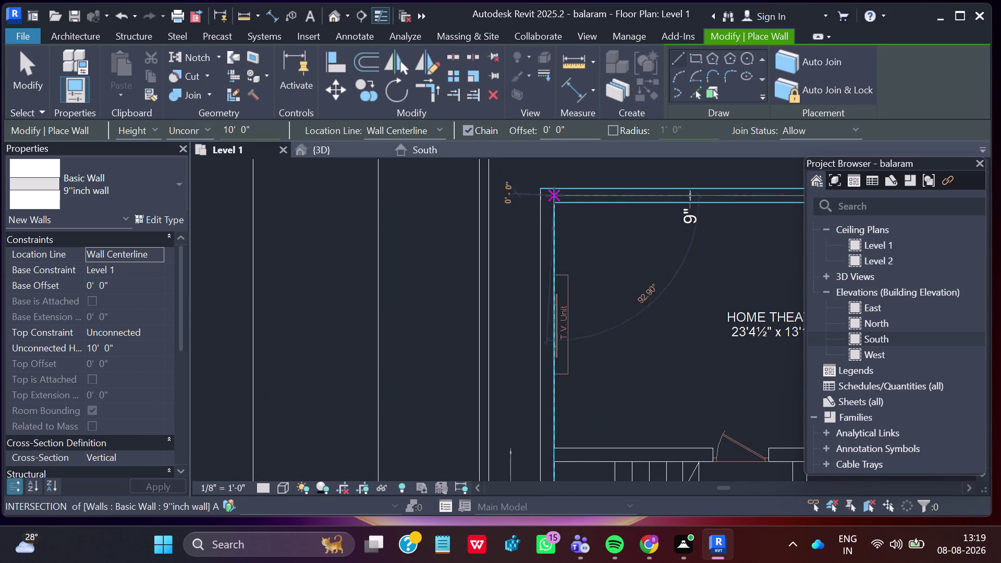
scroll(down, 3)
scroll(down, 3)
middle_drag(730, 225, 493, 246)
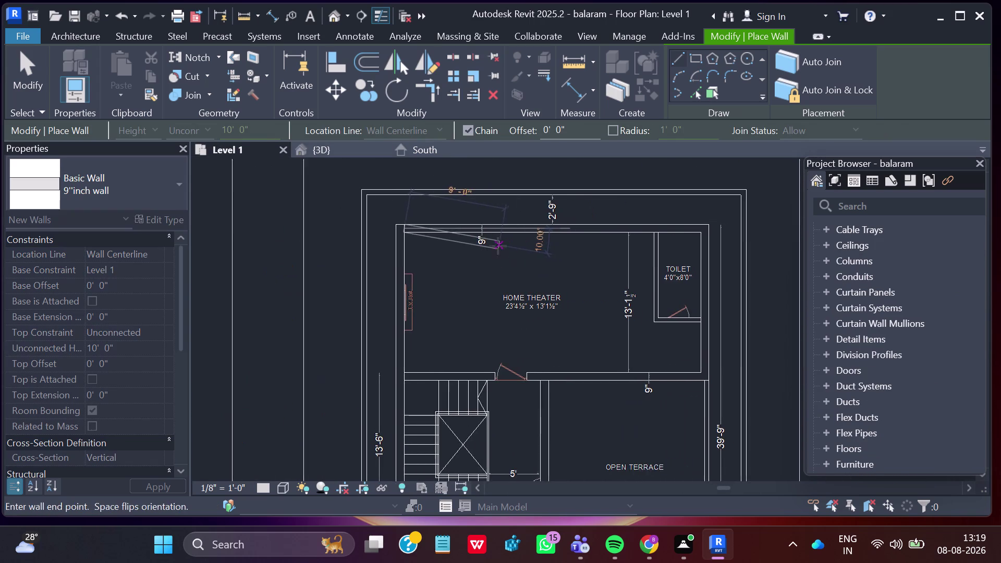
scroll(up, 3)
scroll(up, 3)
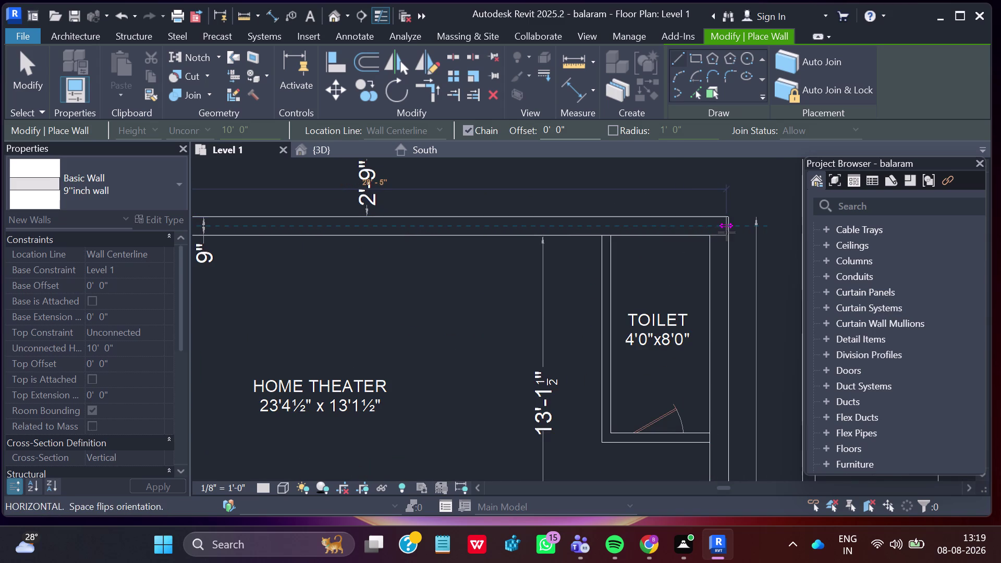
click(725, 226)
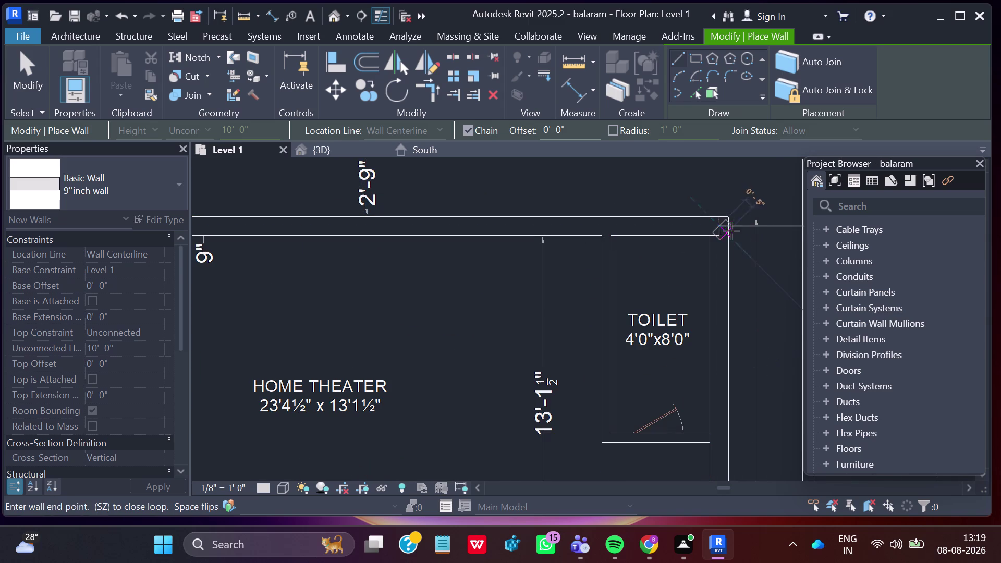
click(736, 229)
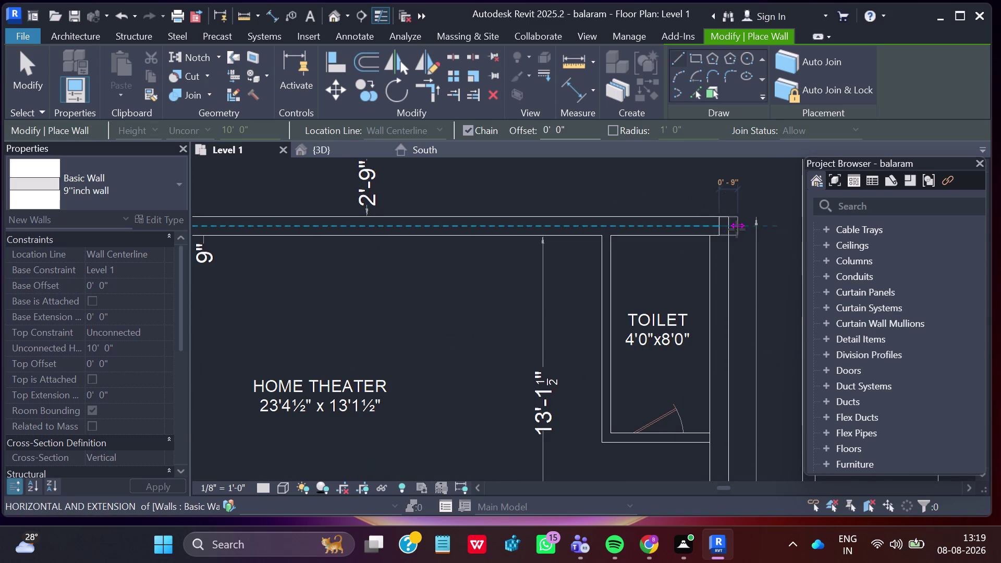
key(Escape)
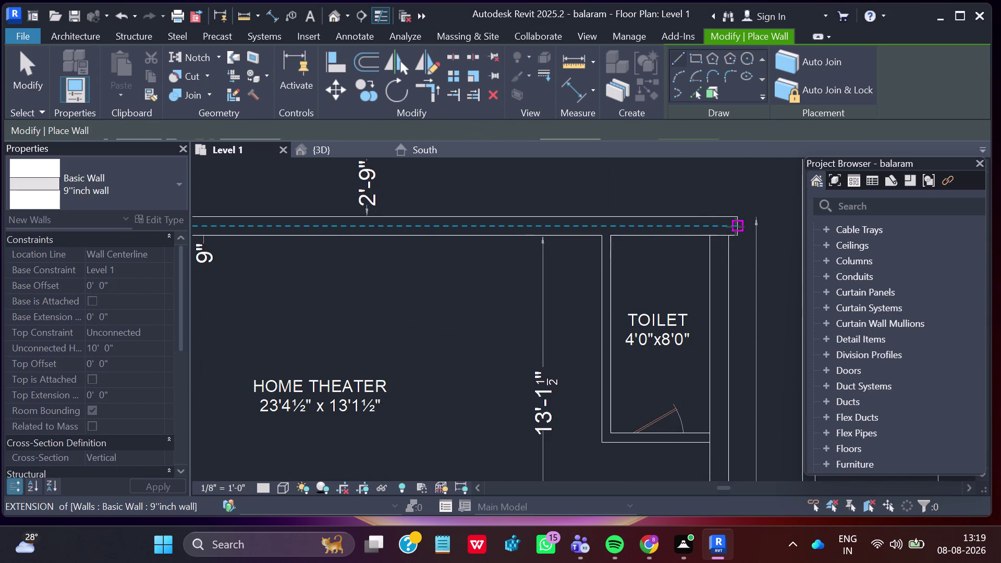
Cancel the stray slanted wall previews and leave wall placement.
drag(737, 227, 733, 227)
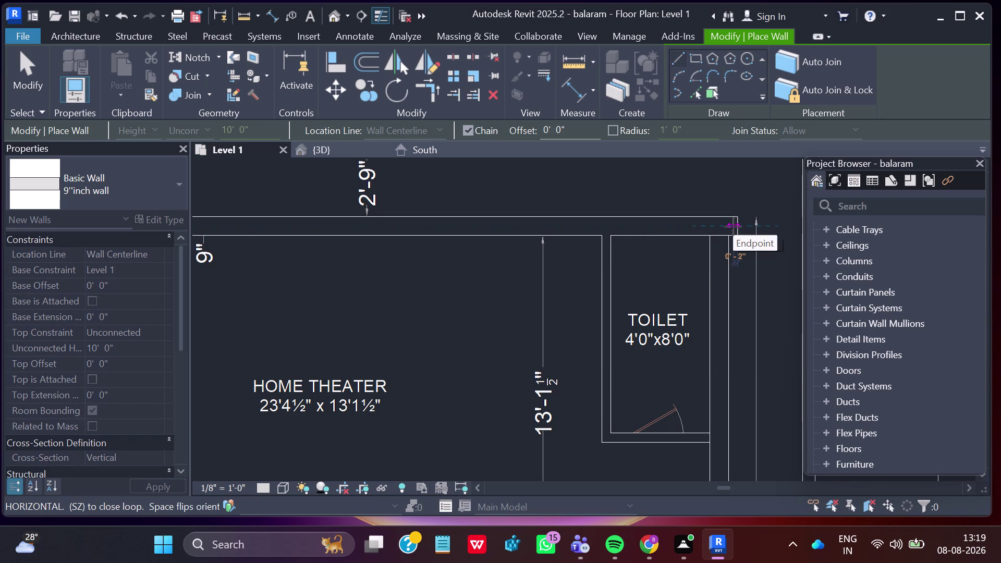
drag(733, 227, 727, 228)
key(Escape)
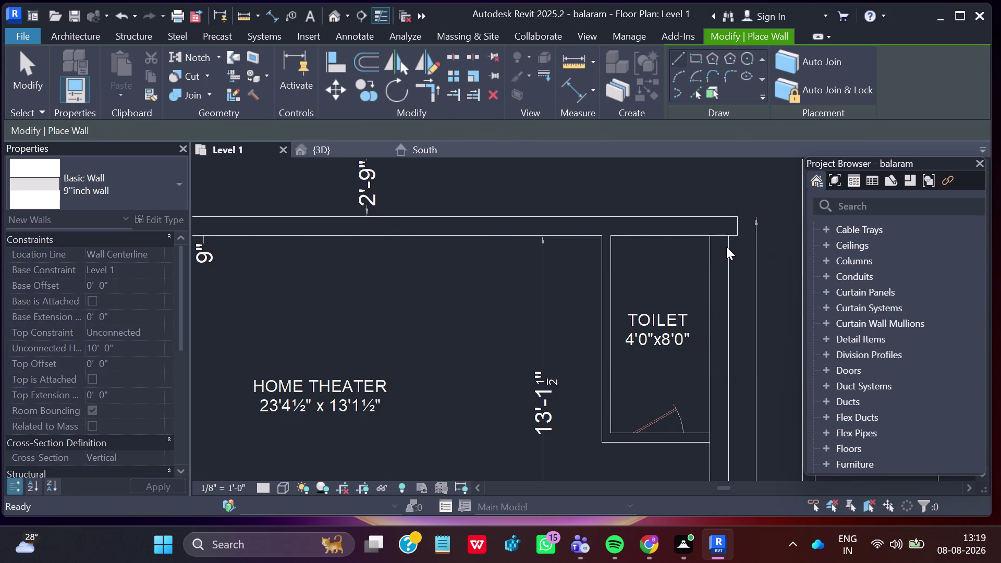
drag(741, 229, 733, 229)
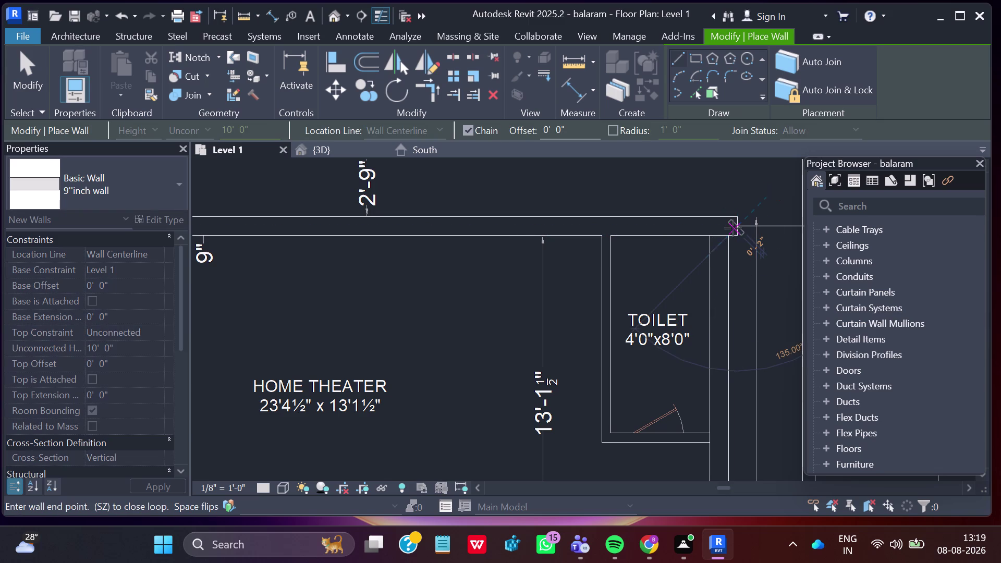
drag(733, 228, 730, 229)
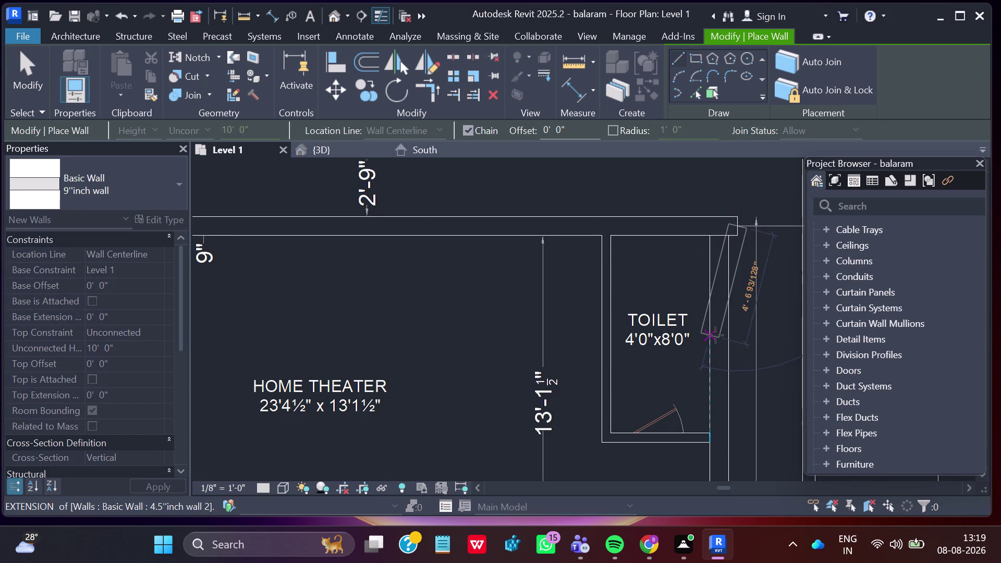
key(Escape)
scroll(up, 3)
scroll(up, 3)
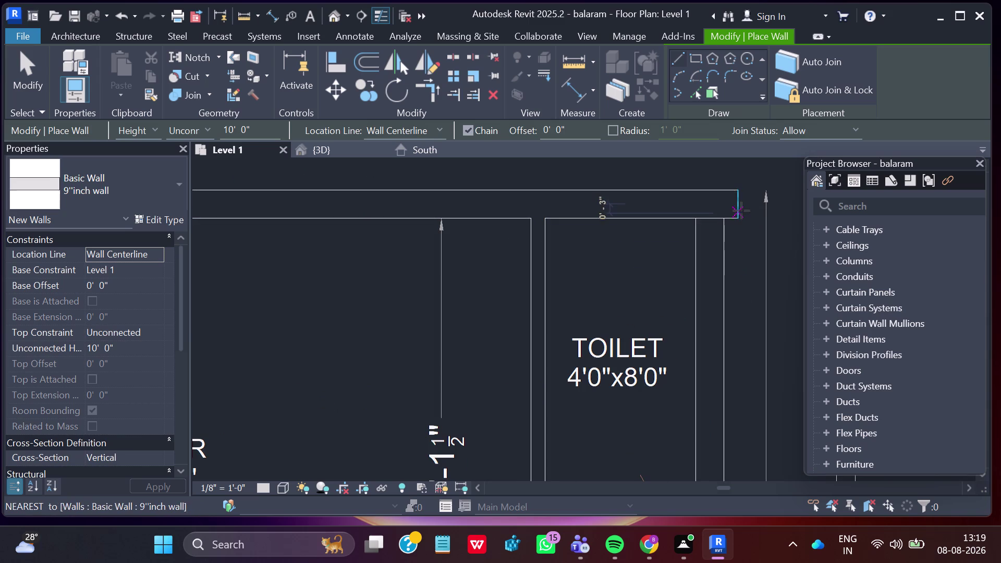
key(Escape)
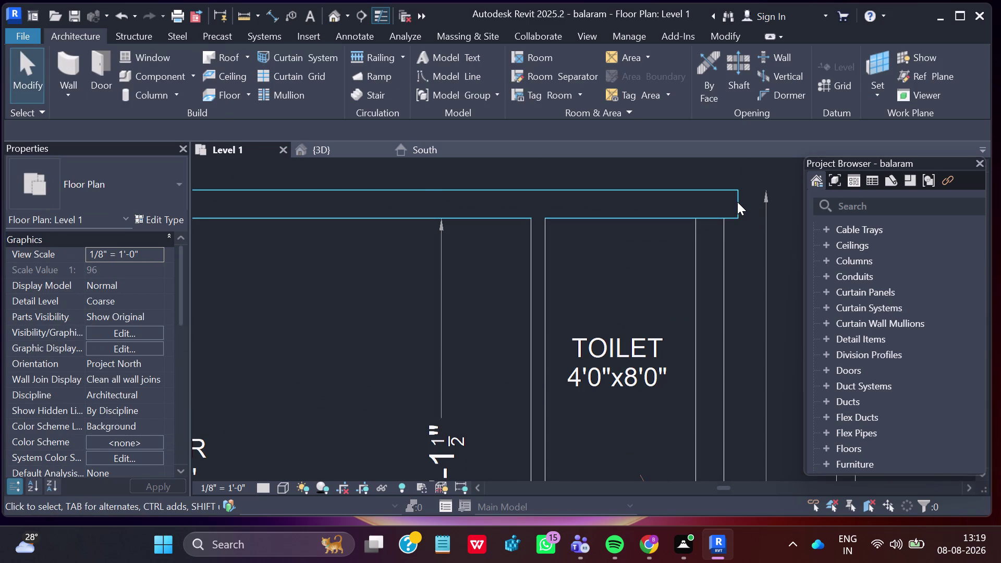
Select the new top wall and pull back its right end.
click(737, 202)
drag(737, 202, 728, 201)
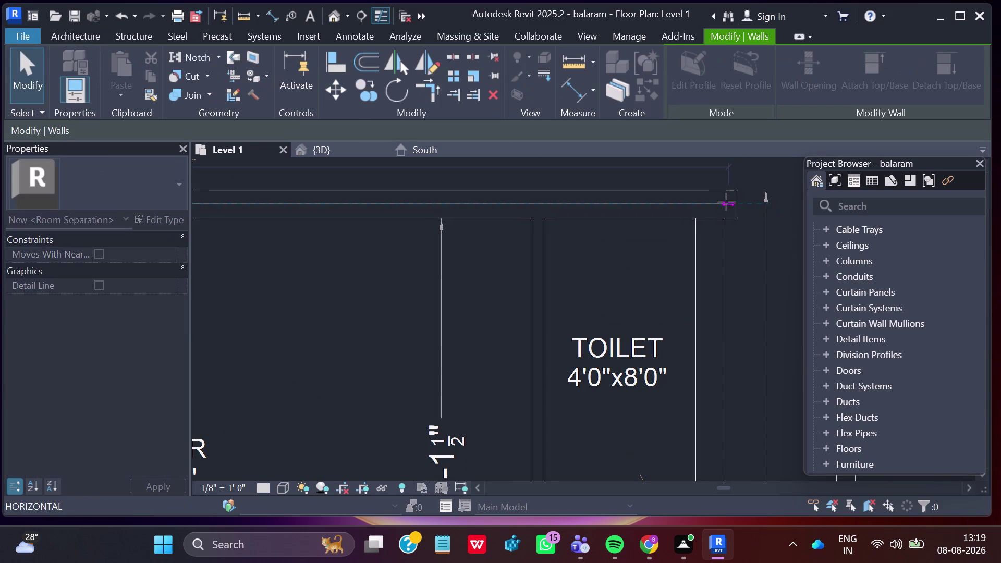
drag(727, 201, 725, 201)
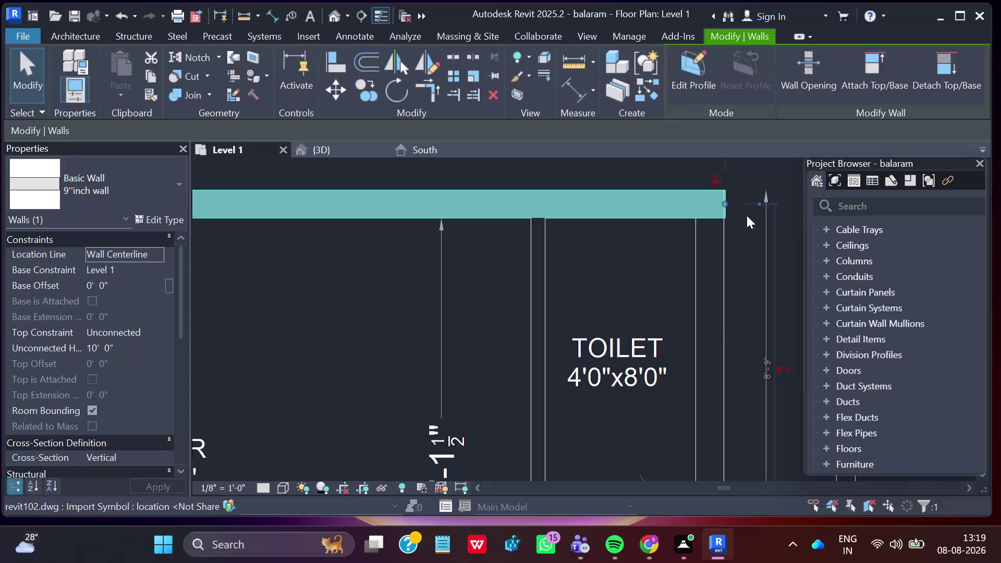
key(Escape)
Reselect the top wall and stretch its end to the toilet's outer corner.
scroll(up, 3)
scroll(up, 3)
scroll(up, 3)
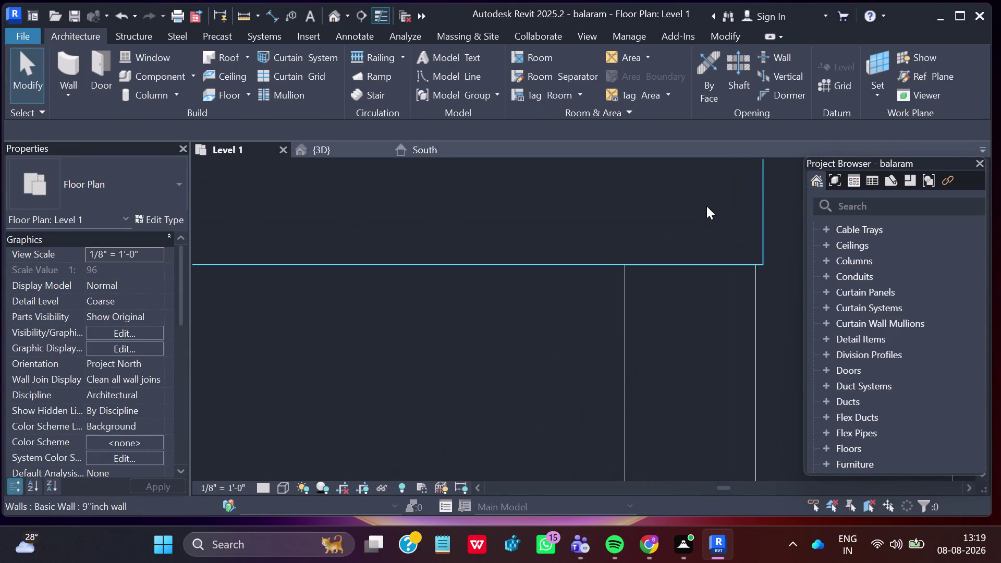
click(760, 193)
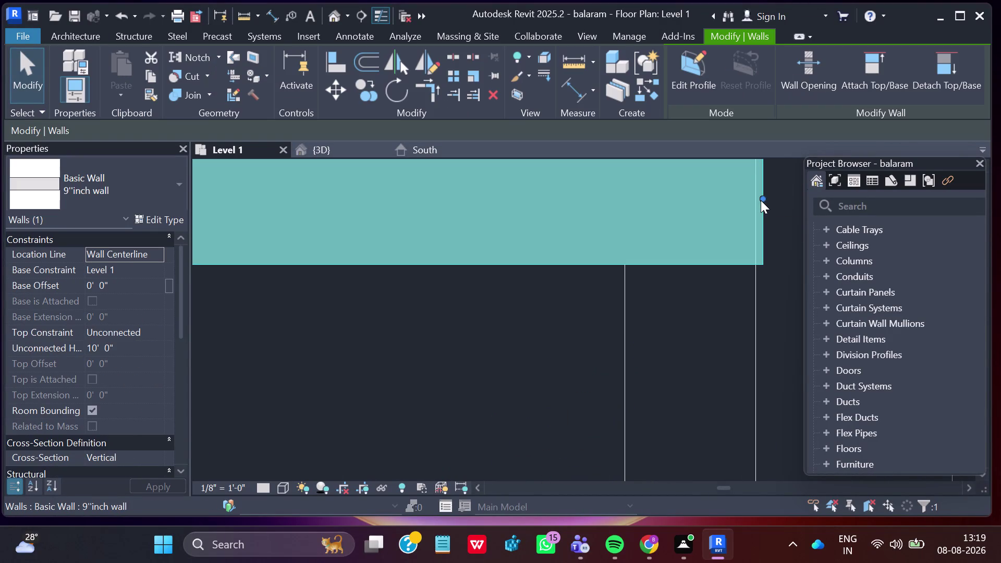
drag(761, 198, 756, 202)
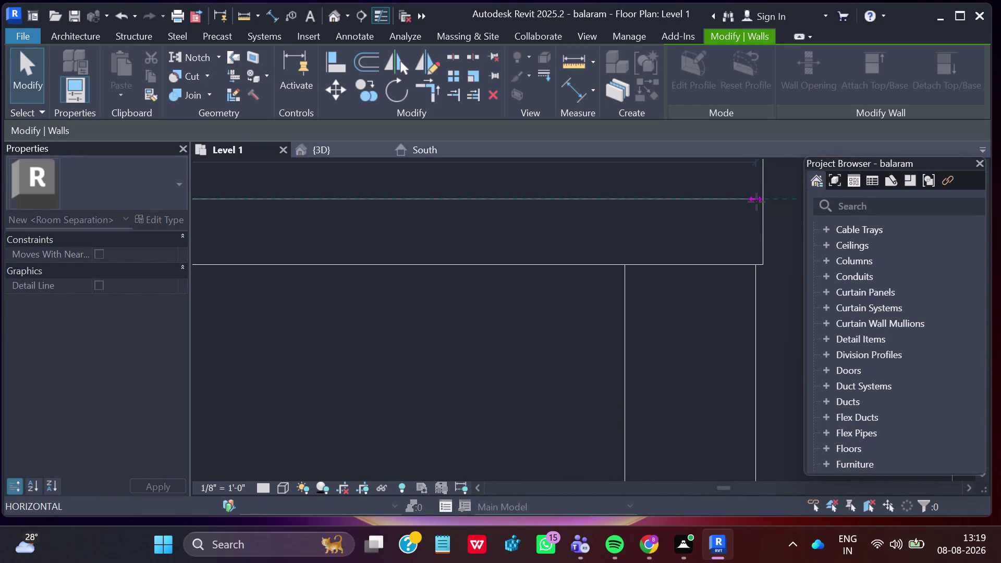
drag(757, 201, 752, 205)
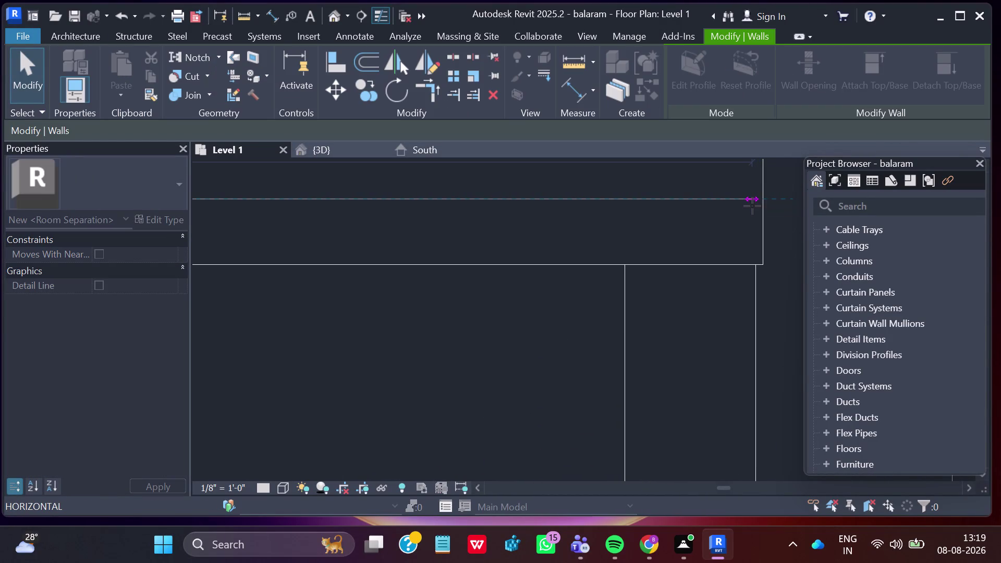
drag(752, 205, 755, 206)
click(755, 206)
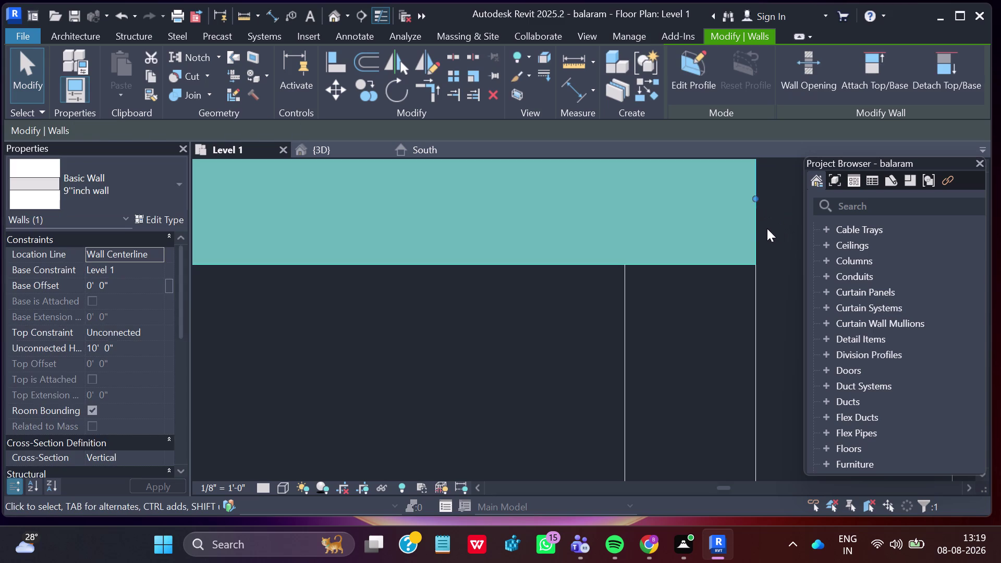
key(Escape)
scroll(down, 3)
scroll(down, 3)
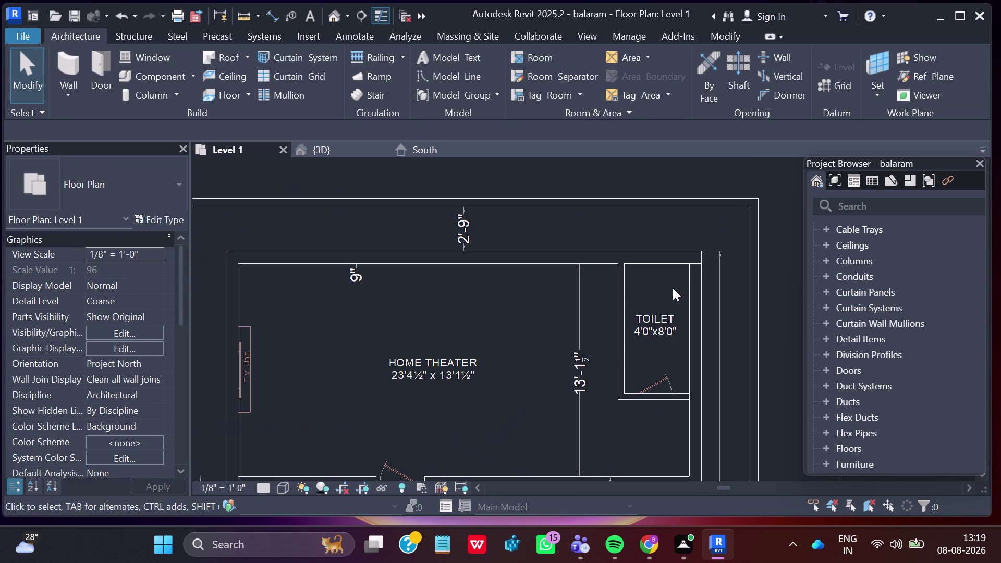
scroll(down, 3)
Bring the stairs and open terrace into view and start the Wall tool.
middle_drag(613, 389, 595, 249)
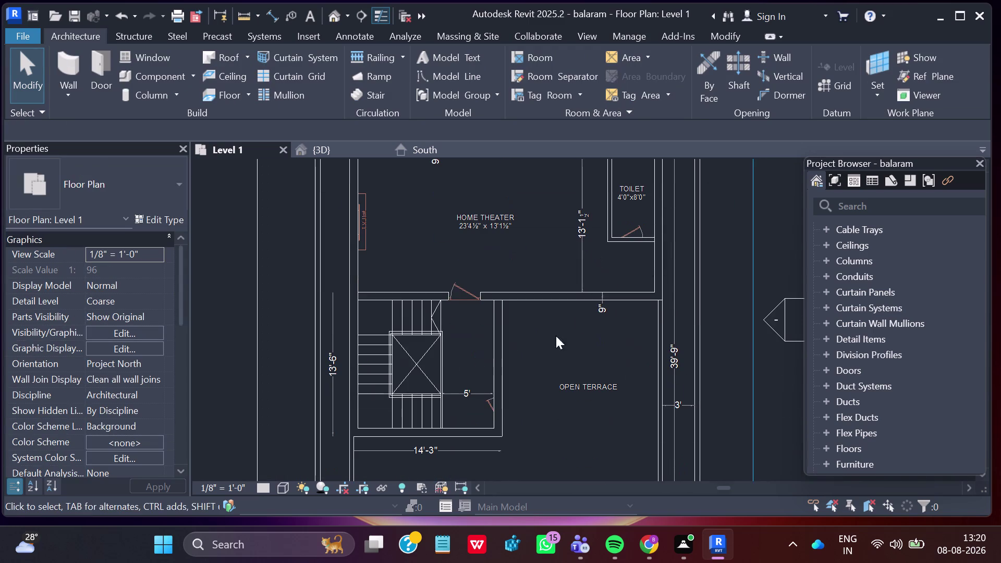
click(66, 89)
click(99, 126)
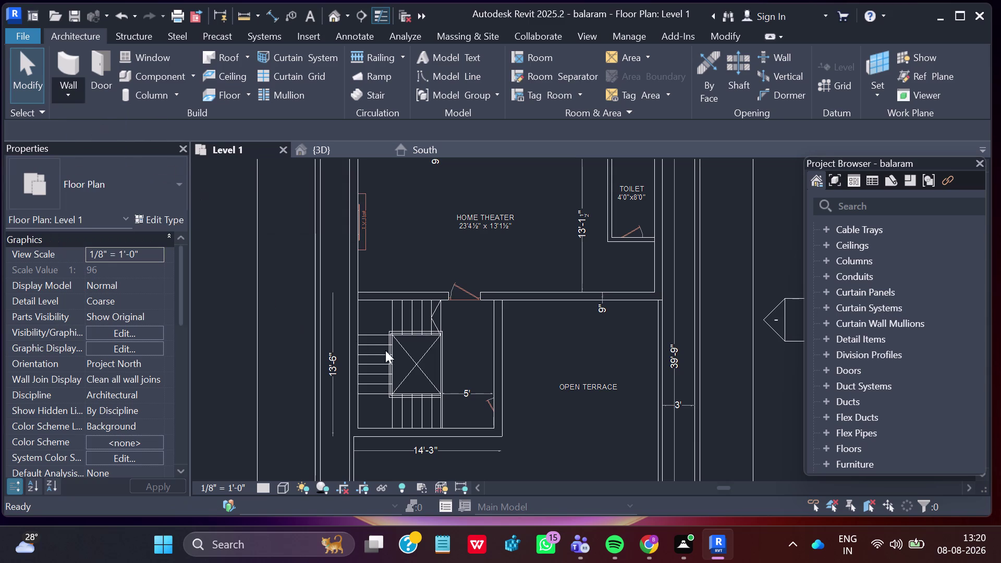
scroll(up, 3)
scroll(up, 3)
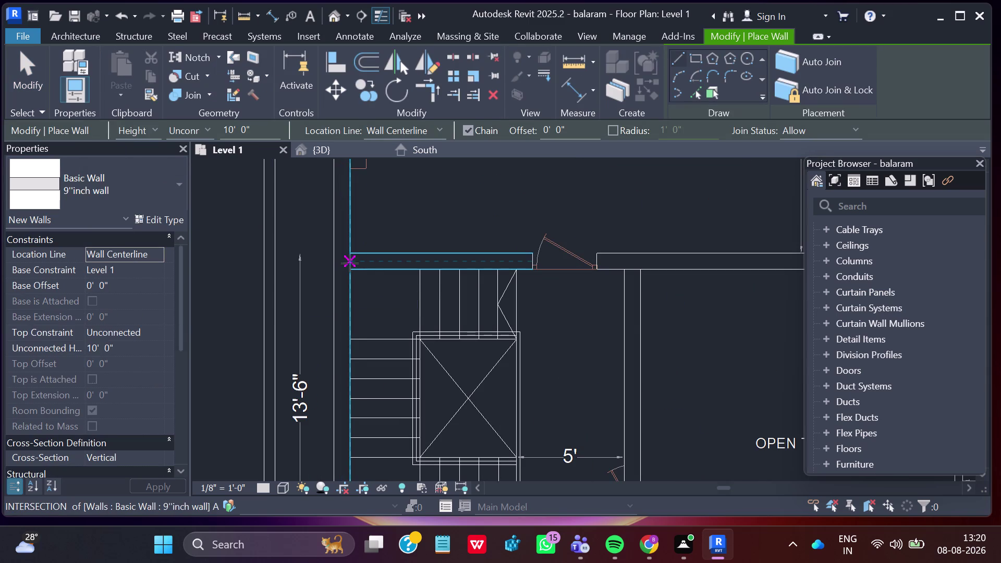
Draw a 9-inch wall from the stair hall corner to the terrace's right edge.
drag(350, 263, 363, 266)
scroll(down, 3)
middle_drag(742, 267, 566, 305)
scroll(up, 3)
scroll(up, 3)
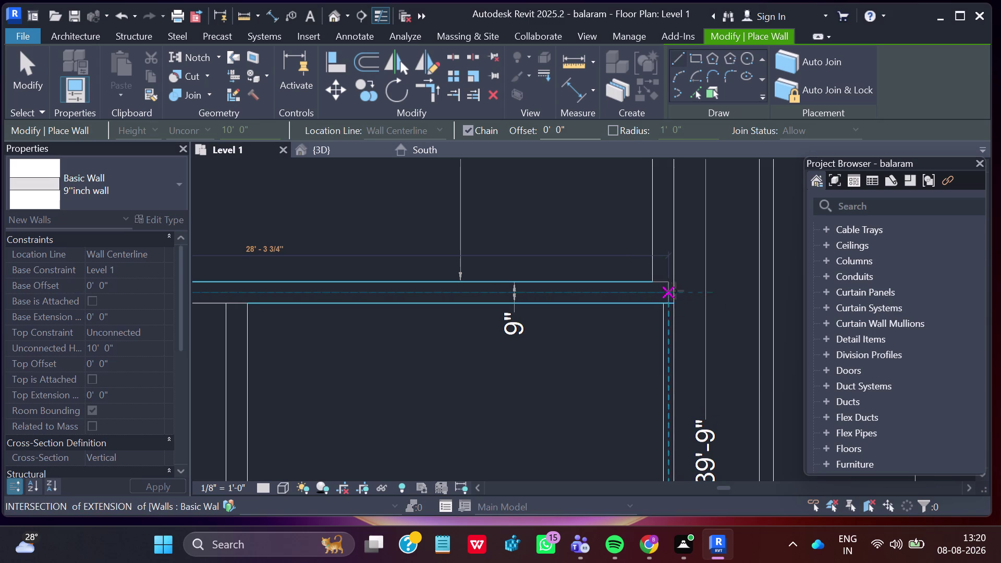
scroll(up, 3)
scroll(up, 3)
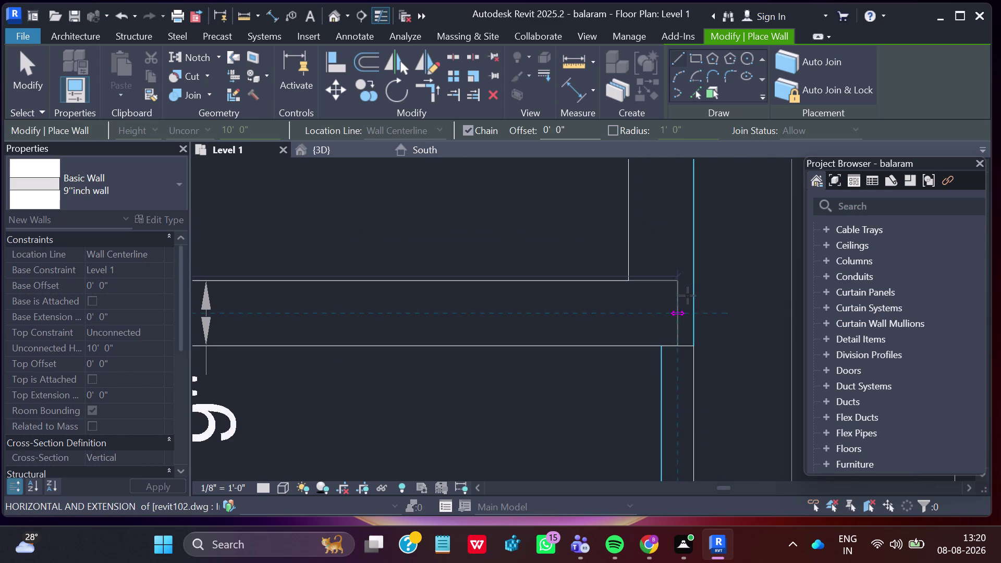
click(693, 312)
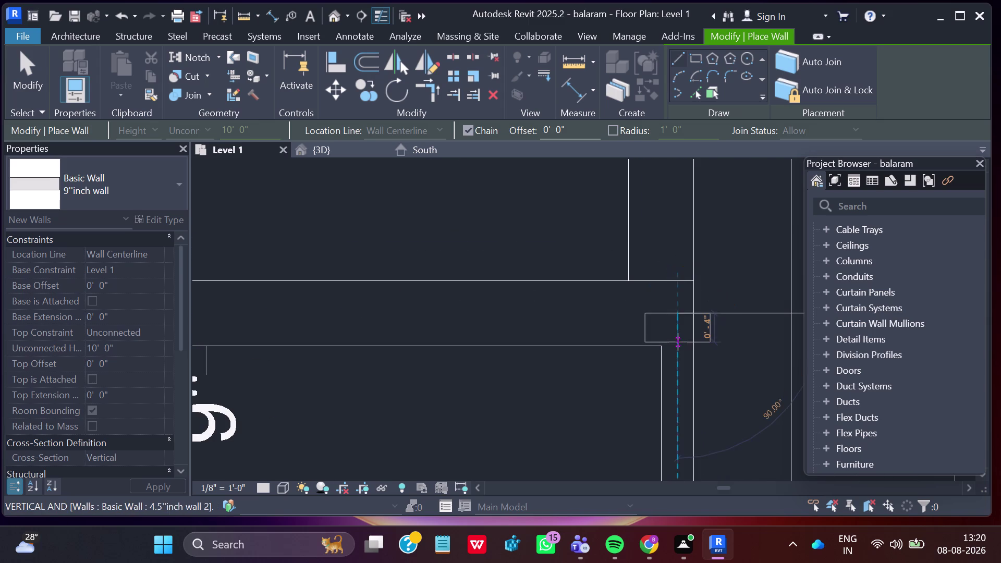
key(Escape)
Switch to the {3D} view to check the walls.
scroll(down, 3)
scroll(down, 3)
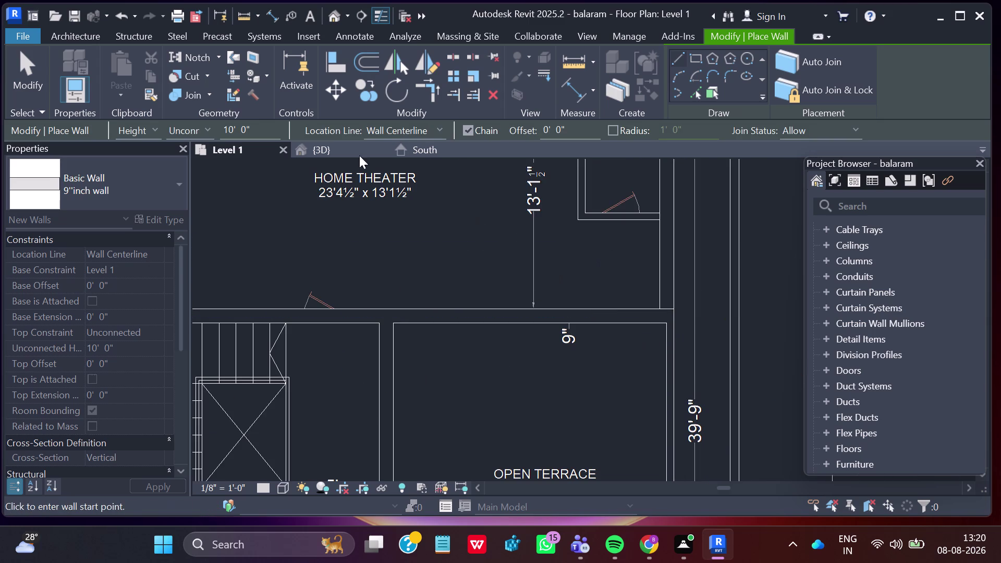
click(349, 149)
scroll(down, 3)
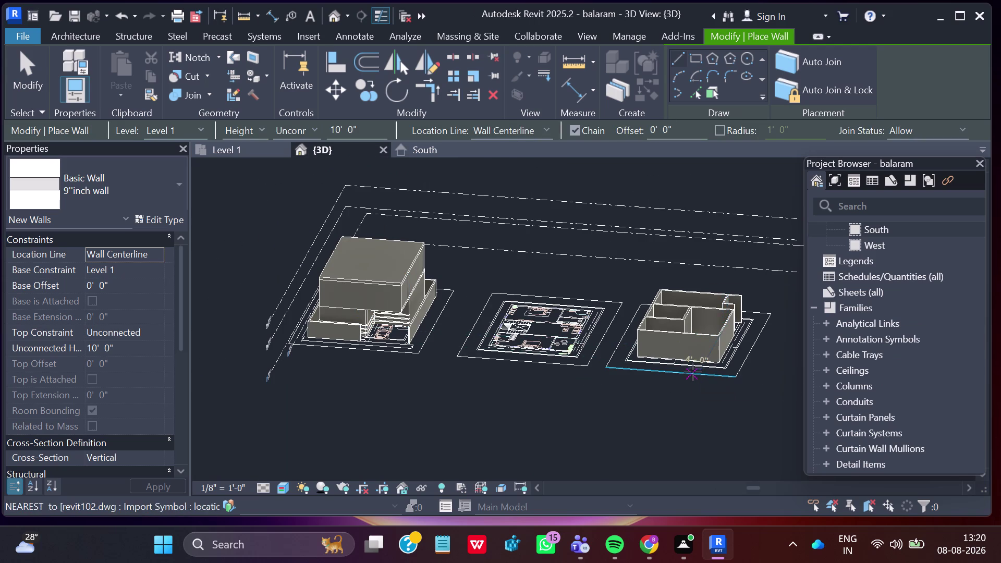
Orbit and pan the 3D model to inspect the new walls, then return to Level 1.
middle_drag(696, 358, 711, 410)
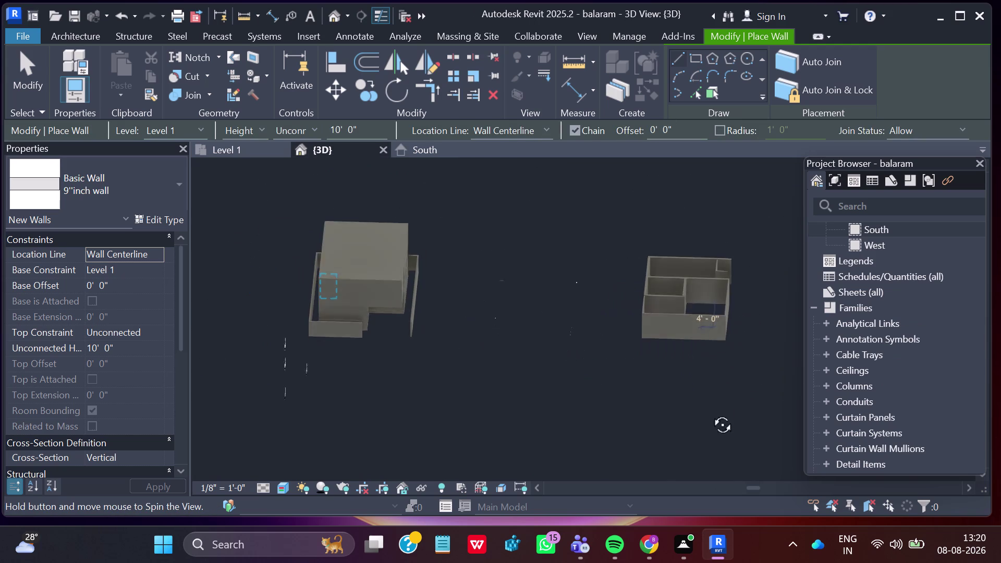
middle_drag(710, 411, 706, 483)
middle_drag(716, 416, 711, 490)
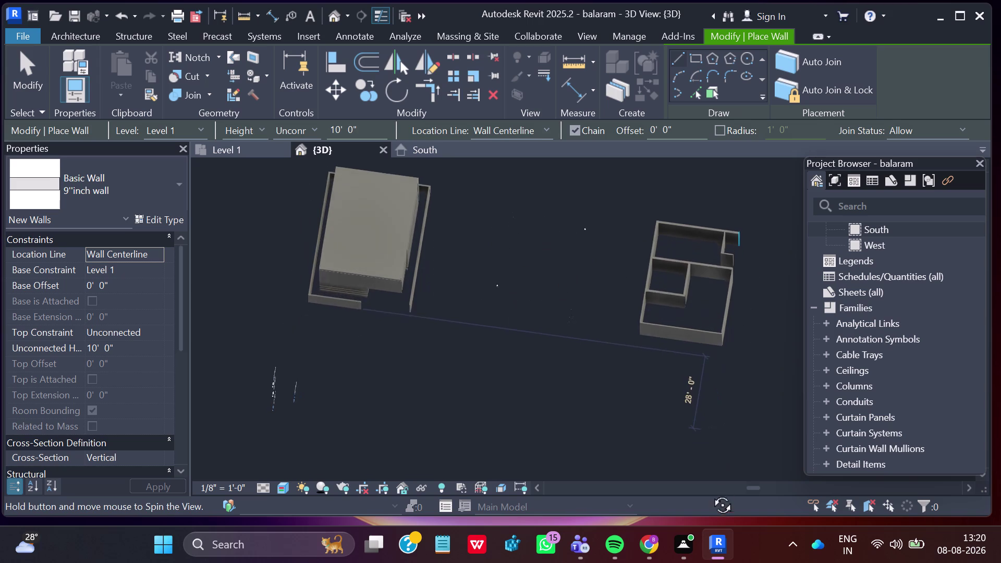
middle_drag(711, 490, 711, 531)
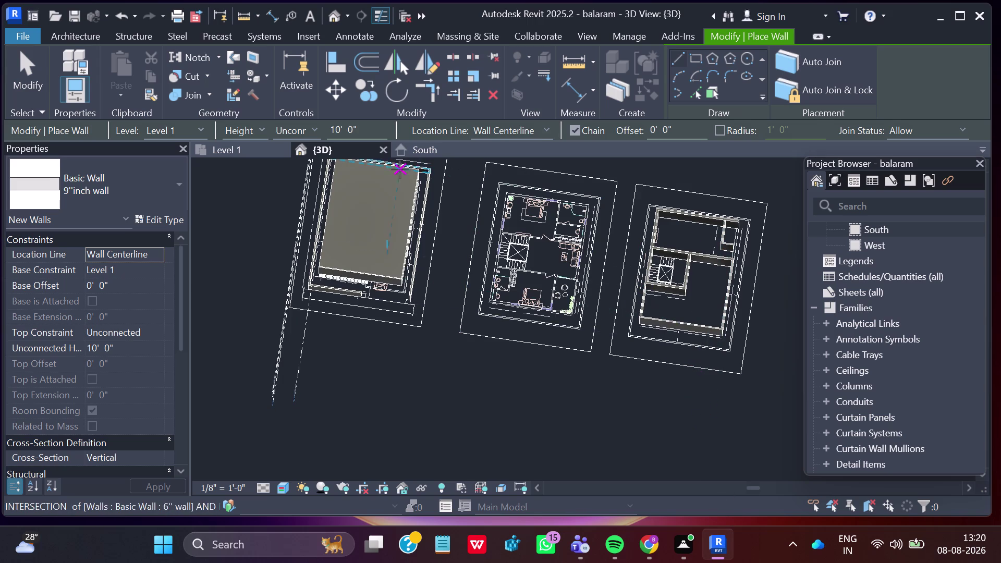
click(263, 147)
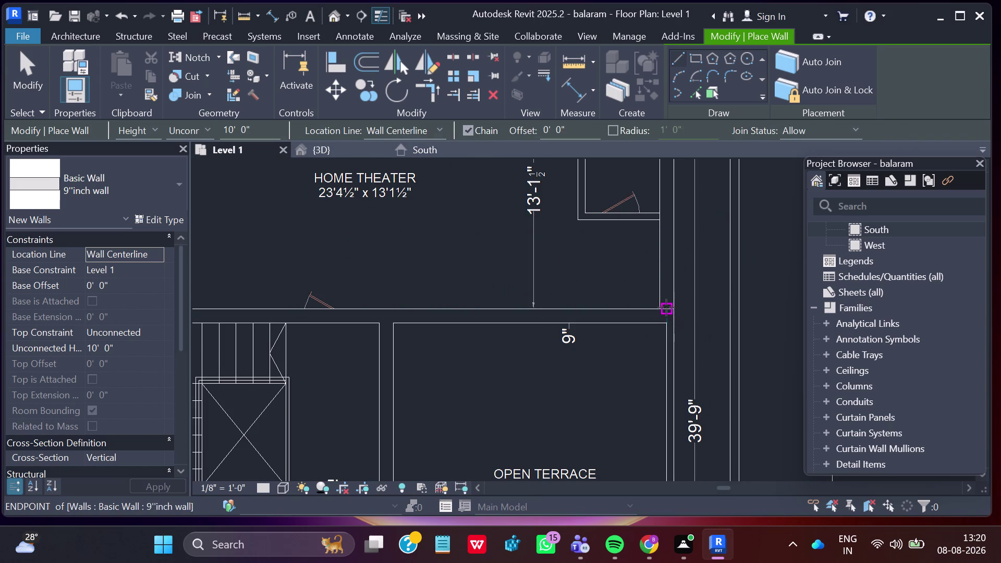
Place a 9-inch wall from the existing wall's end down the toilet's outer side, then exit the Wall tool.
scroll(up, 3)
click(672, 320)
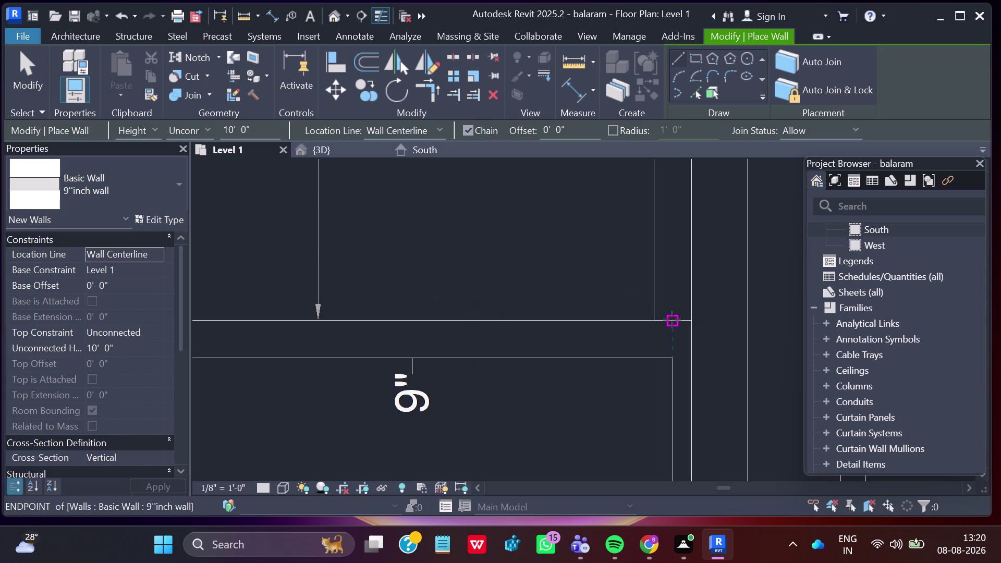
scroll(down, 3)
scroll(down, 3)
middle_drag(669, 179, 615, 463)
scroll(down, 3)
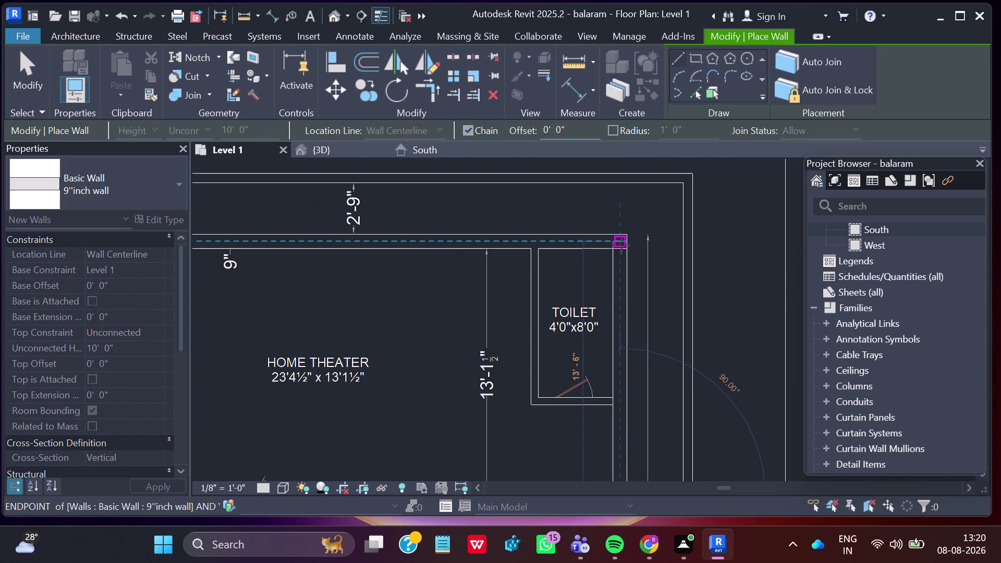
scroll(up, 3)
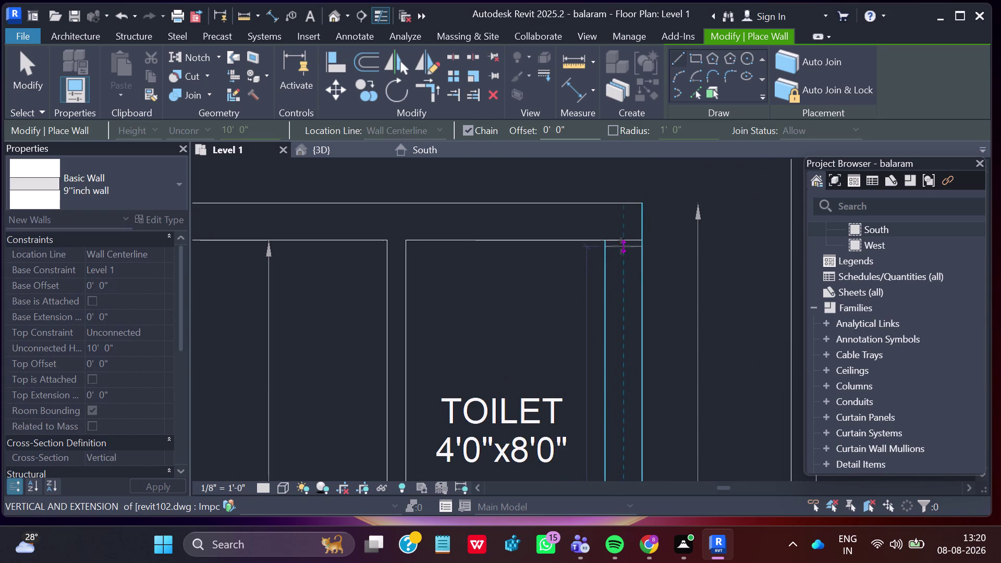
click(623, 241)
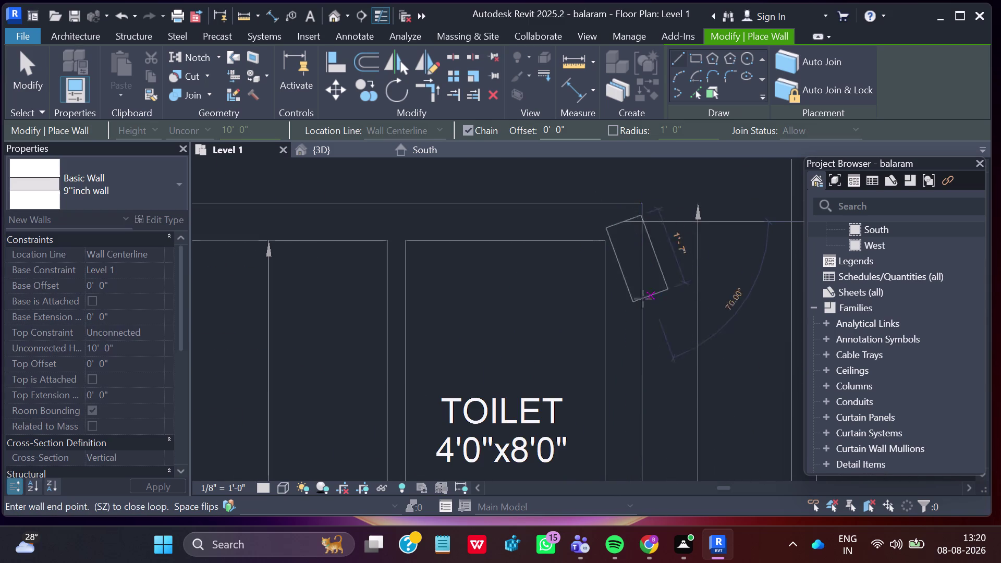
key(Escape)
scroll(down, 3)
scroll(down, 3)
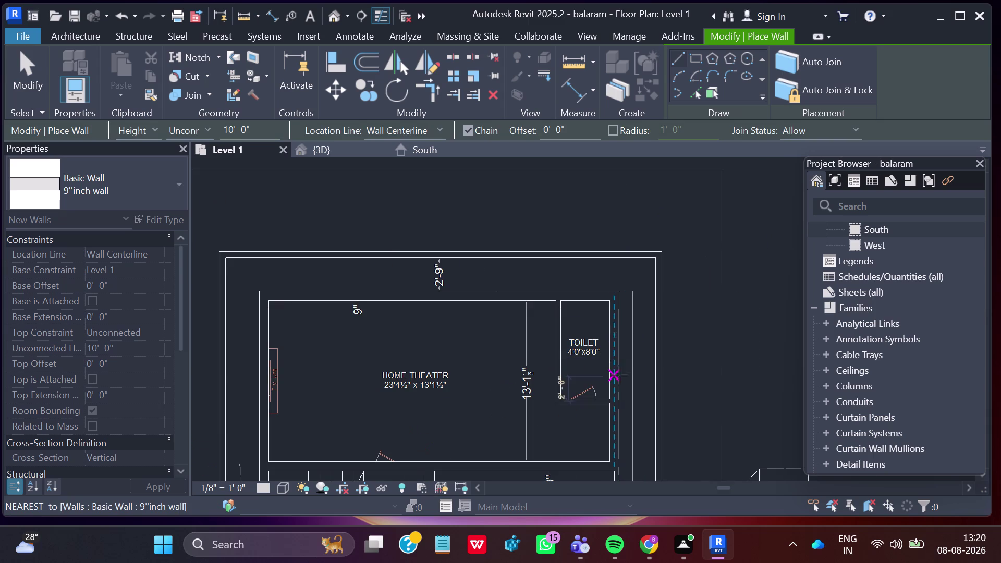
key(Escape)
Pan across the drawing sheets and switch to the {3D} view.
scroll(down, 3)
middle_drag(610, 435, 608, 435)
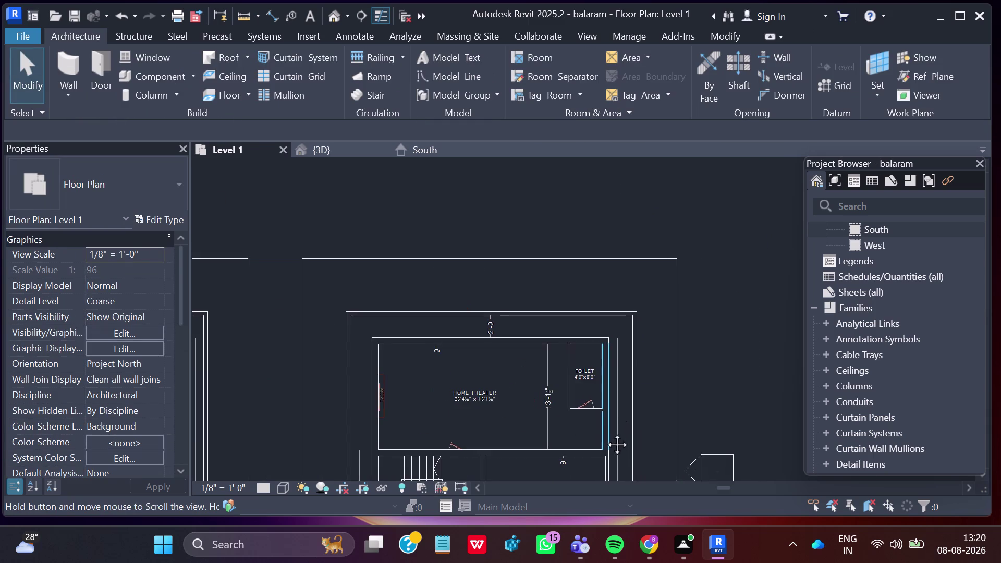
middle_drag(608, 435, 616, 293)
scroll(down, 3)
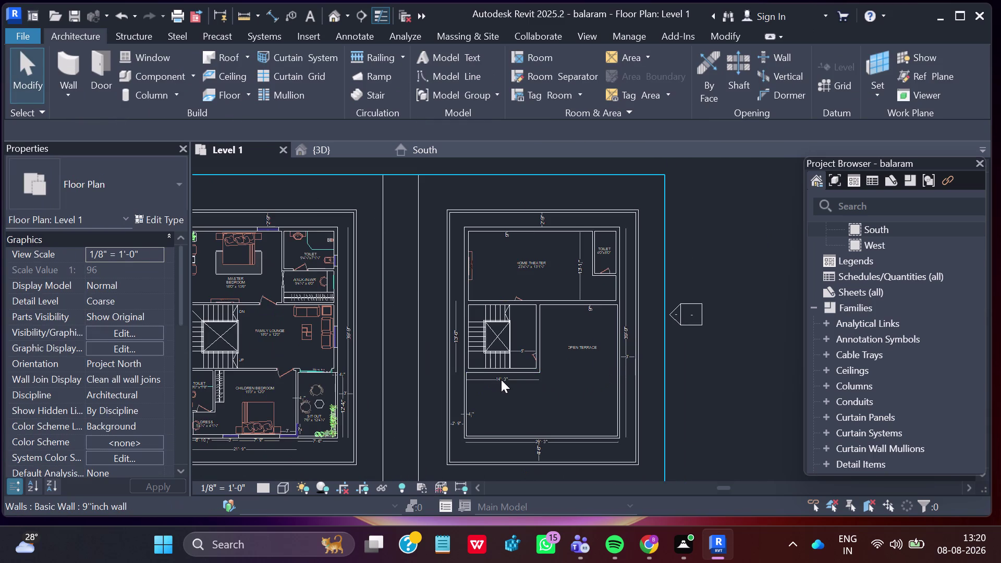
scroll(up, 3)
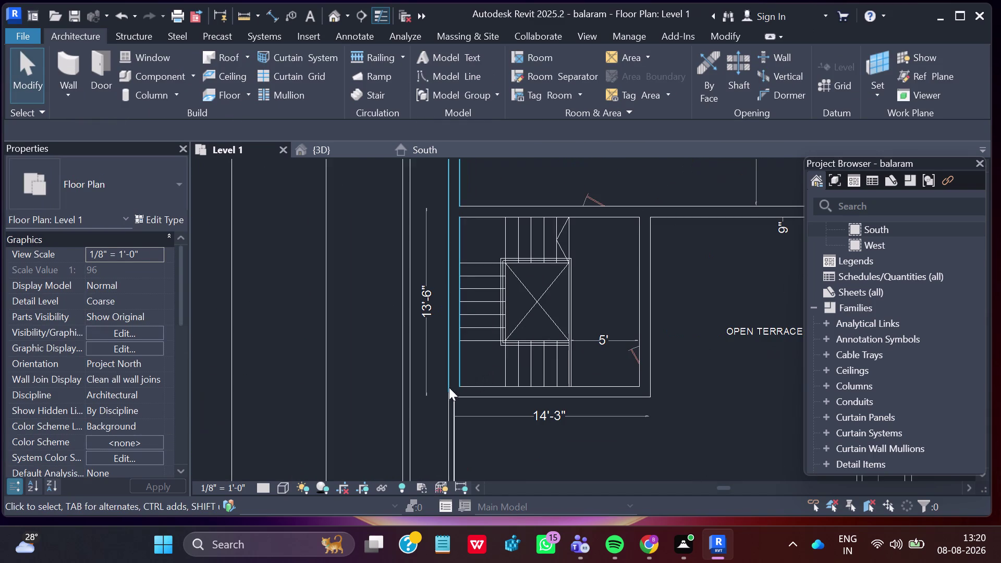
scroll(up, 3)
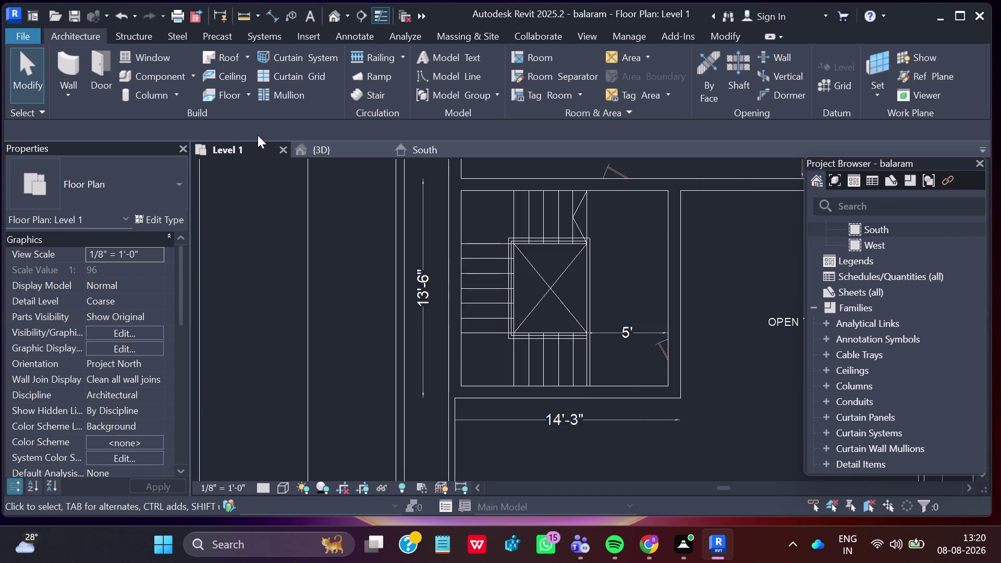
click(335, 150)
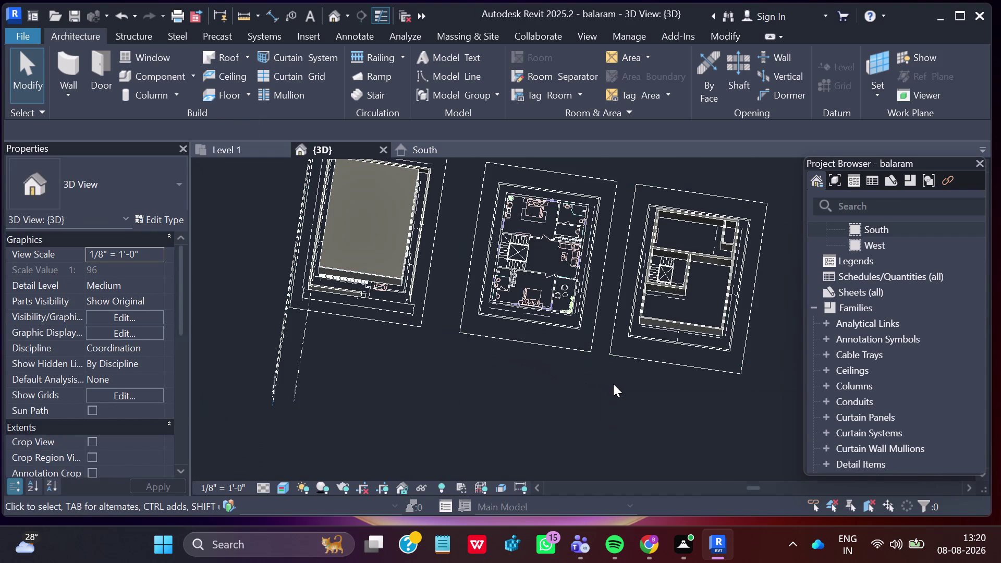
Orbit the 3D model to a straight top-down view.
middle_drag(636, 406, 656, 265)
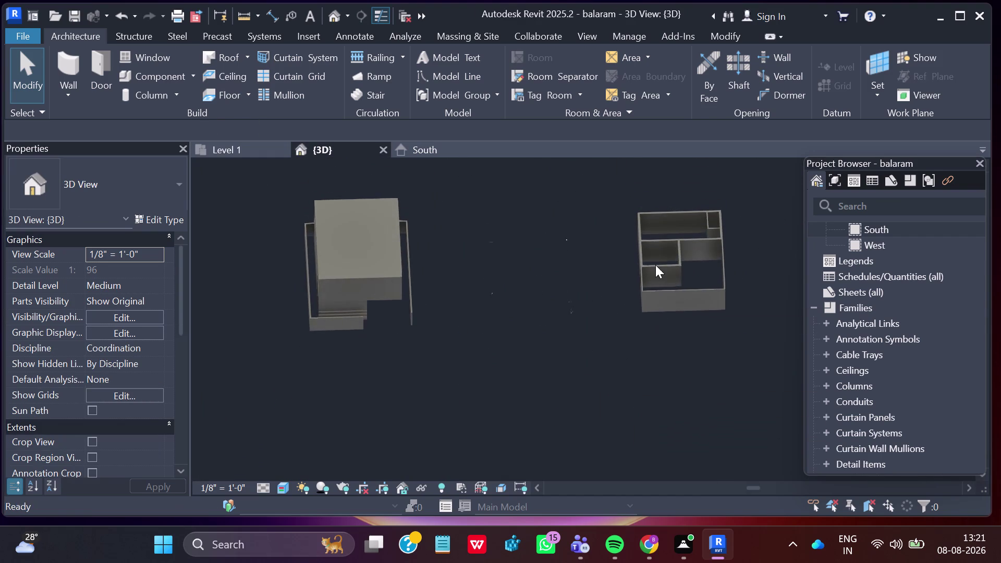
middle_drag(654, 325, 649, 432)
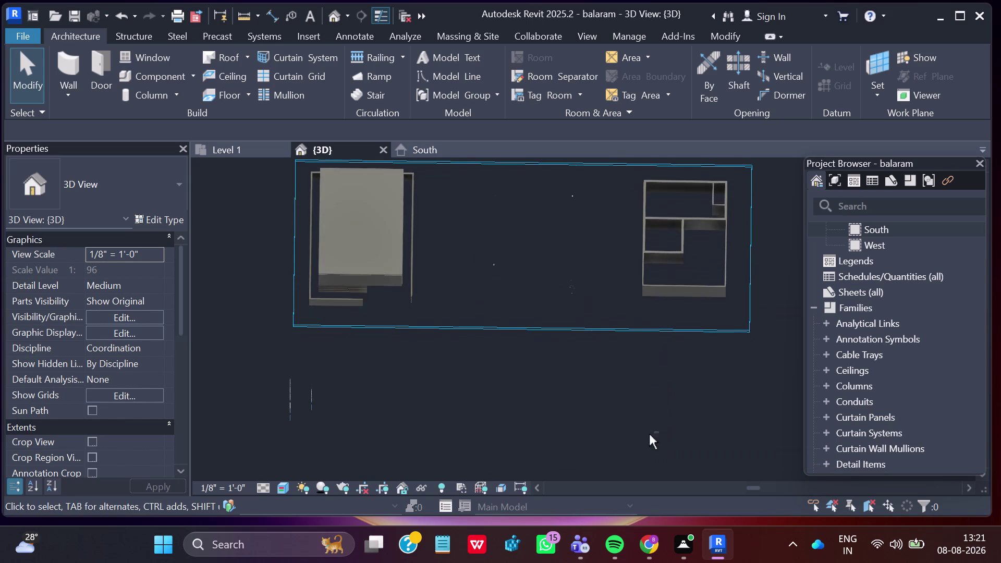
middle_drag(681, 407, 681, 349)
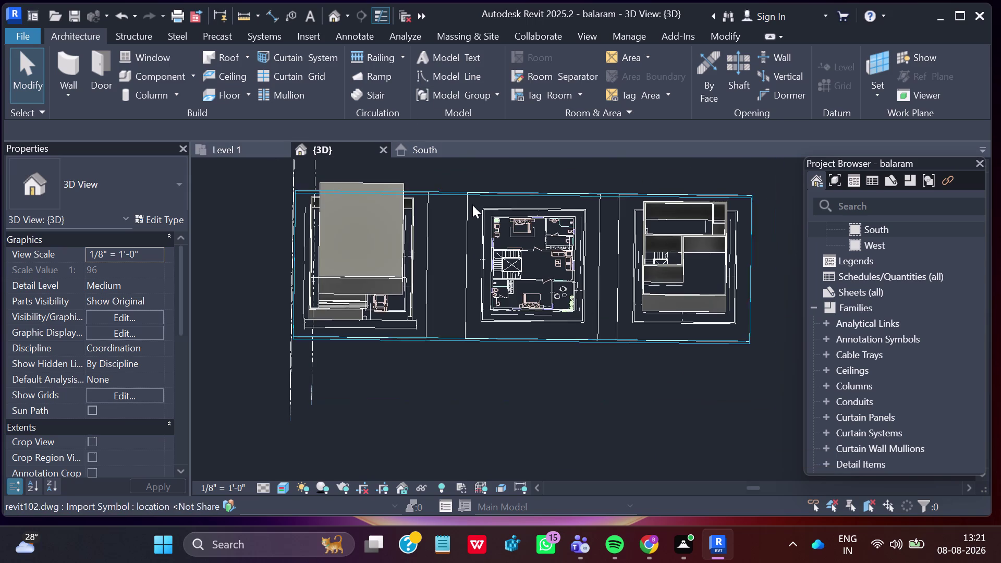
Return to the Level 1 plan, then open the South elevation.
click(254, 147)
scroll(down, 3)
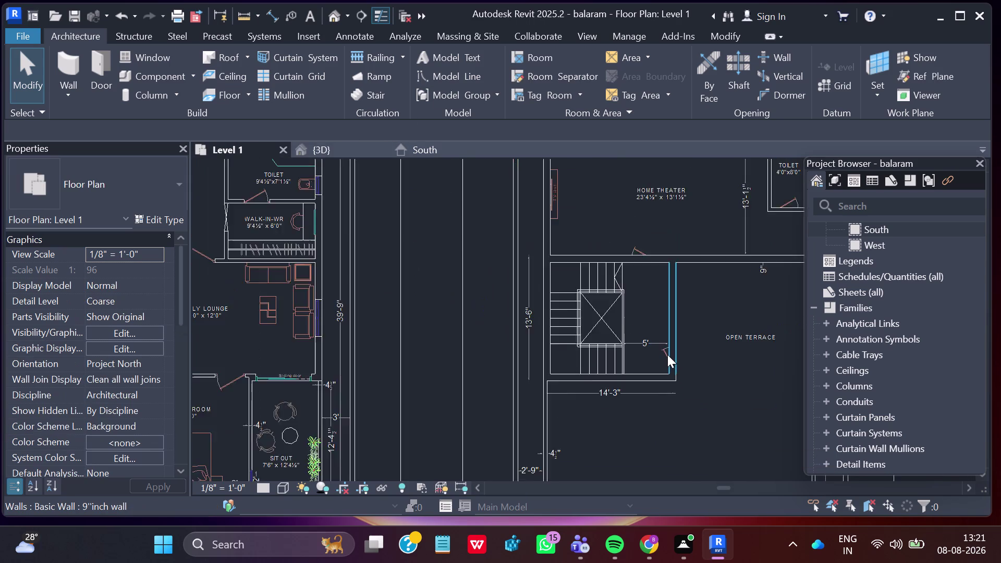
scroll(down, 3)
scroll(down, 3)
middle_drag(694, 392, 641, 392)
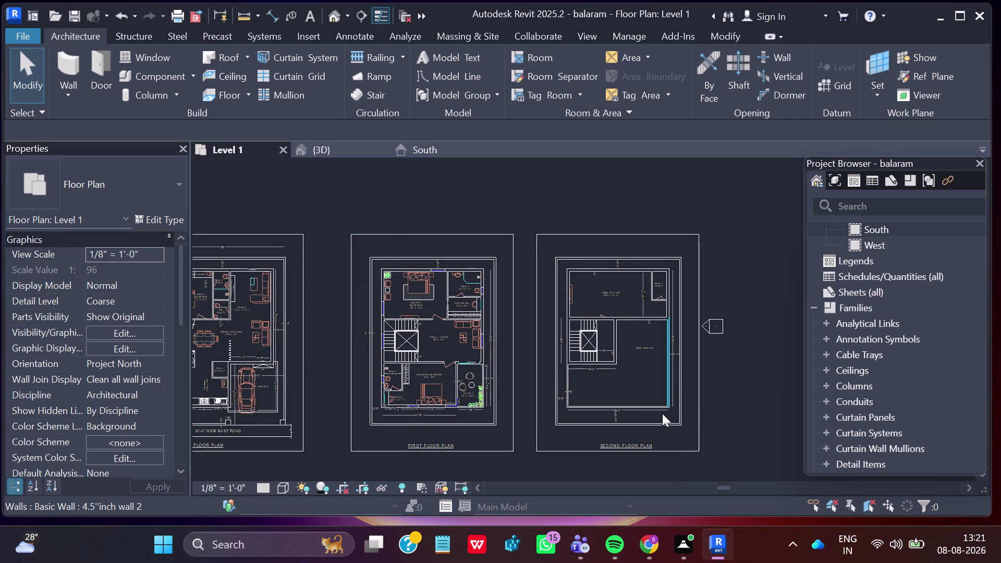
click(421, 155)
scroll(down, 3)
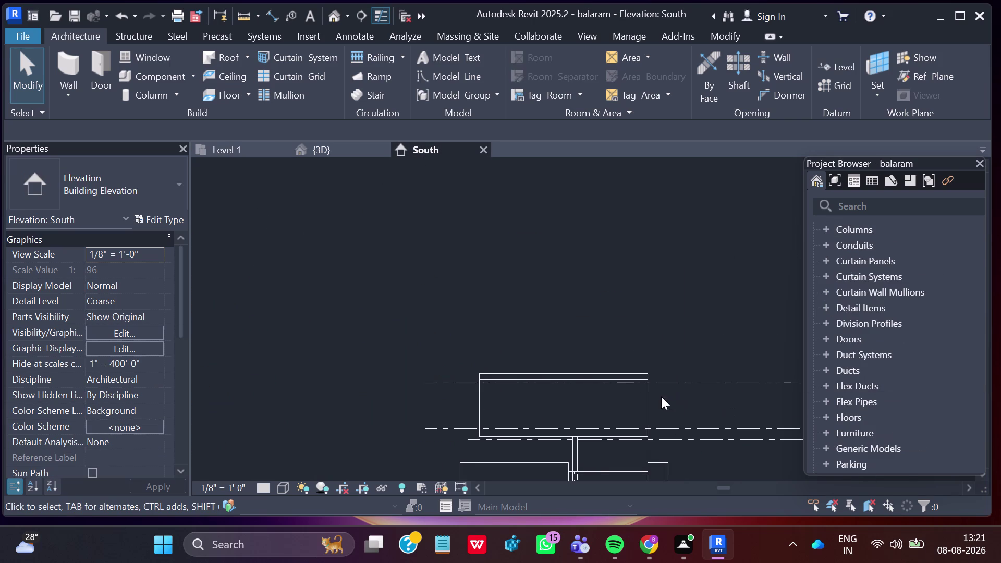
Window-select the eleven second-floor walls sitting at Level 1 and open their base level setting.
scroll(down, 3)
middle_drag(666, 396, 348, 243)
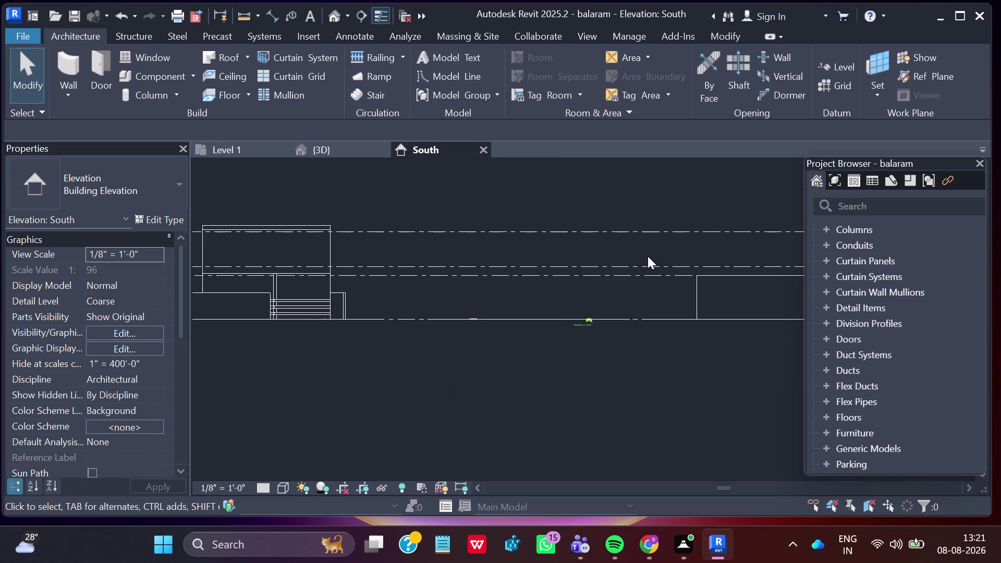
drag(647, 254, 660, 282)
middle_drag(719, 351, 42, 349)
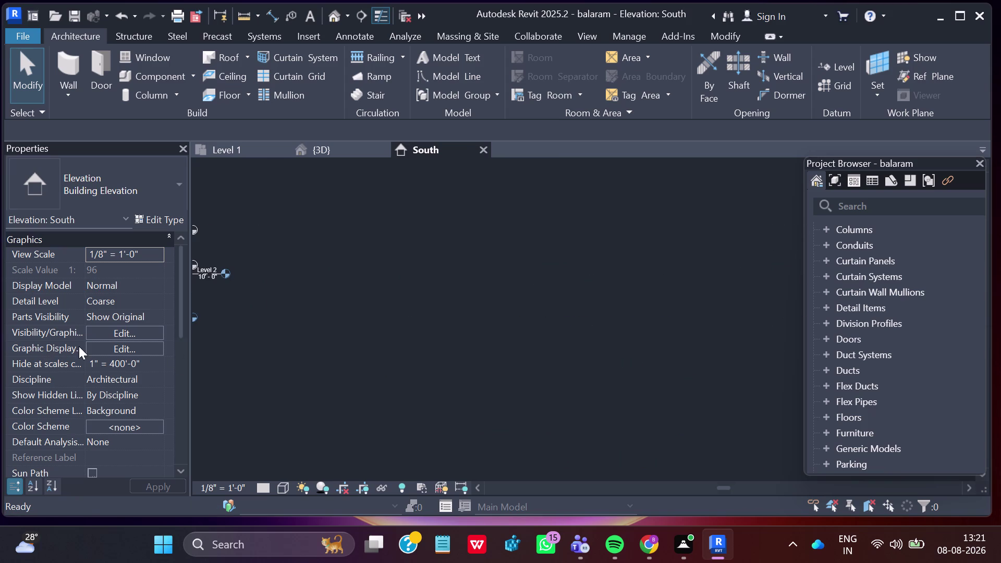
middle_drag(249, 343, 691, 403)
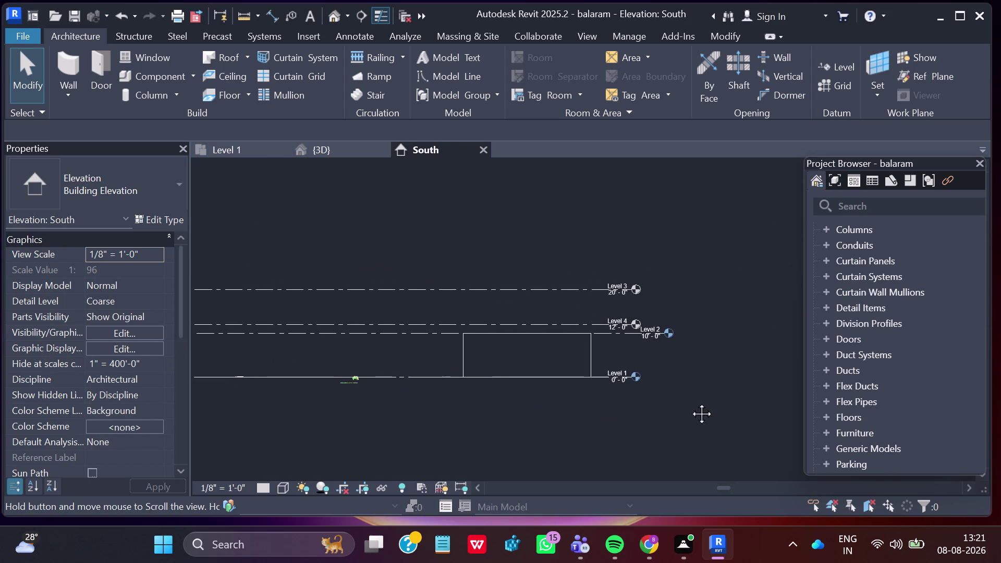
middle_drag(691, 403, 689, 402)
drag(390, 312, 525, 423)
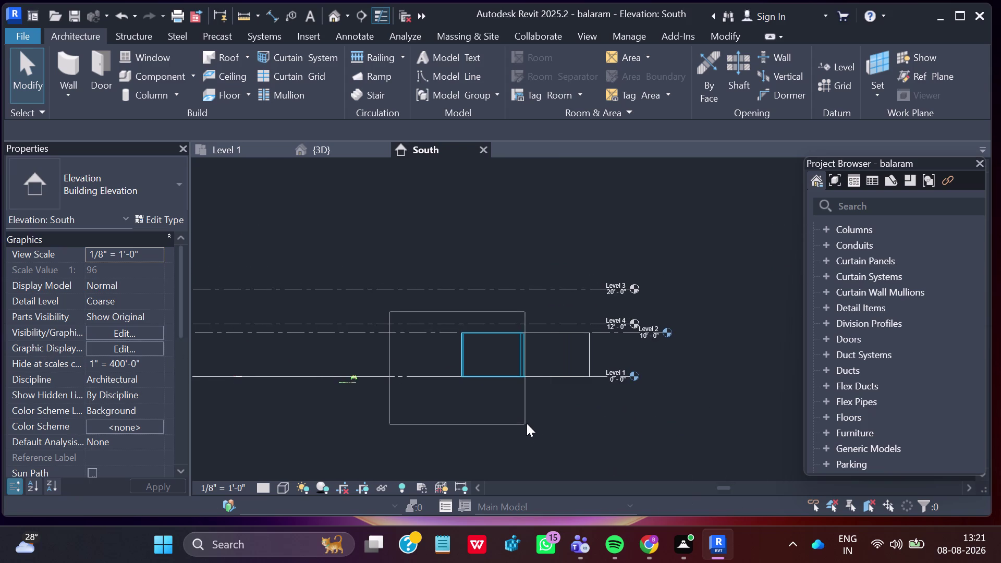
drag(525, 423, 610, 412)
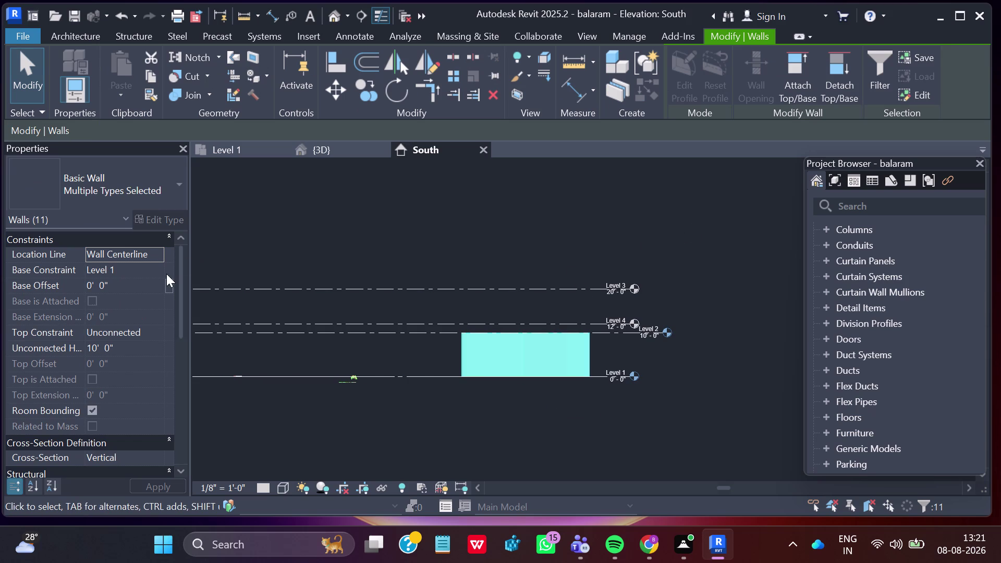
click(149, 271)
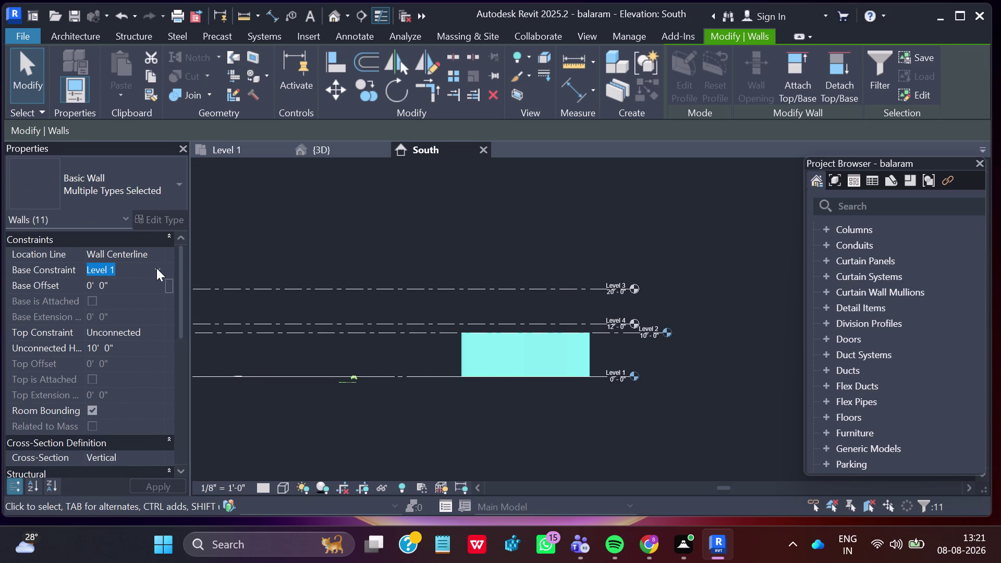
Set the selected walls' base to Level 3 with a base offset of 6.
click(157, 268)
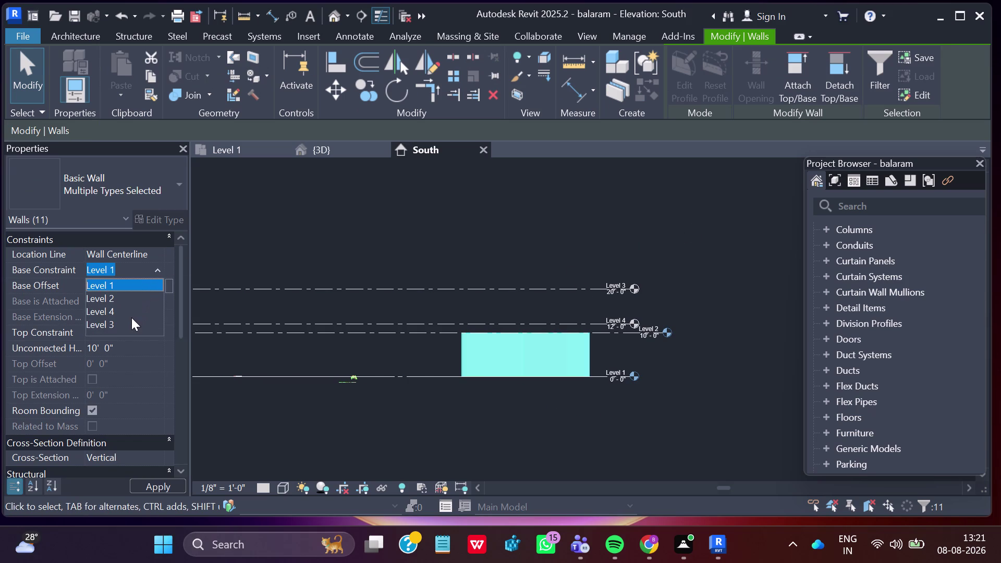
click(130, 323)
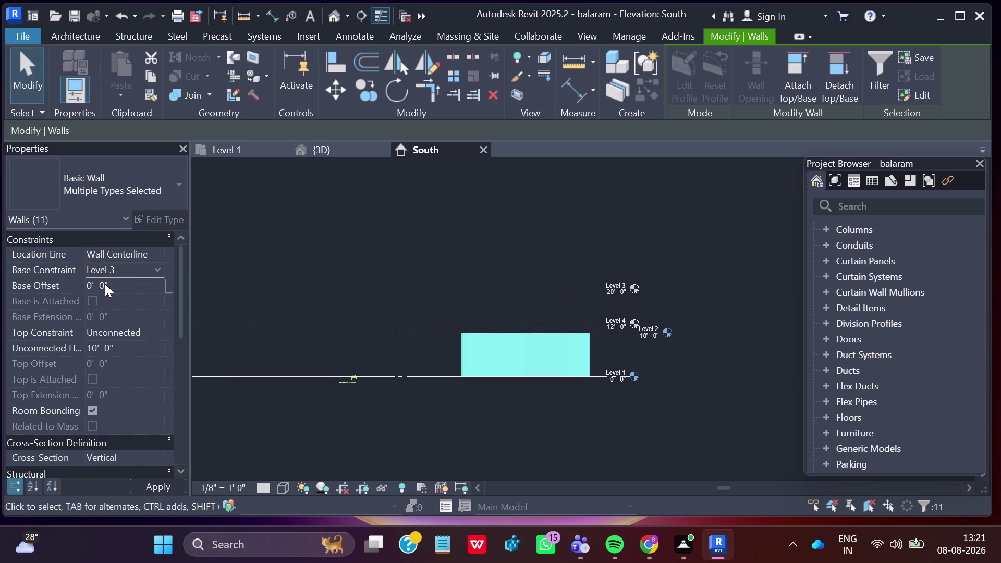
click(105, 283)
key(BackSpace)
key(6)
key(Return)
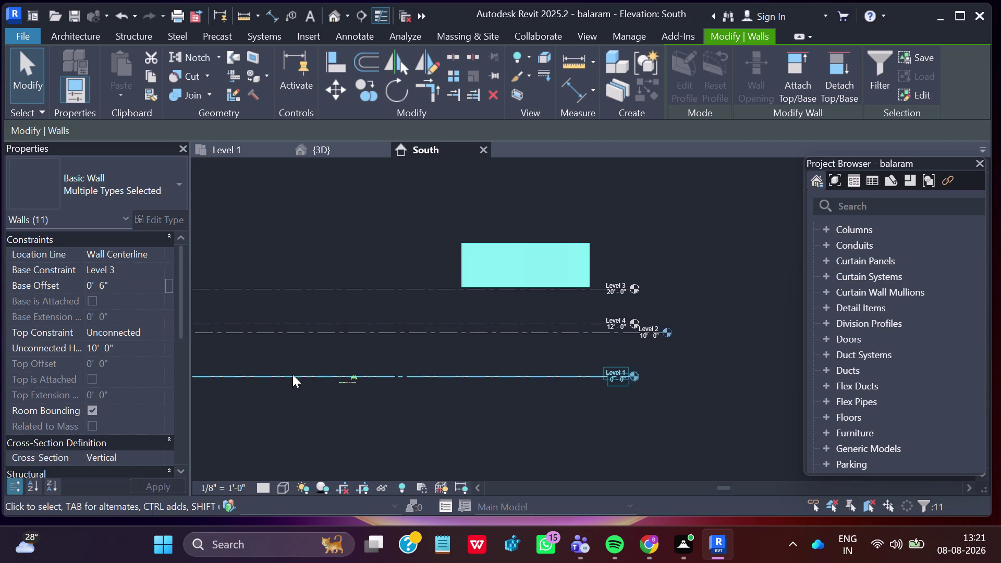
Raise the Level 4 line in the elevation so it sits above Level 3.
scroll(down, 3)
middle_drag(327, 419, 498, 415)
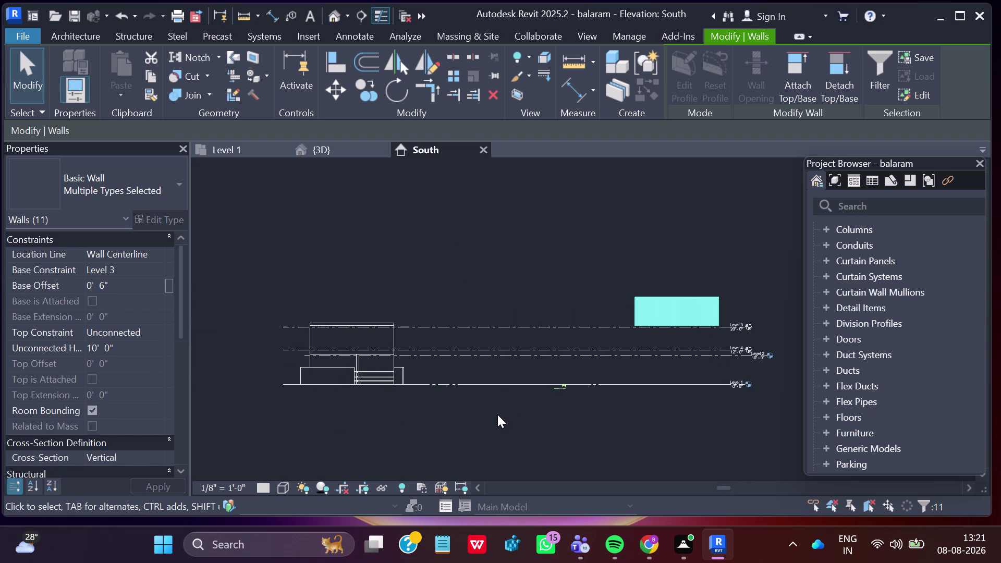
scroll(up, 3)
scroll(up, 3)
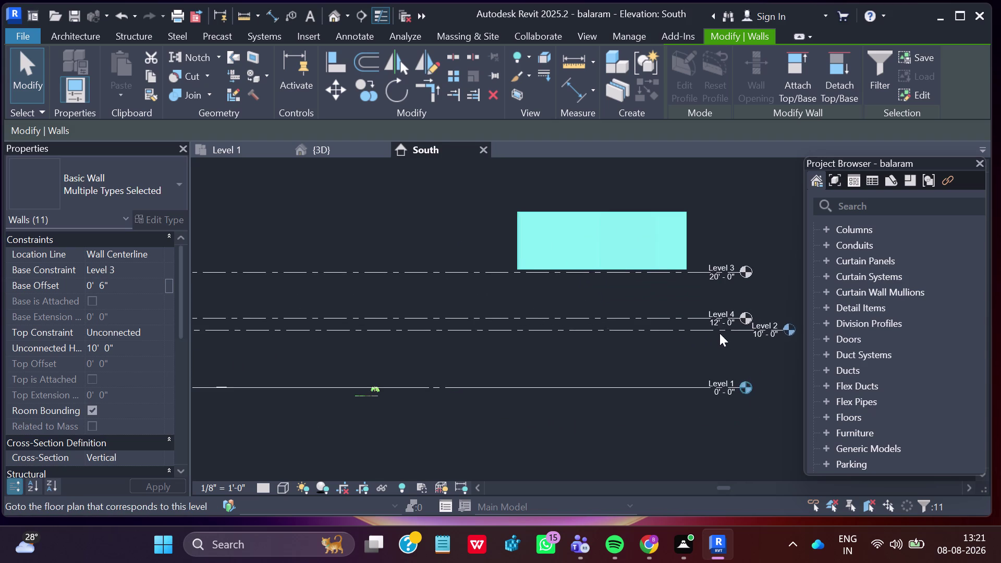
drag(742, 312, 750, 218)
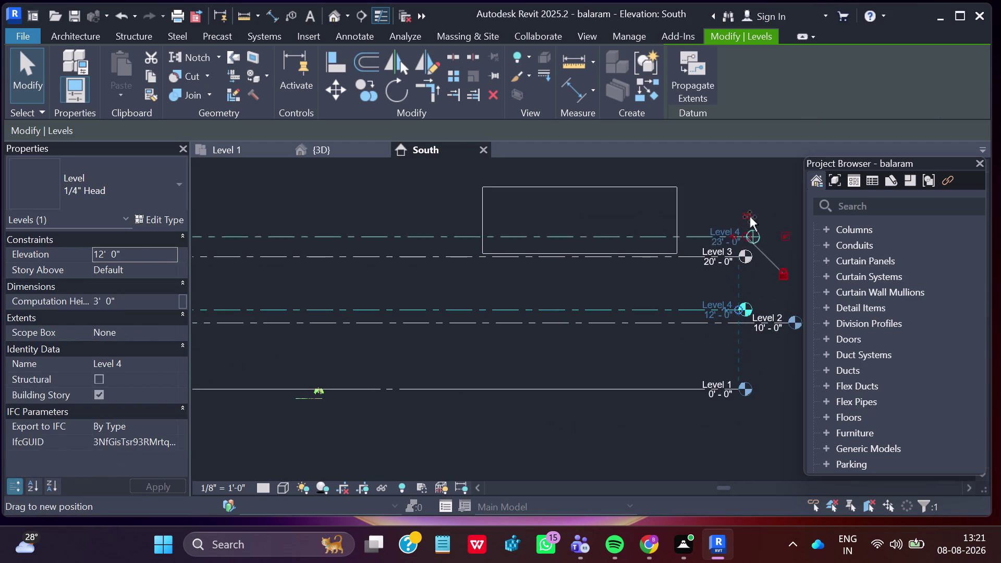
drag(749, 218, 746, 181)
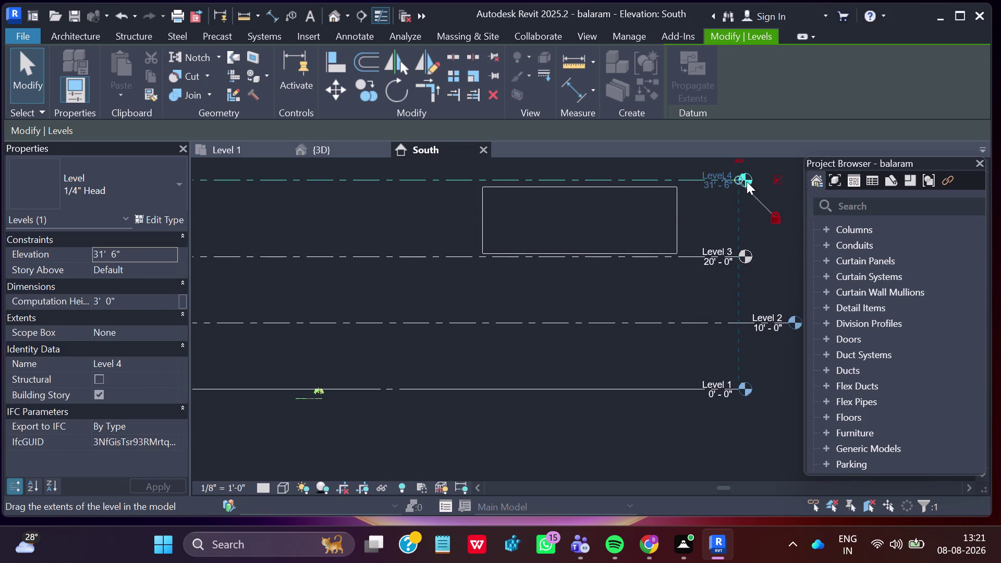
scroll(down, 3)
scroll(down, 3)
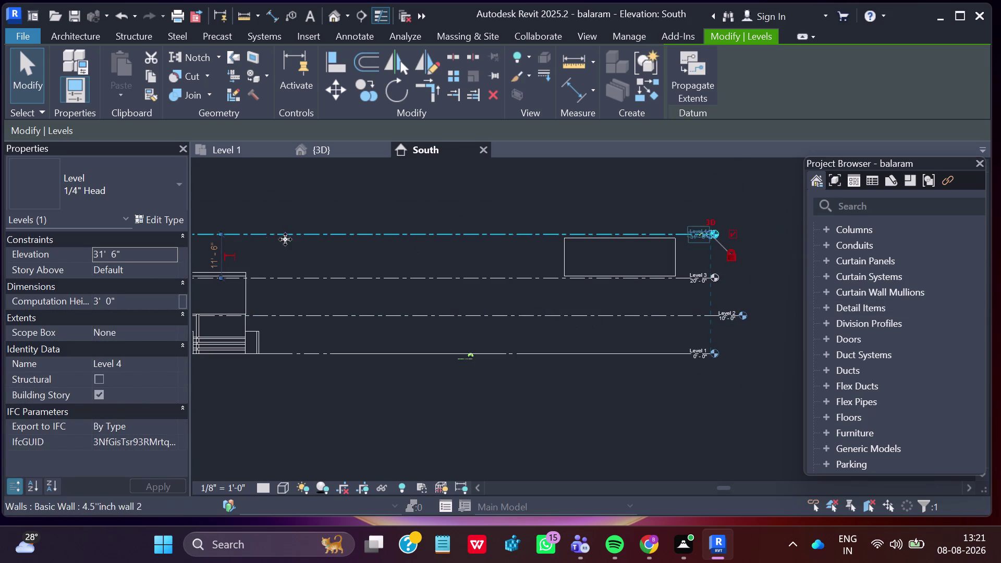
scroll(down, 3)
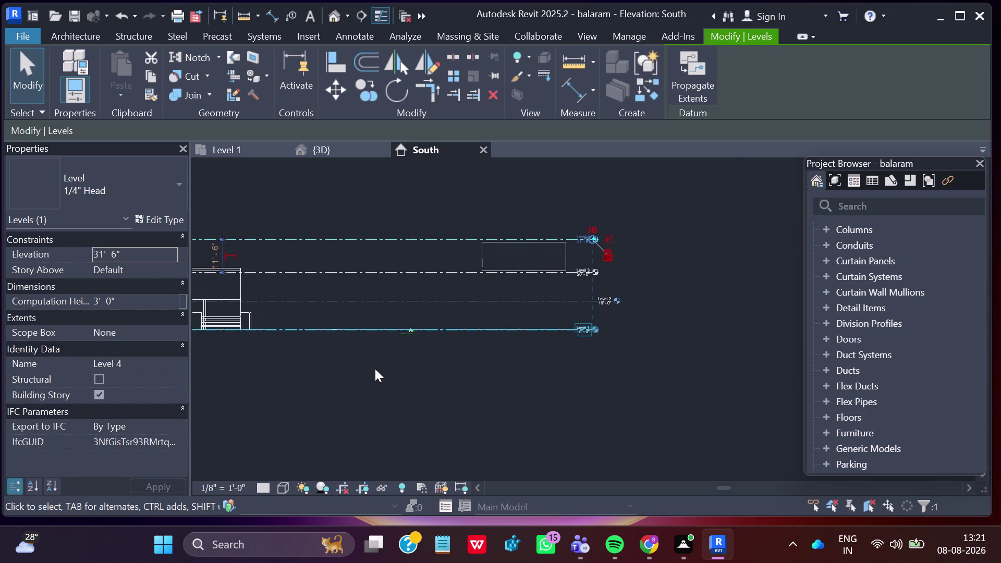
key(Escape)
Select all eleven second-floor walls in the elevation view.
scroll(down, 3)
middle_drag(391, 347, 408, 350)
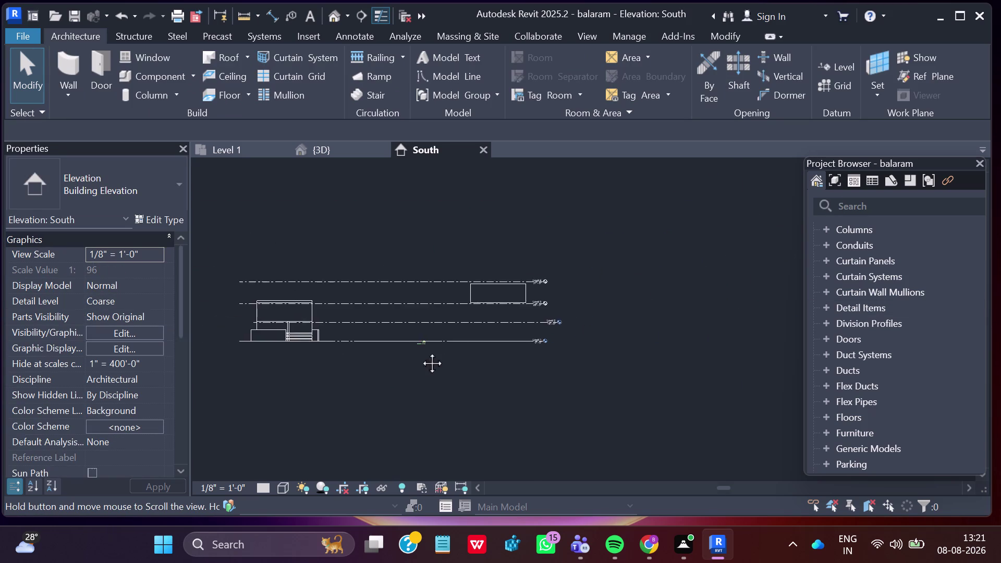
middle_drag(408, 350, 558, 366)
scroll(up, 3)
scroll(up, 3)
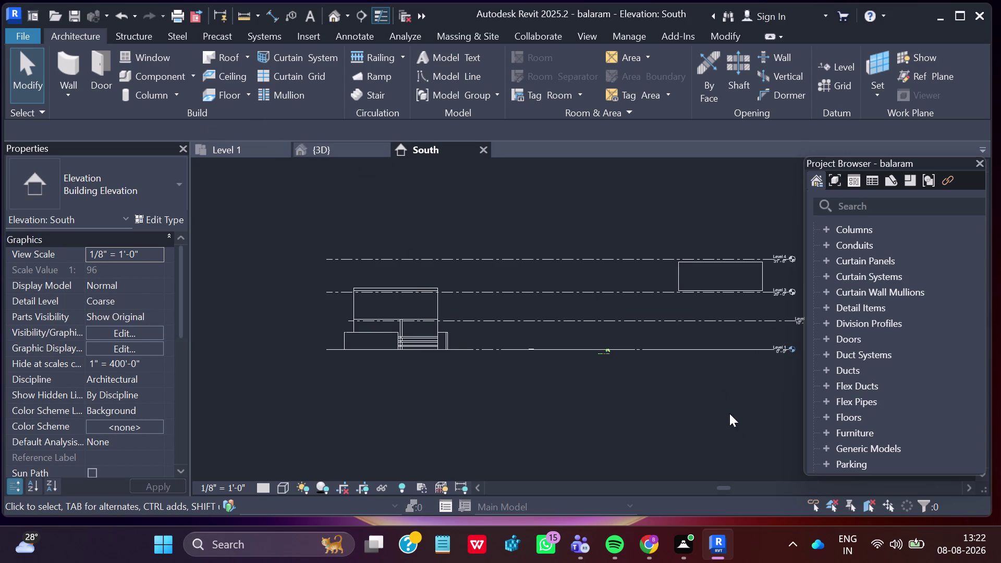
drag(657, 246, 780, 317)
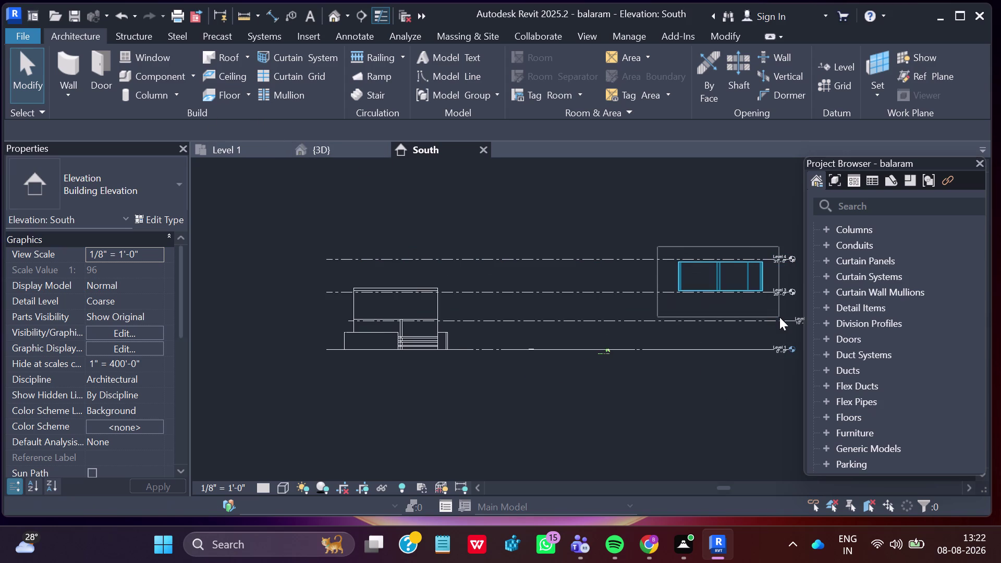
drag(779, 317, 770, 319)
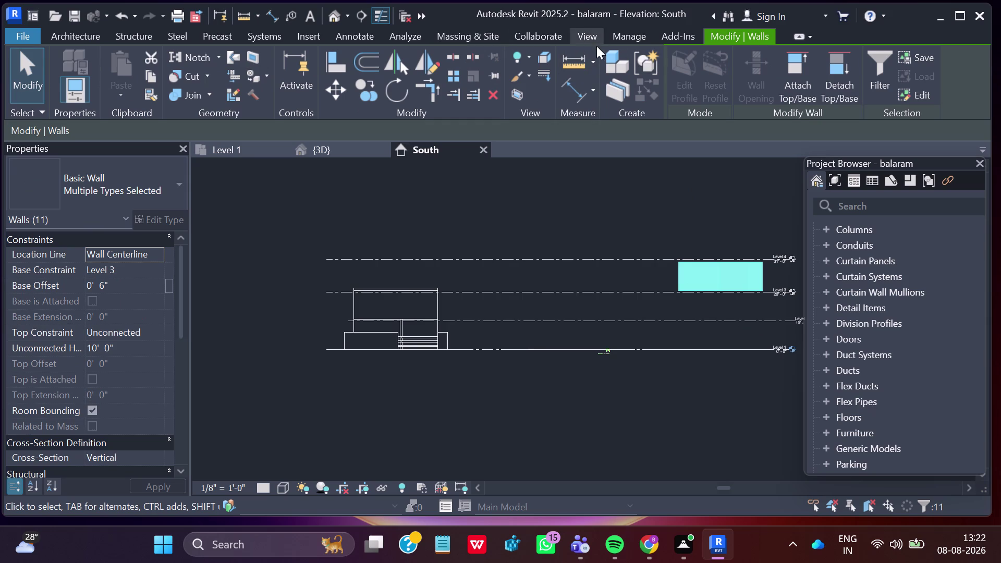
Start moving the eleven walls from their bottom corner as the base point.
click(337, 91)
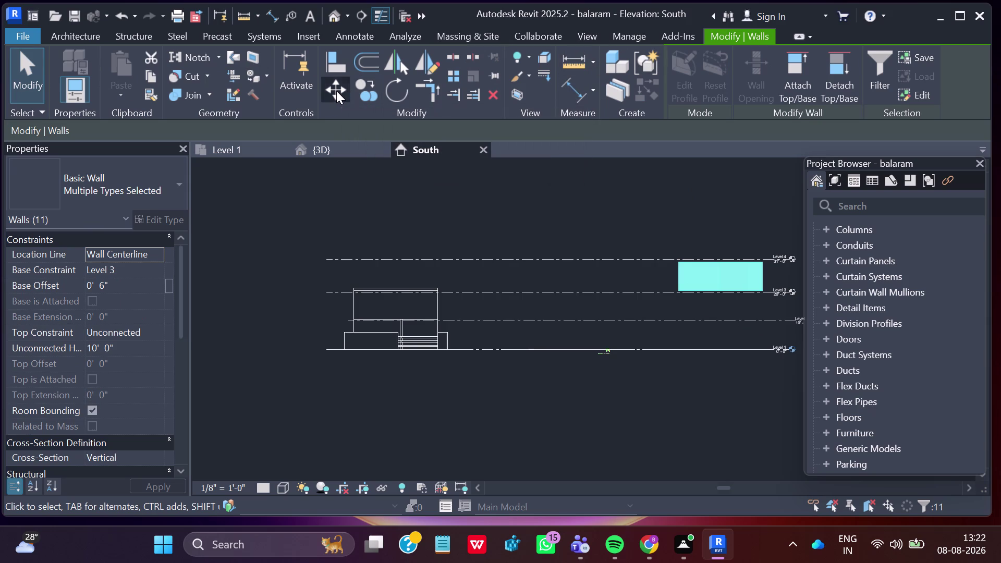
scroll(up, 3)
scroll(up, 3)
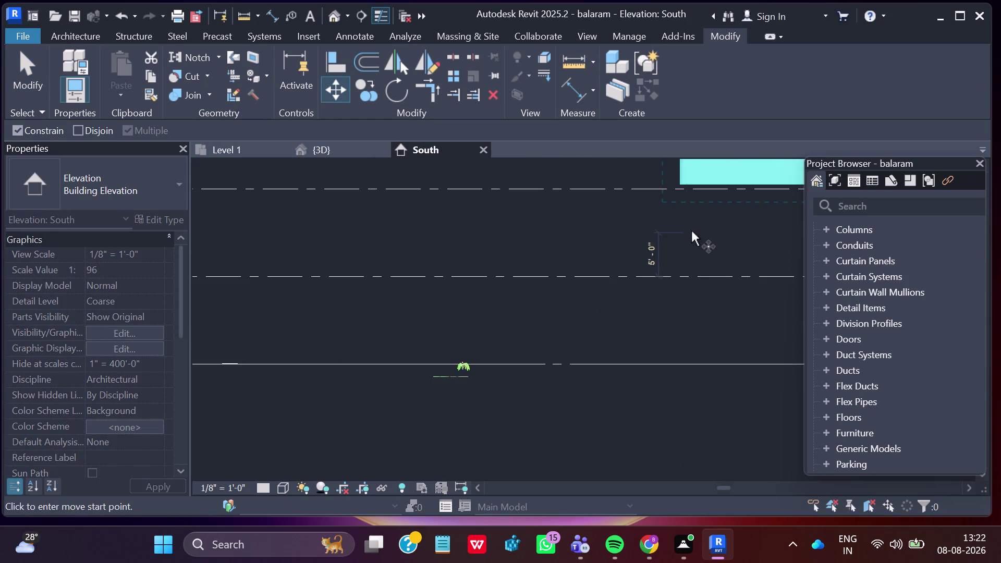
scroll(up, 3)
scroll(up, 3)
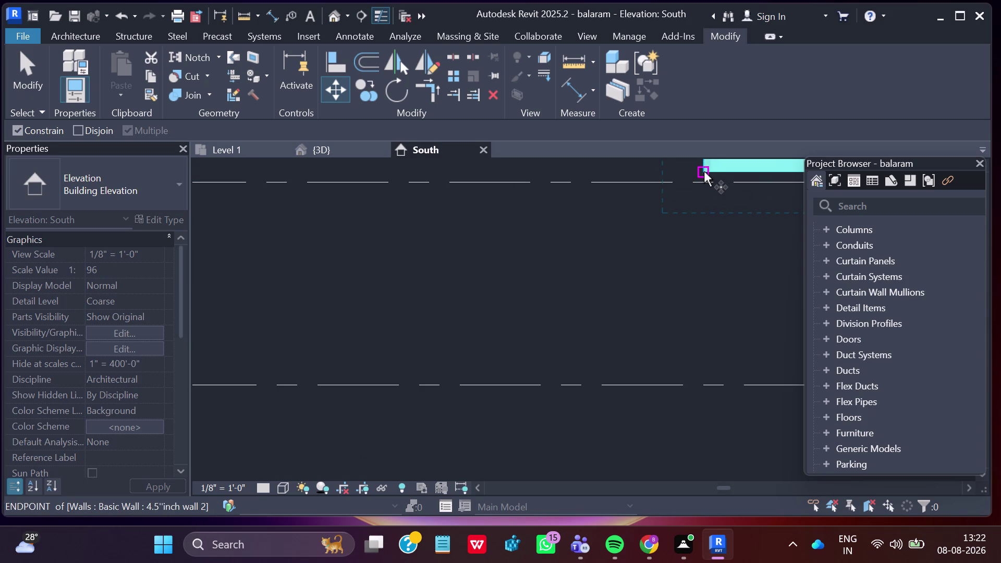
scroll(up, 3)
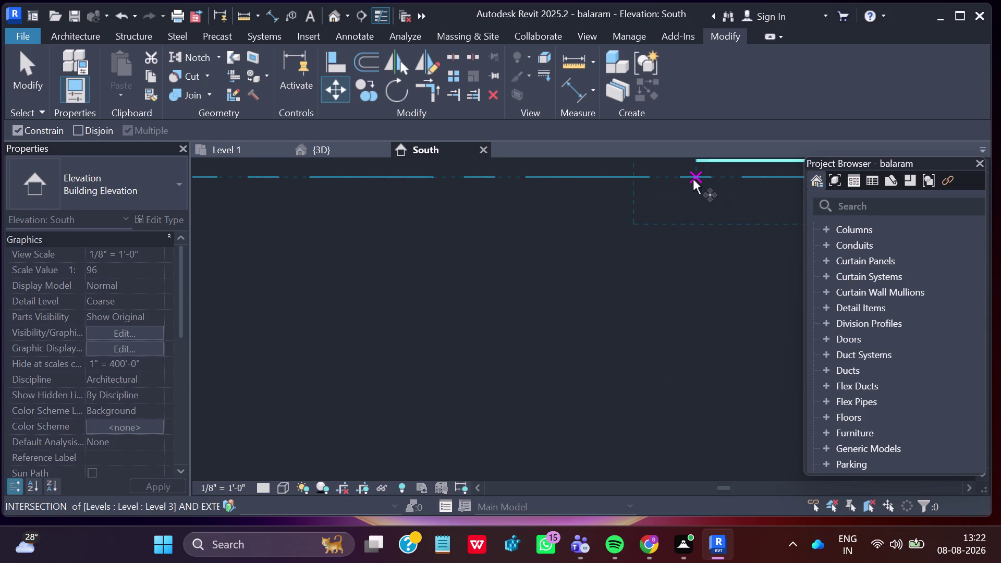
middle_drag(693, 180, 646, 312)
scroll(up, 3)
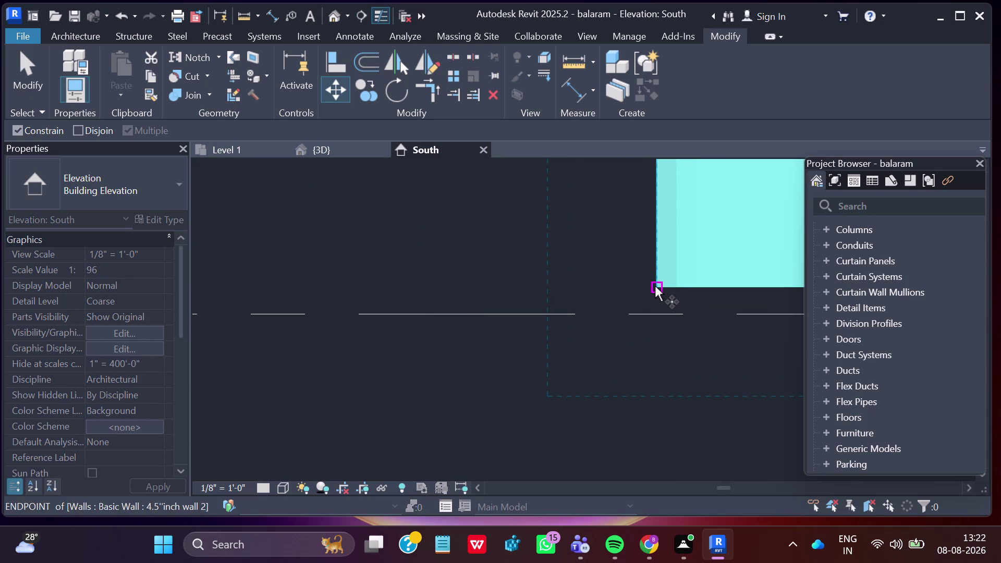
click(655, 286)
Drop the walls onto the matching ground-floor wall corner.
scroll(down, 3)
scroll(down, 3)
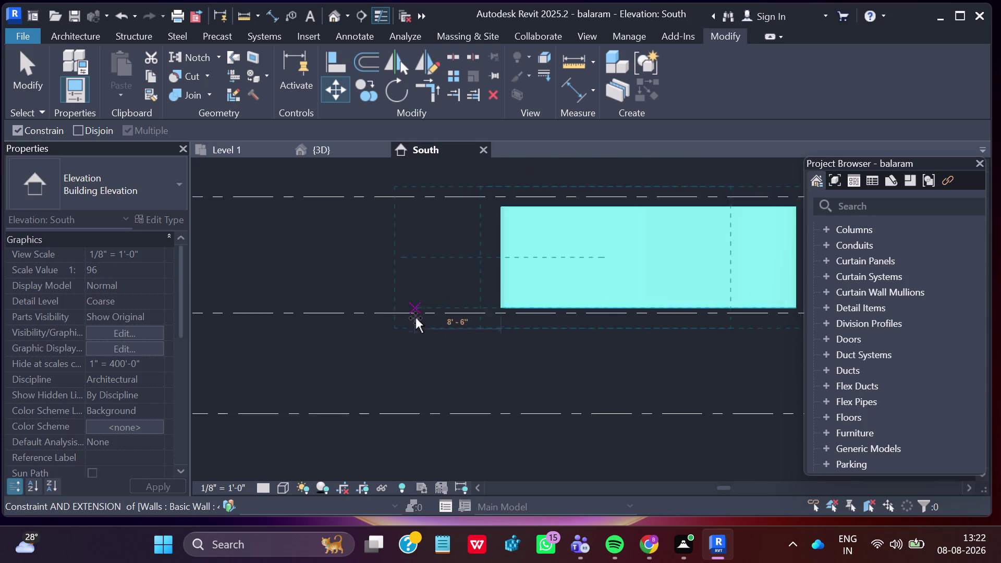
scroll(down, 3)
middle_drag(393, 288, 719, 338)
middle_drag(366, 323, 585, 370)
scroll(down, 3)
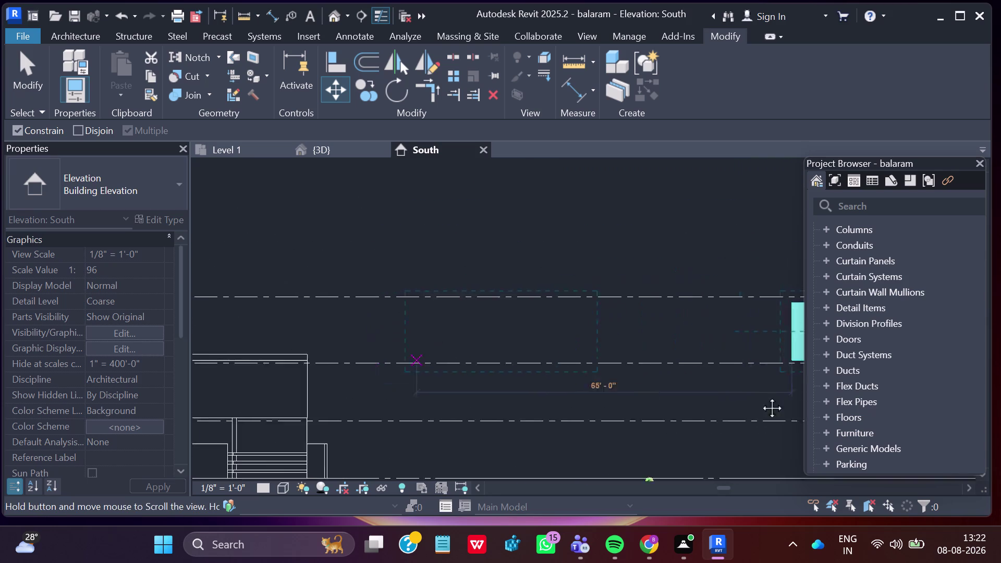
middle_drag(585, 369, 858, 394)
scroll(up, 3)
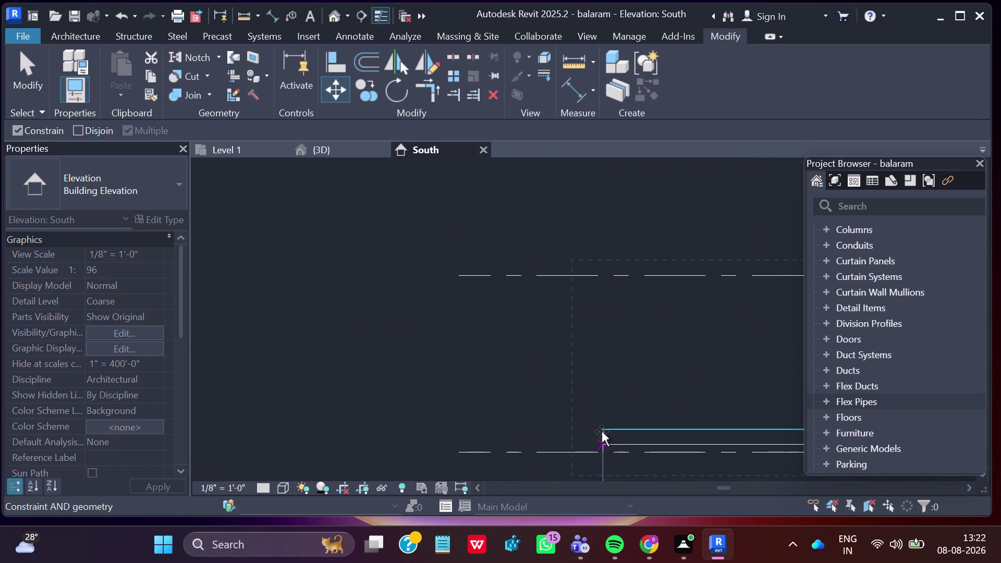
scroll(up, 3)
scroll(up, 3)
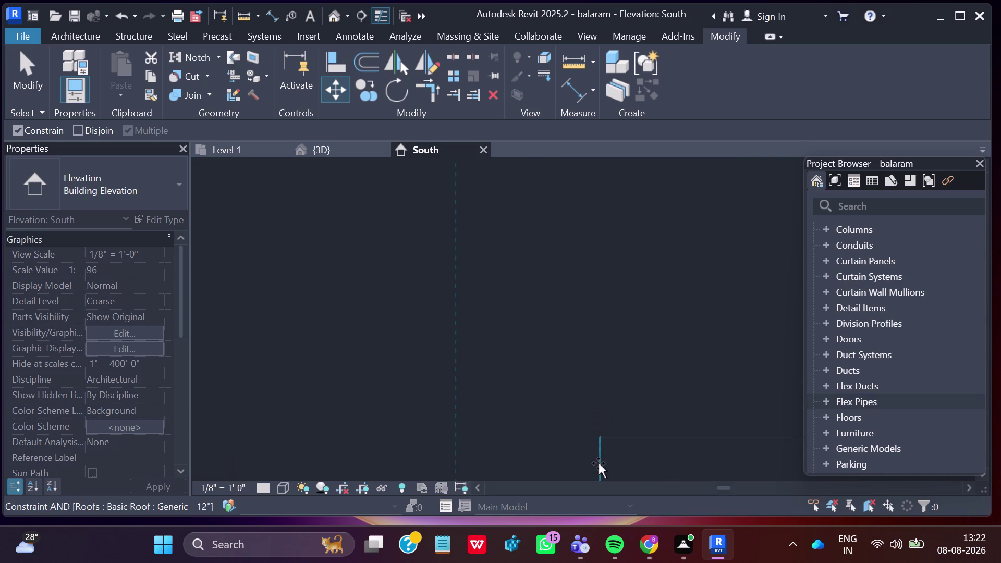
scroll(up, 3)
scroll(up, 3)
scroll(up, 3)
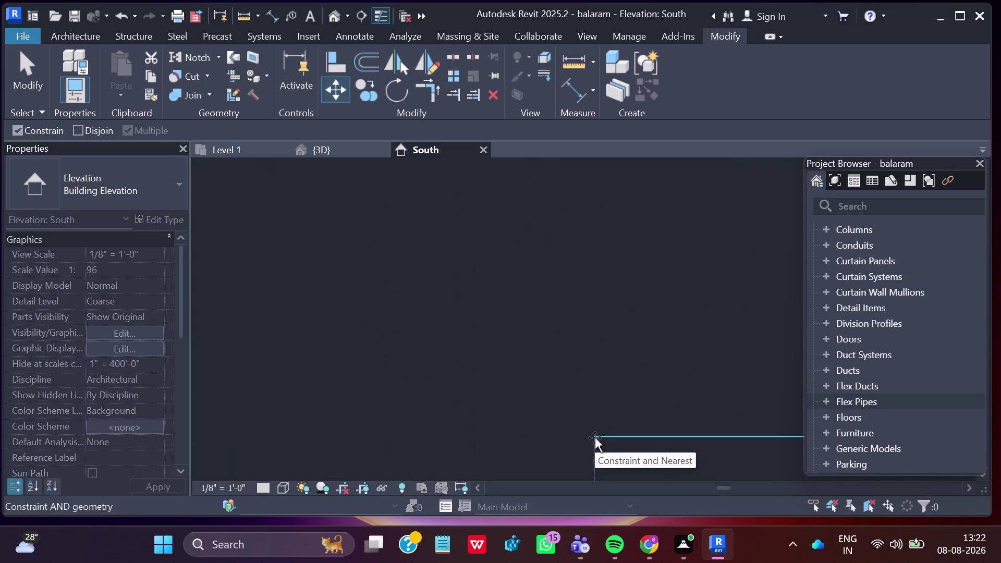
scroll(up, 3)
scroll(up, 3)
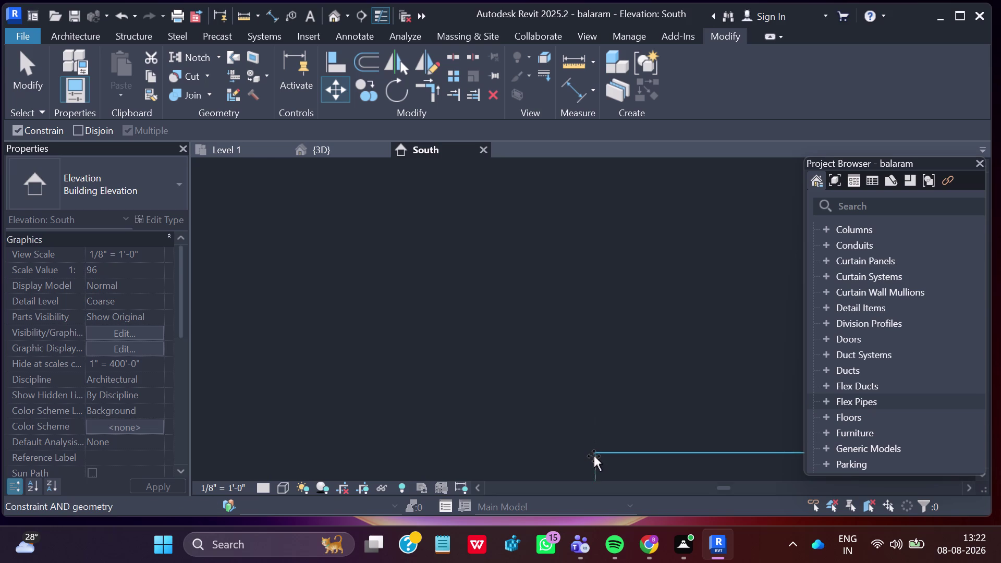
click(594, 452)
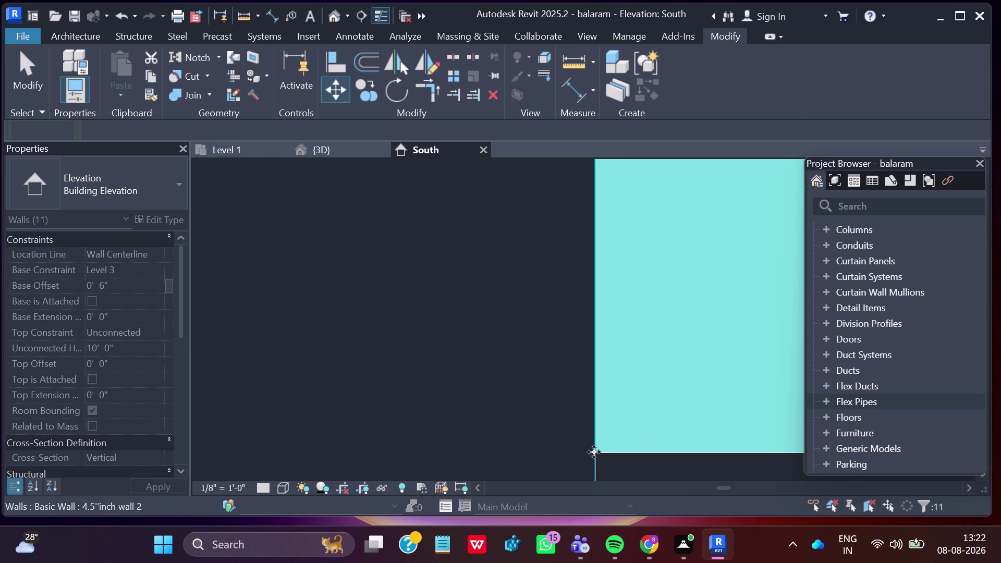
Confirm the moved walls line up over the ground-floor walls, then deselect them.
scroll(down, 3)
scroll(down, 3)
scroll(down, 3)
scroll(down, 3)
middle_drag(709, 420, 554, 398)
scroll(down, 3)
scroll(down, 3)
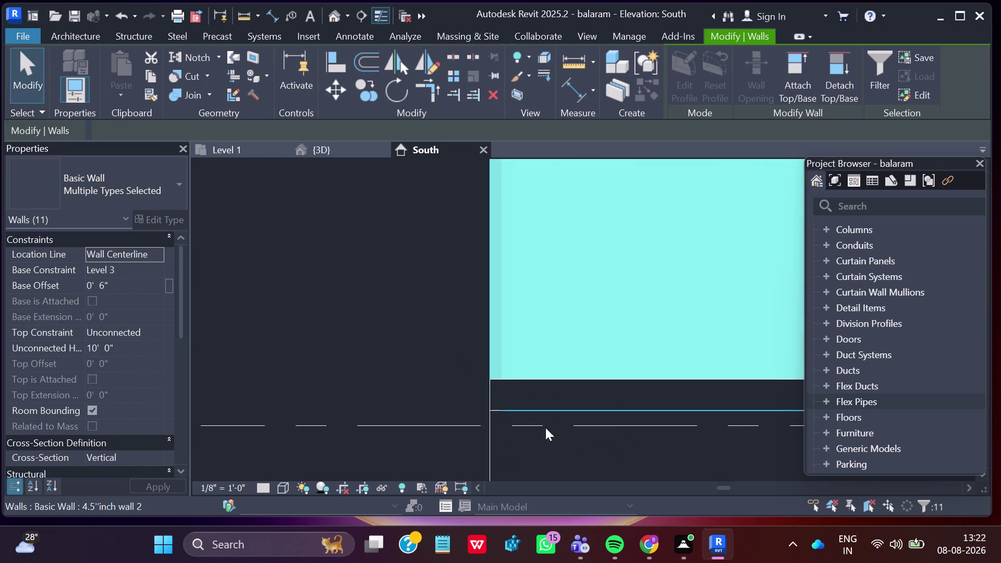
scroll(down, 3)
middle_drag(618, 426, 542, 423)
scroll(down, 3)
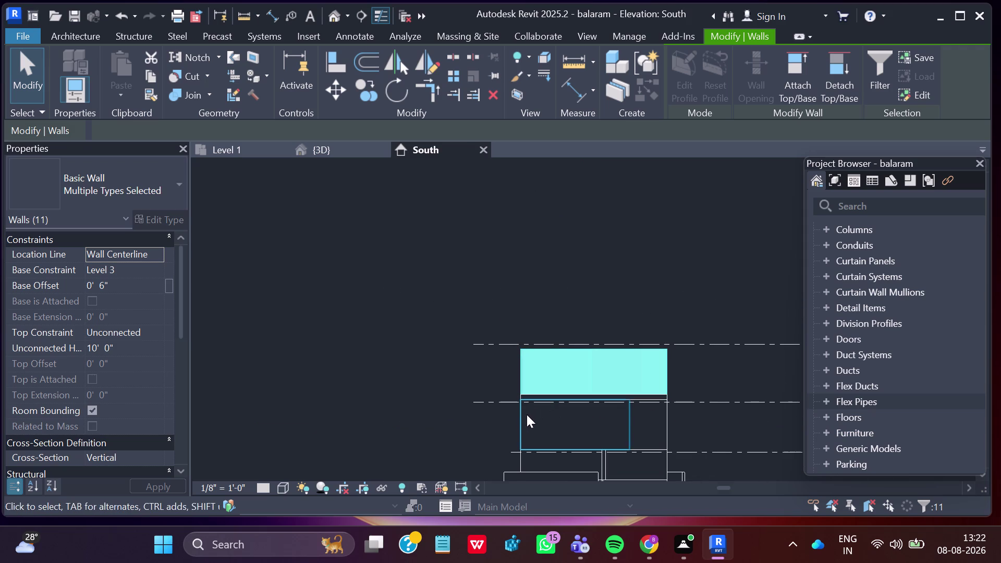
key(Escape)
scroll(down, 3)
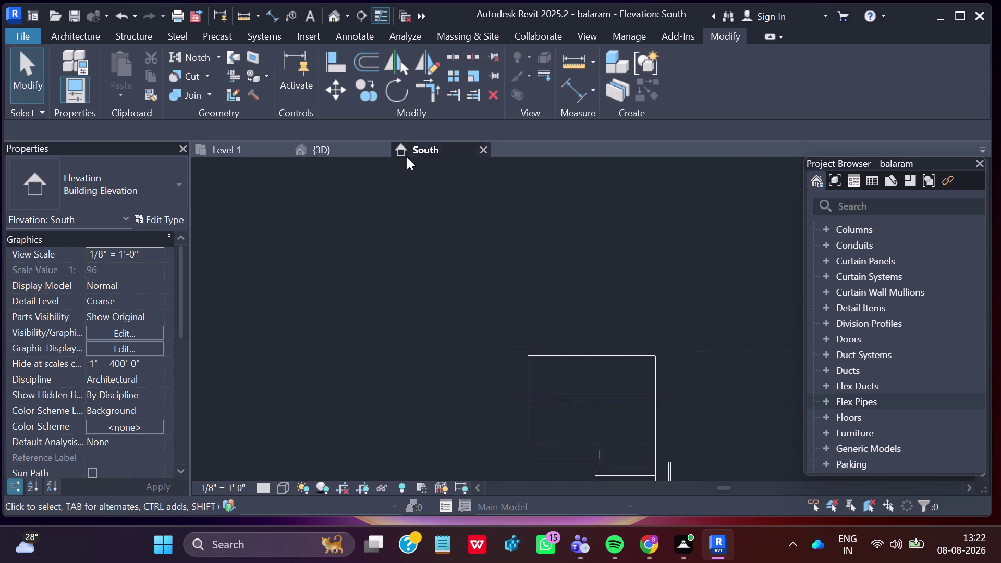
Orbit the 3D view to inspect the stacked upper storey from the side.
click(374, 146)
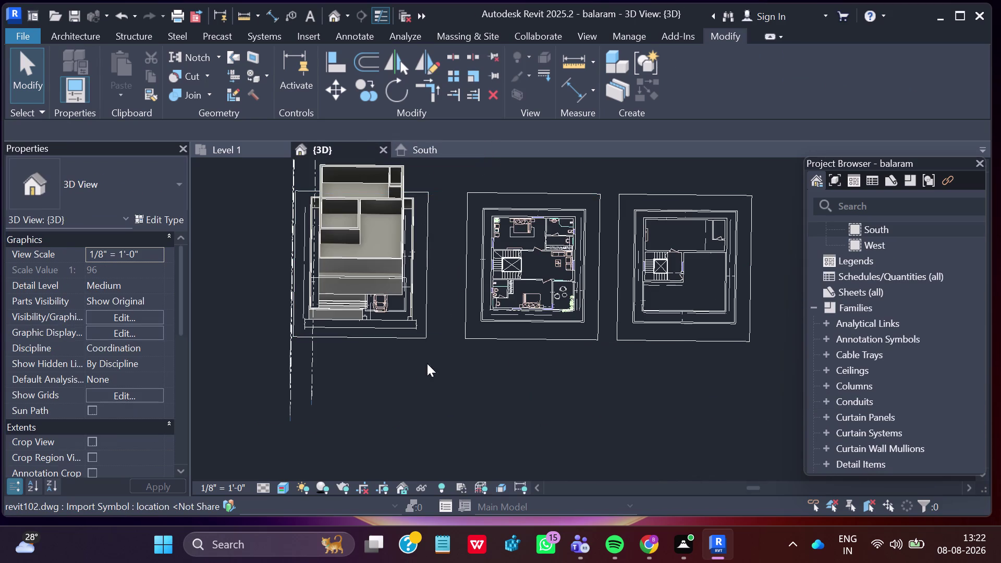
middle_drag(427, 431, 441, 278)
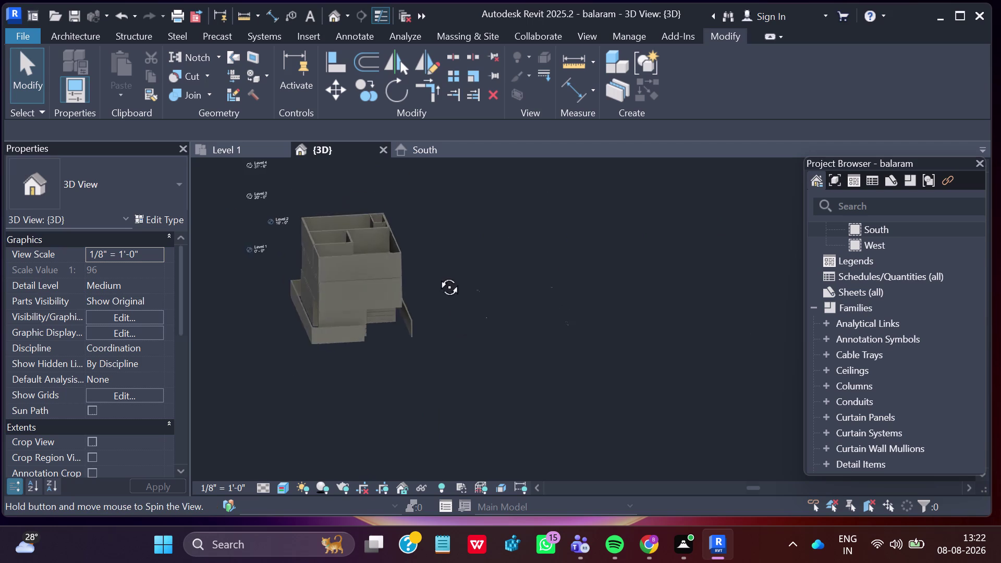
middle_drag(441, 278, 428, 250)
middle_drag(426, 377, 428, 367)
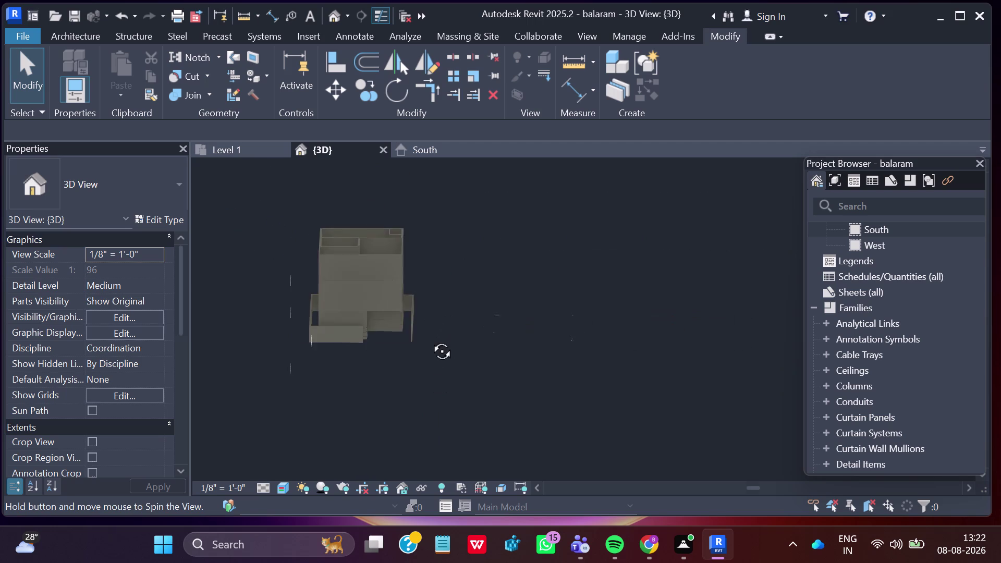
middle_drag(427, 368, 426, 332)
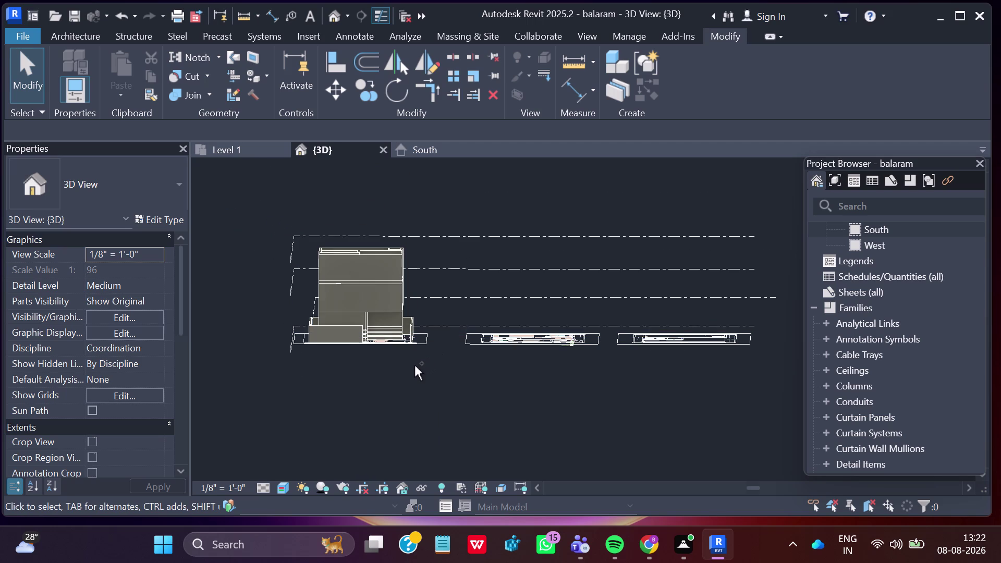
Save the project.
key(ctrl+s)
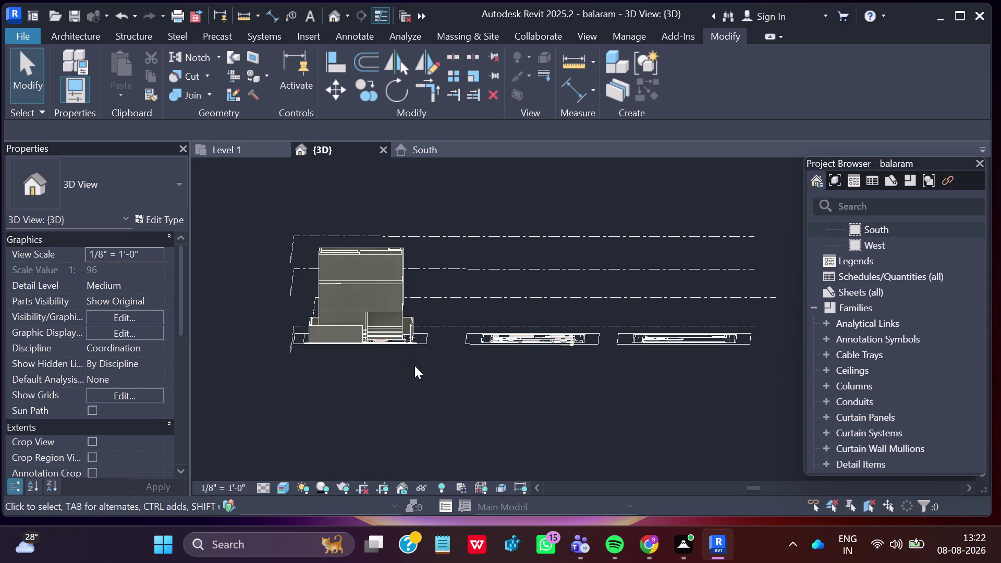
key(ctrl+s)
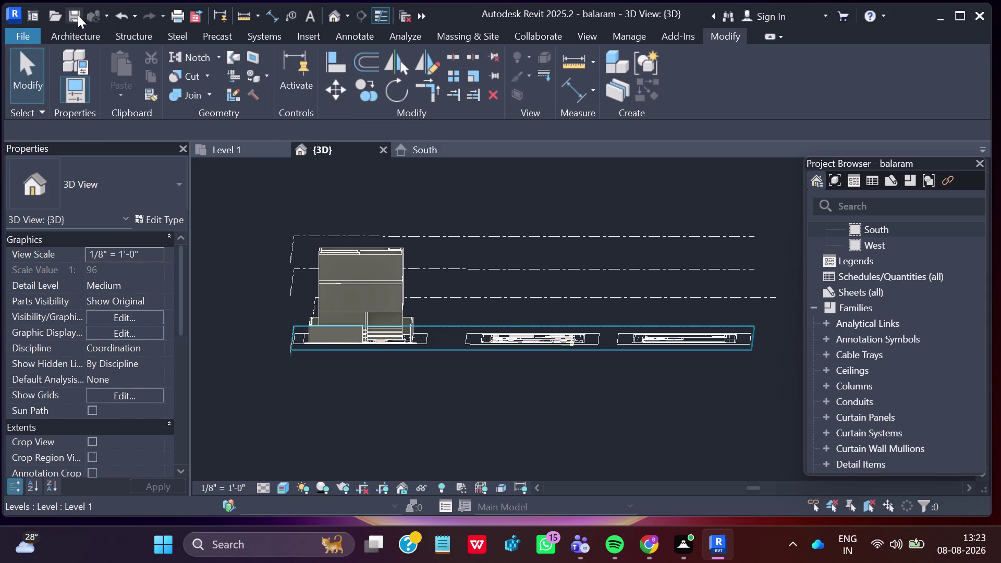
click(78, 15)
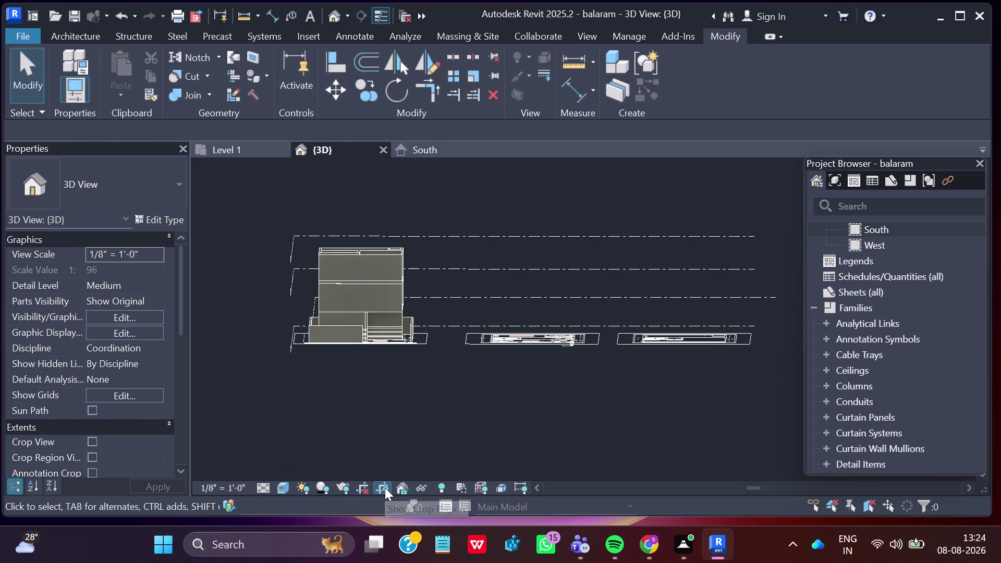
key(ctrl+s)
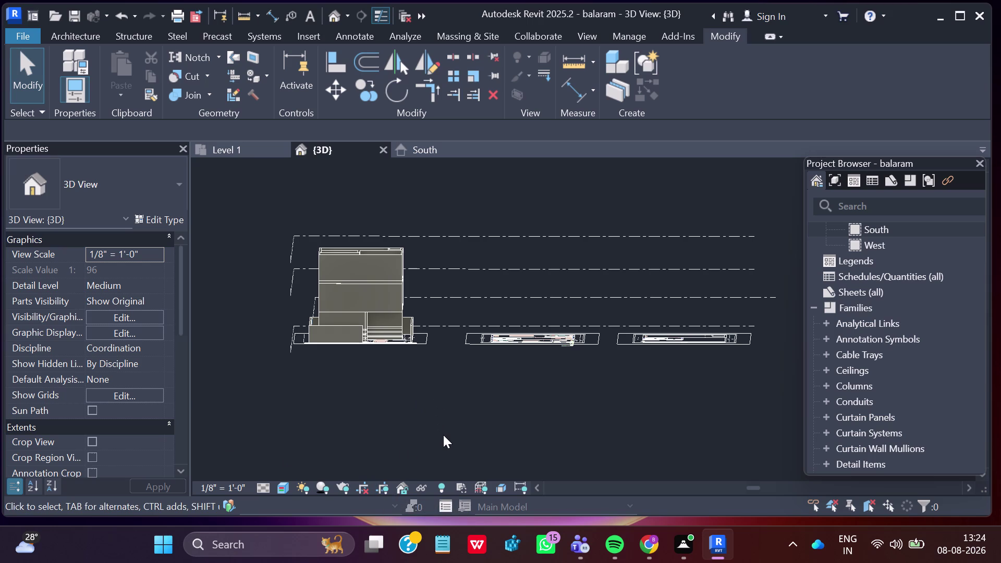
key(ctrl+s)
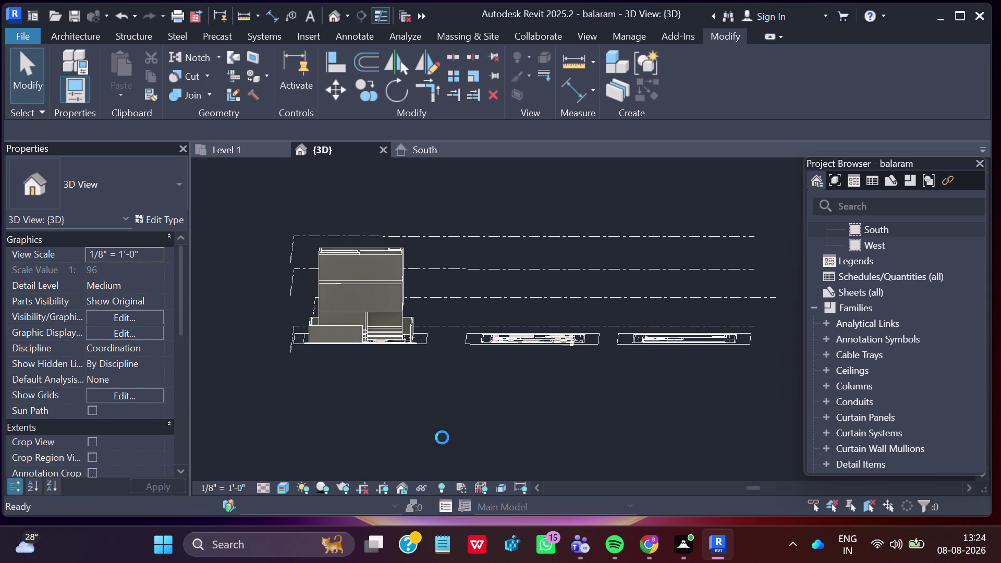